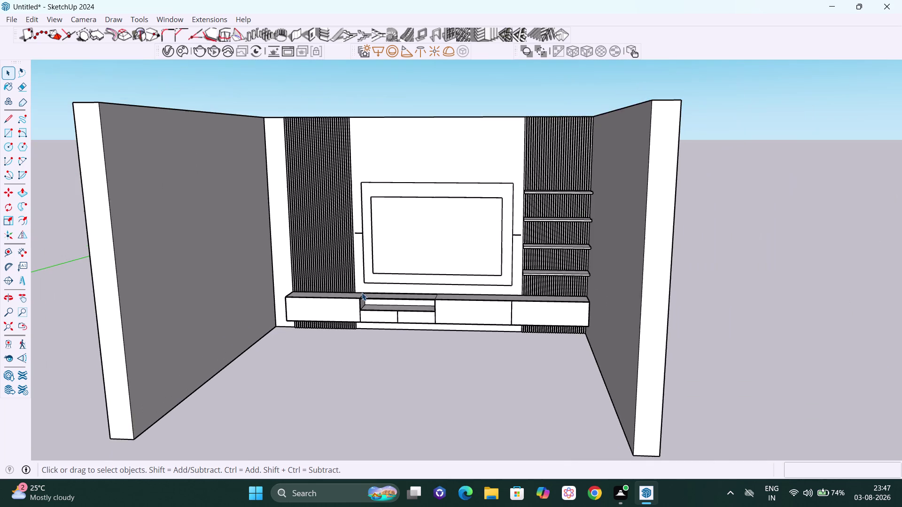
Orbit, pan and zoom in on the TV cabinet's left end beside the side wall.
middle_drag(361, 293, 413, 299)
scroll(up, 3)
scroll(up, 3)
middle_drag(288, 346, 290, 346)
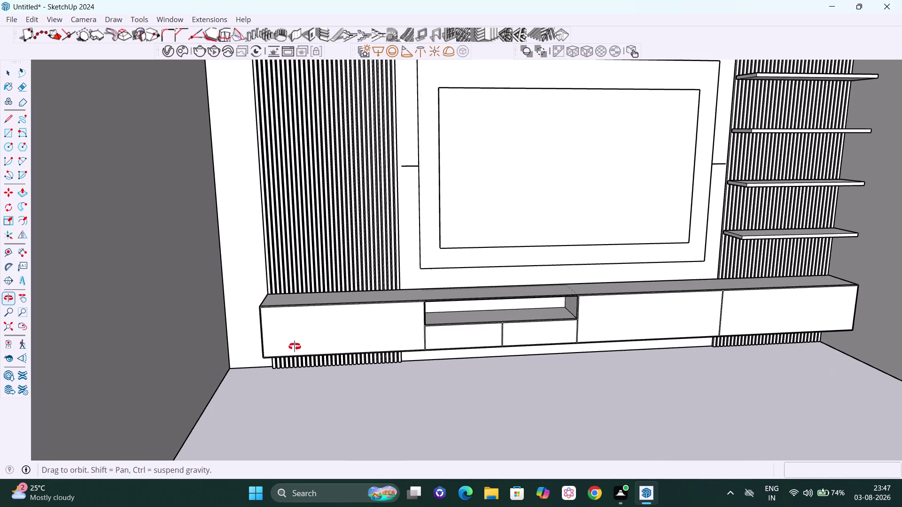
middle_drag(290, 347, 311, 347)
scroll(up, 3)
scroll(up, 3)
middle_drag(282, 350, 320, 346)
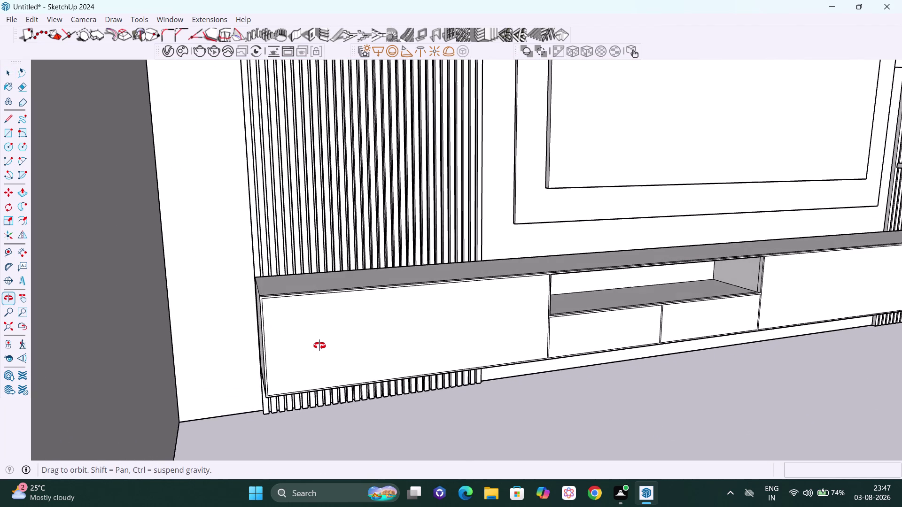
middle_drag(320, 346, 331, 334)
scroll(up, 3)
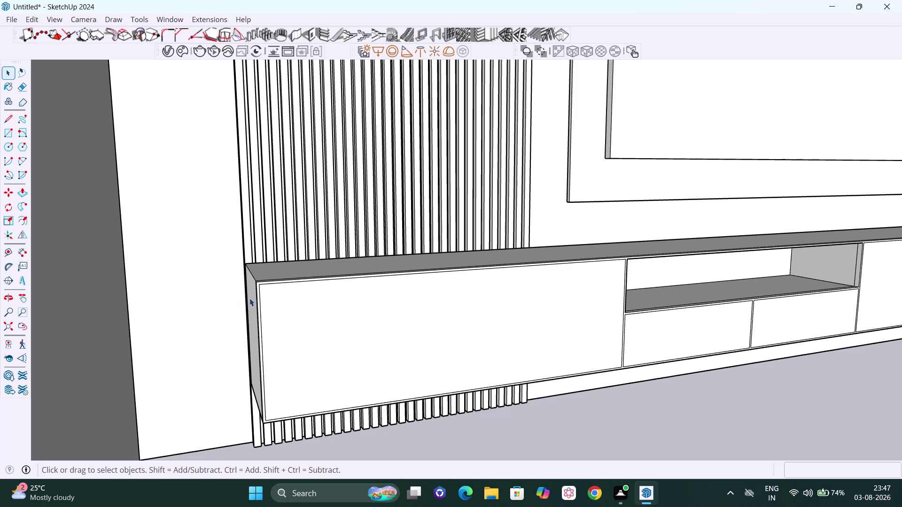
middle_drag(262, 311, 289, 311)
middle_drag(289, 311, 258, 307)
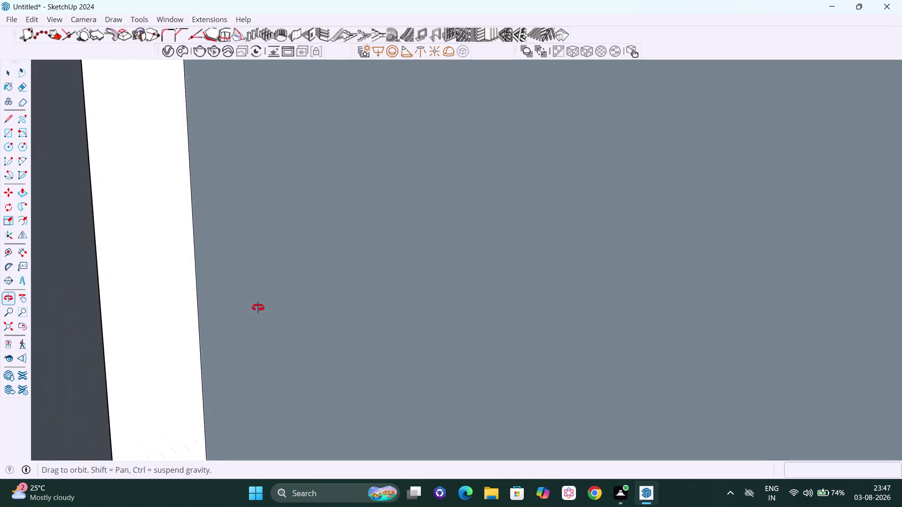
middle_drag(258, 307, 257, 308)
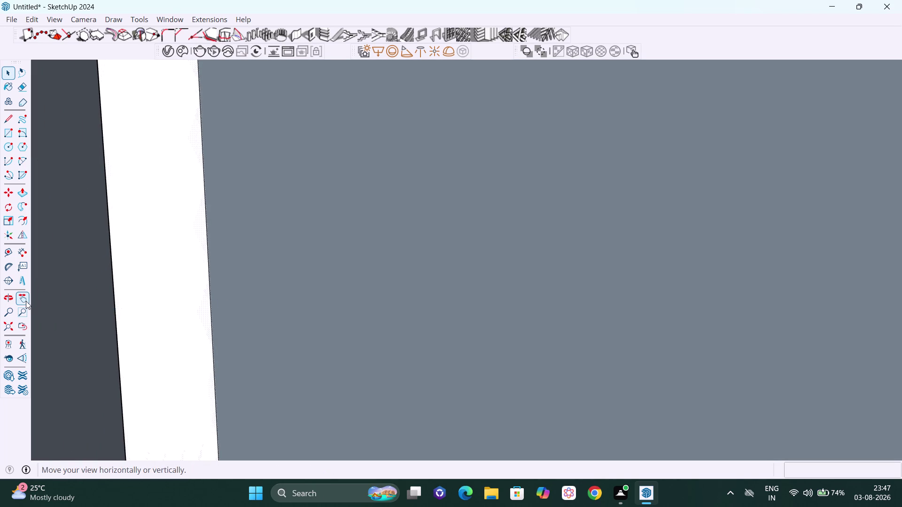
click(26, 301)
drag(243, 303, 31, 300)
scroll(up, 3)
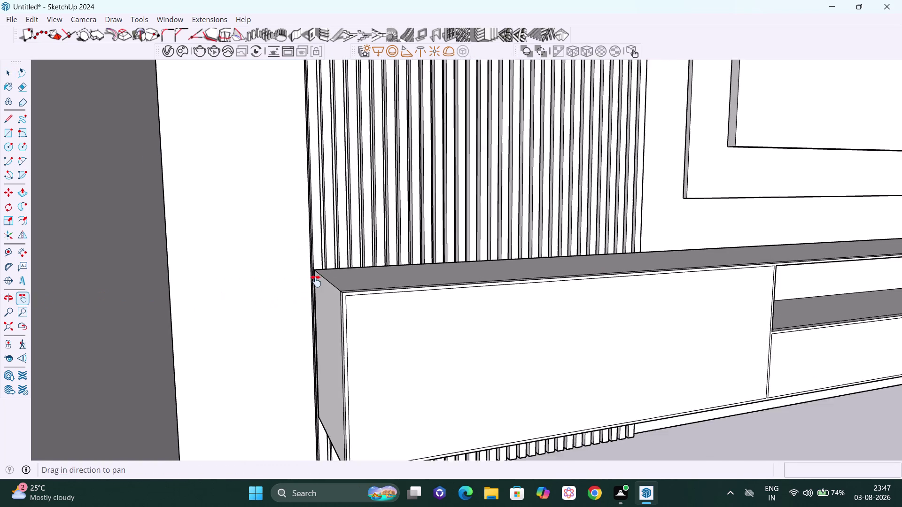
scroll(up, 3)
middle_drag(371, 327, 387, 319)
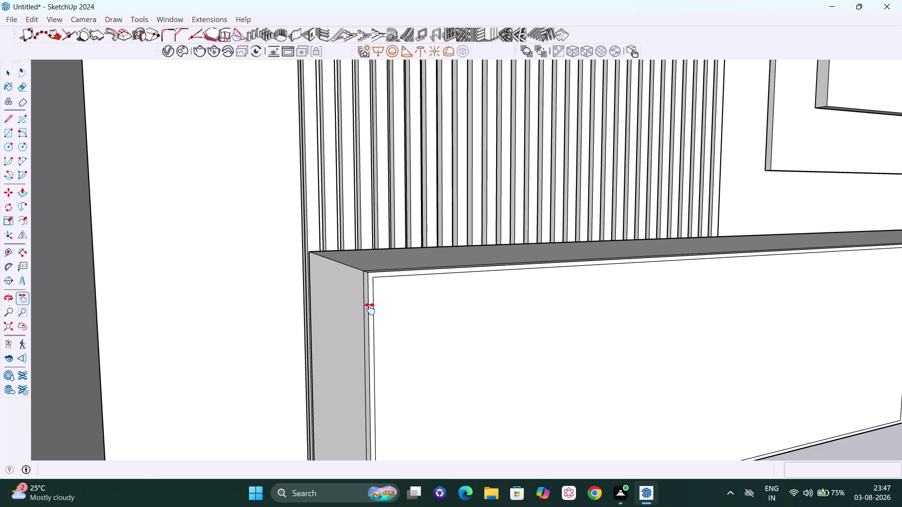
middle_drag(378, 320, 383, 319)
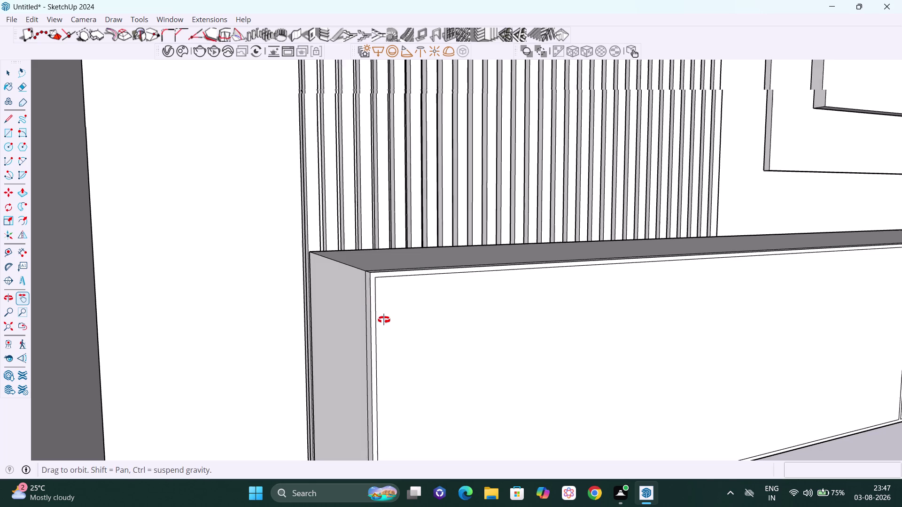
middle_drag(382, 320, 384, 319)
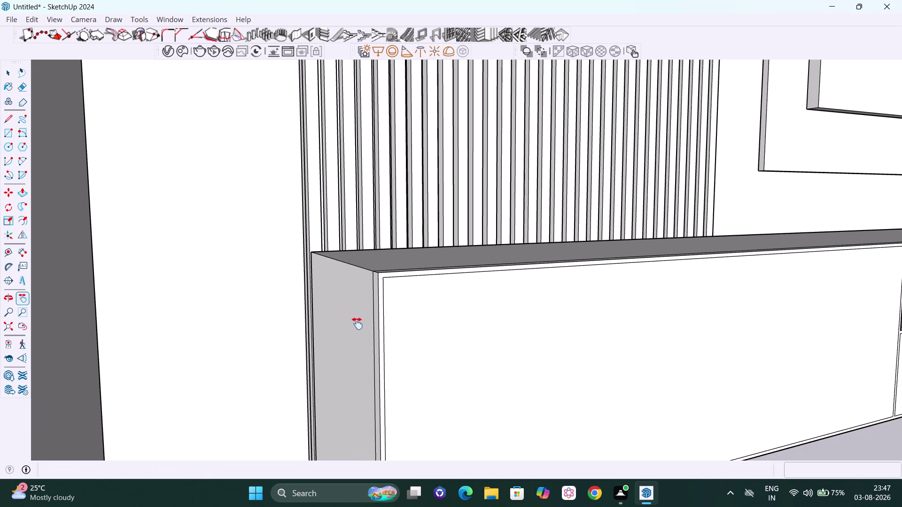
Open the cabinet group for editing and select its left side face.
key(space)
click(340, 315)
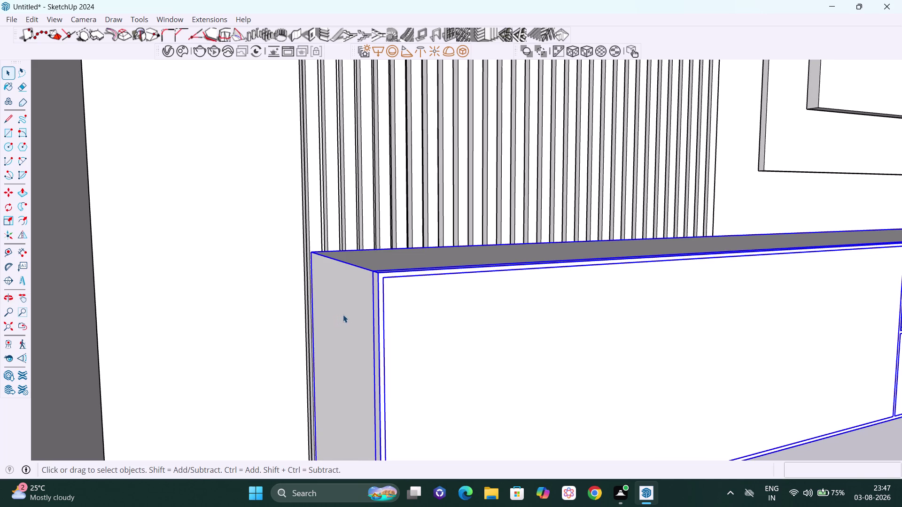
double_click(343, 314)
click(342, 314)
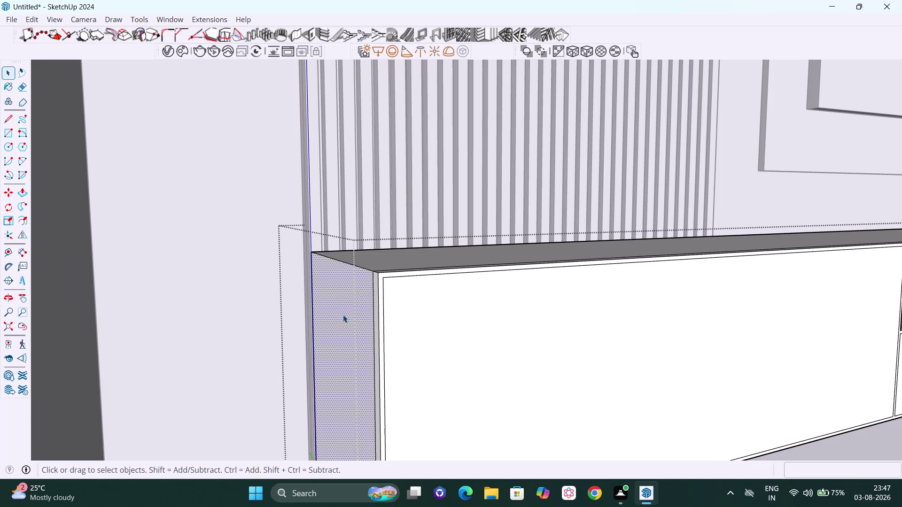
middle_drag(367, 316, 361, 306)
Push/pull the cabinet's left side face back to the wall edge.
key(p)
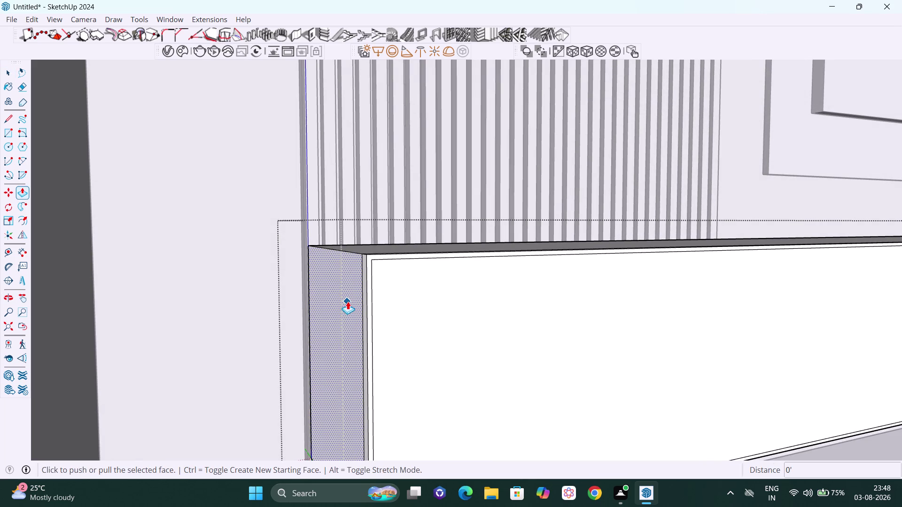
click(347, 301)
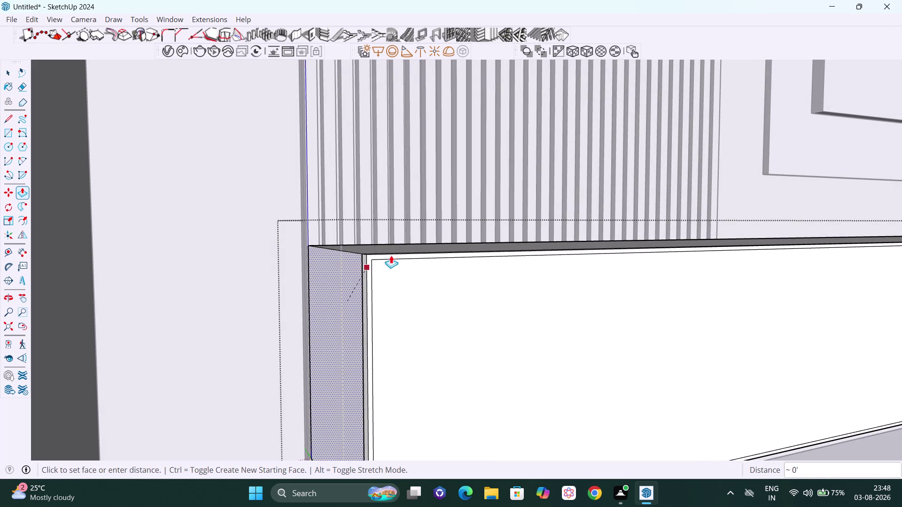
middle_drag(480, 245, 434, 337)
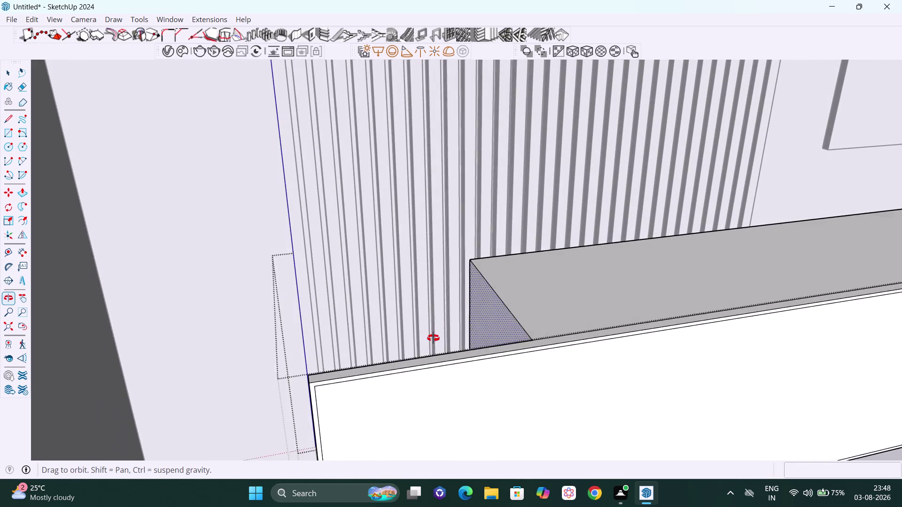
middle_drag(434, 337, 433, 338)
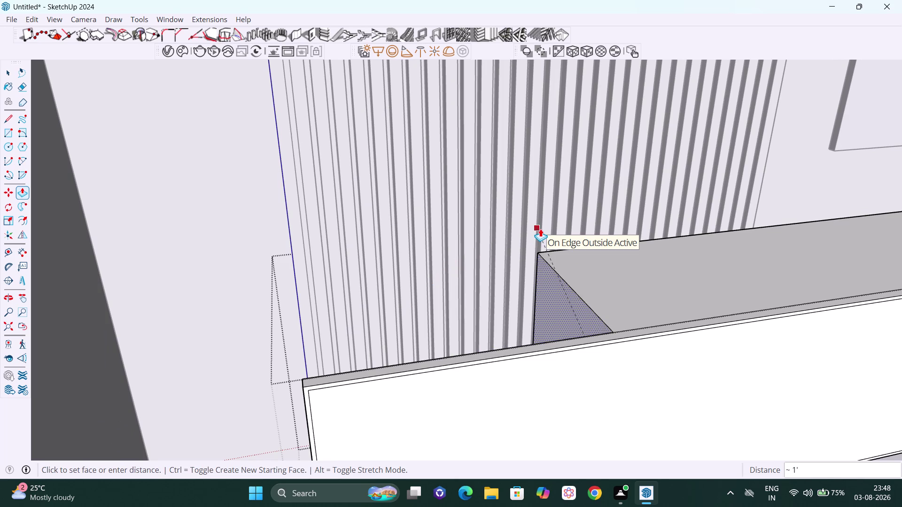
click(540, 228)
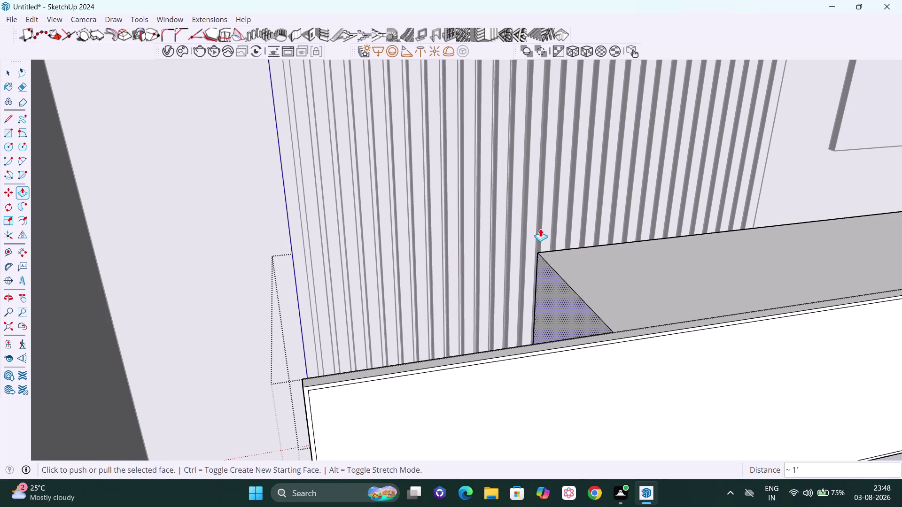
scroll(down, 3)
scroll(down, 3)
key(space)
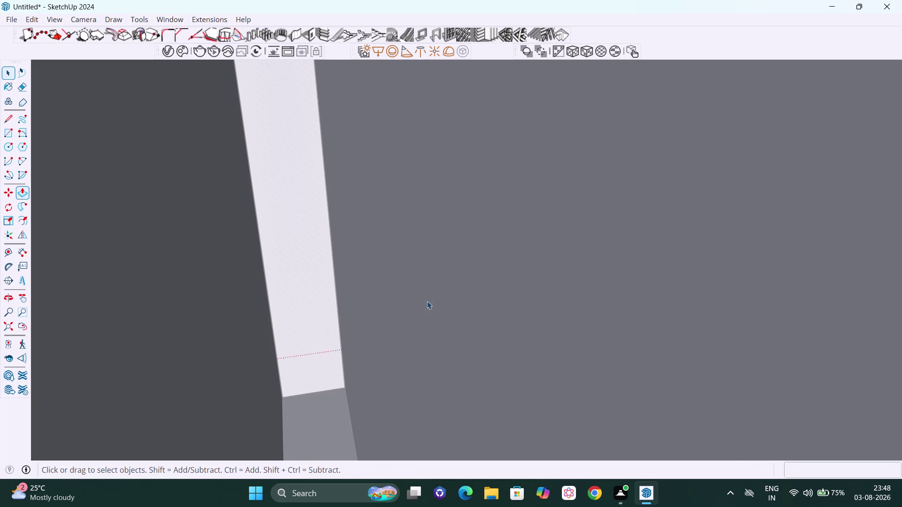
key(h)
drag(623, 320, 364, 336)
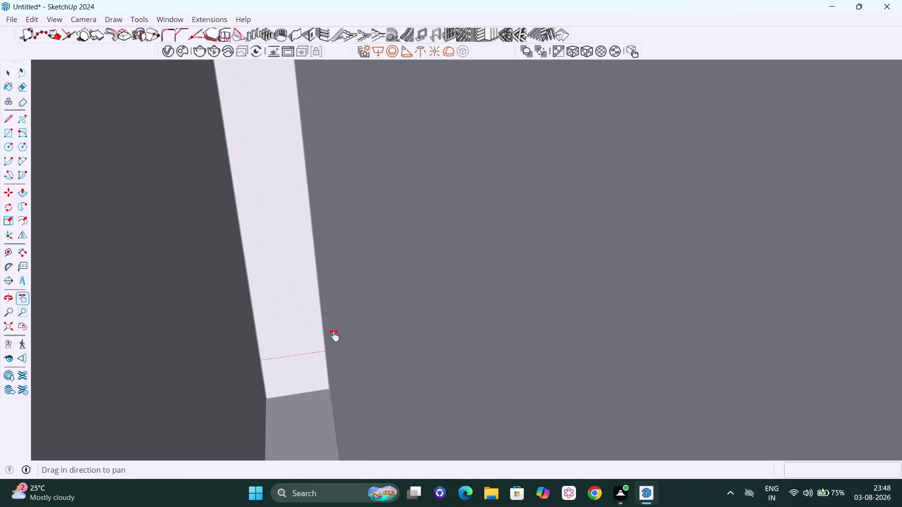
drag(363, 336, 318, 336)
drag(495, 300, 151, 302)
scroll(up, 3)
scroll(up, 3)
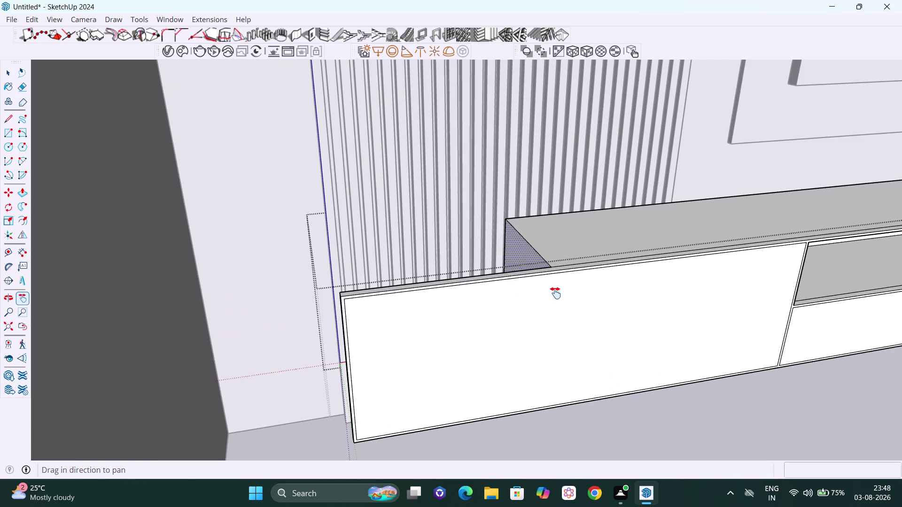
middle_drag(529, 328, 564, 309)
scroll(up, 3)
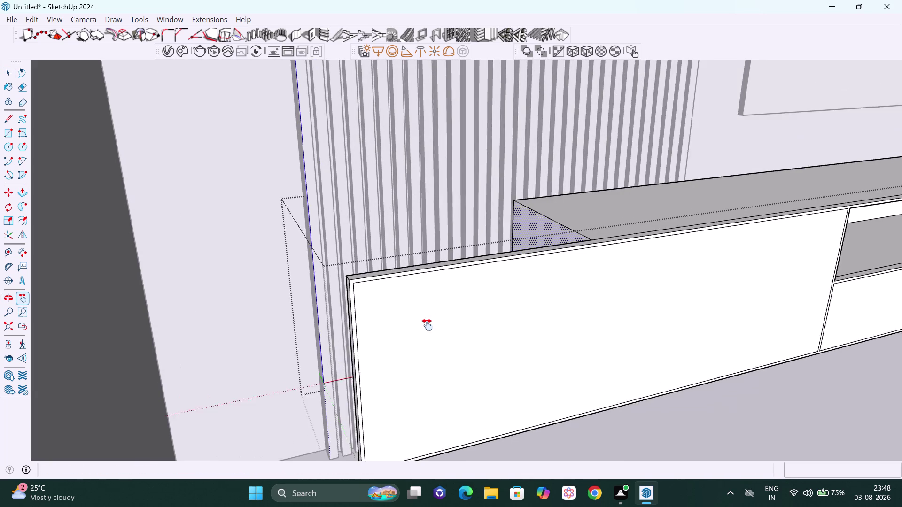
scroll(up, 3)
middle_drag(409, 342, 443, 320)
key(space)
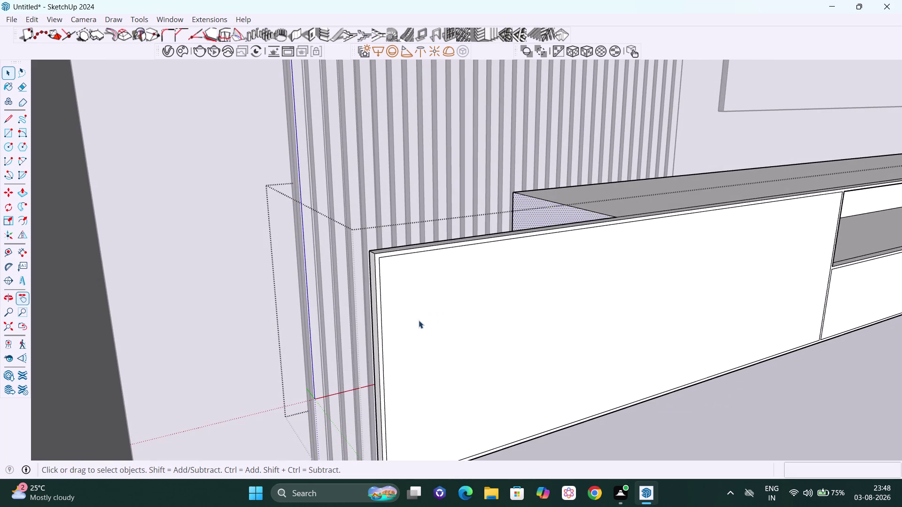
click(376, 309)
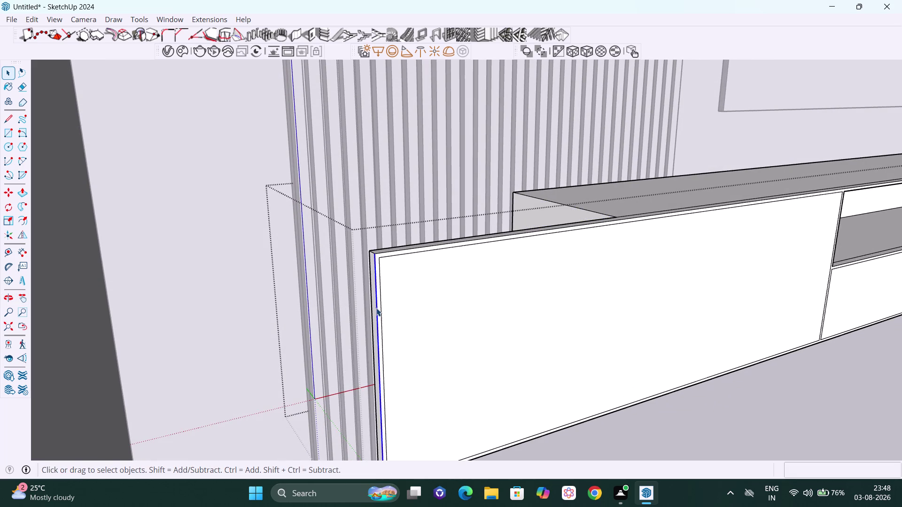
click(372, 302)
scroll(up, 3)
key(p)
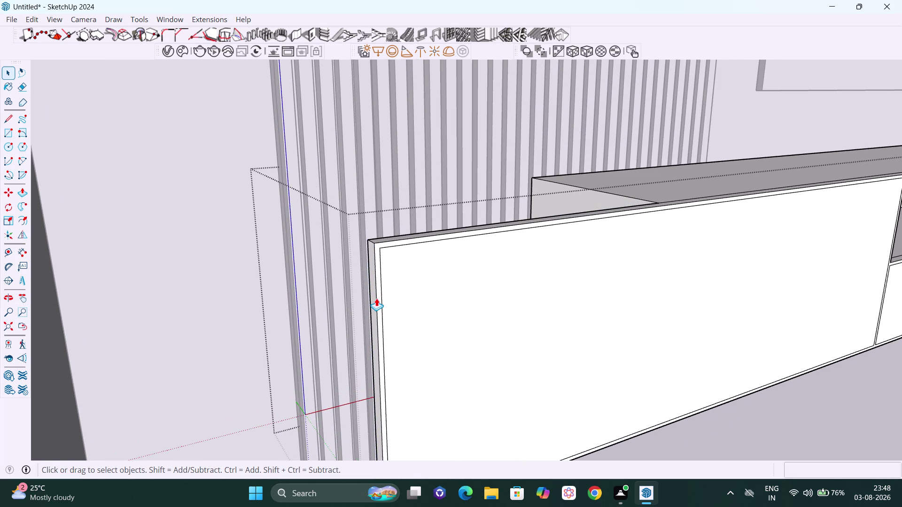
click(374, 294)
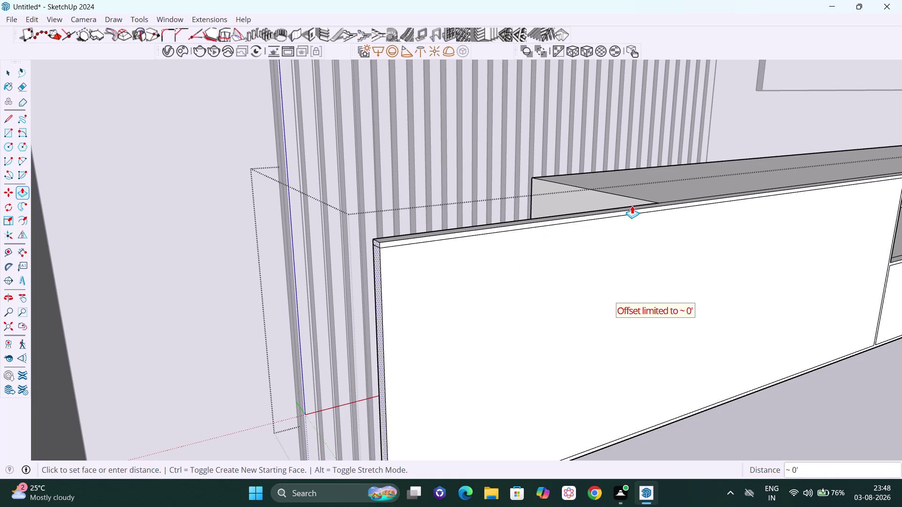
key(Escape)
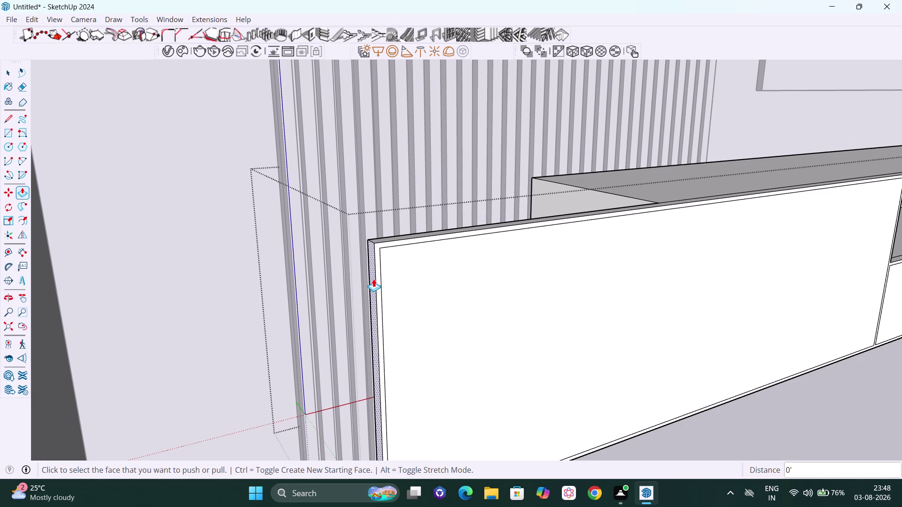
click(373, 278)
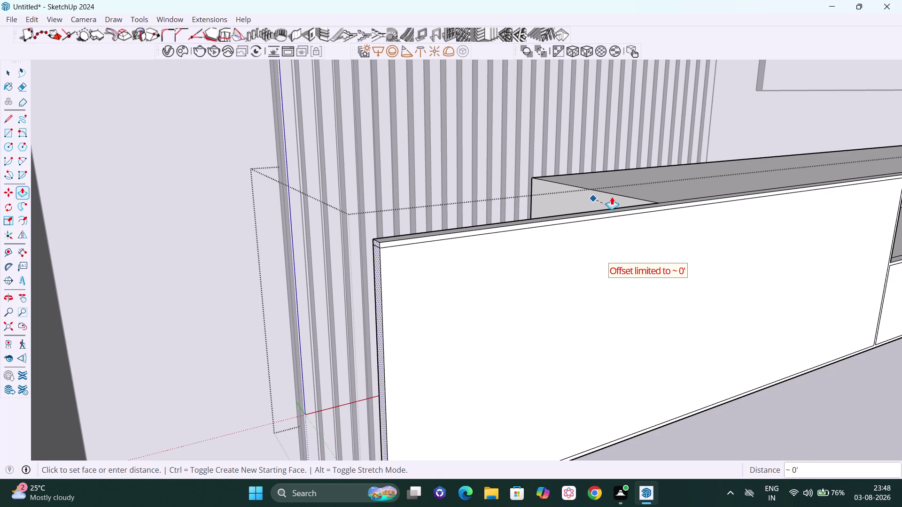
key(space)
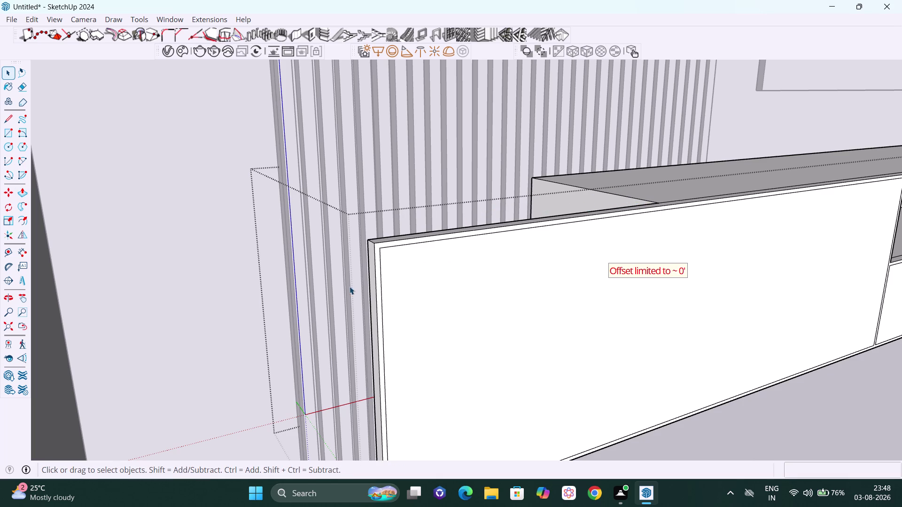
middle_drag(342, 303, 368, 296)
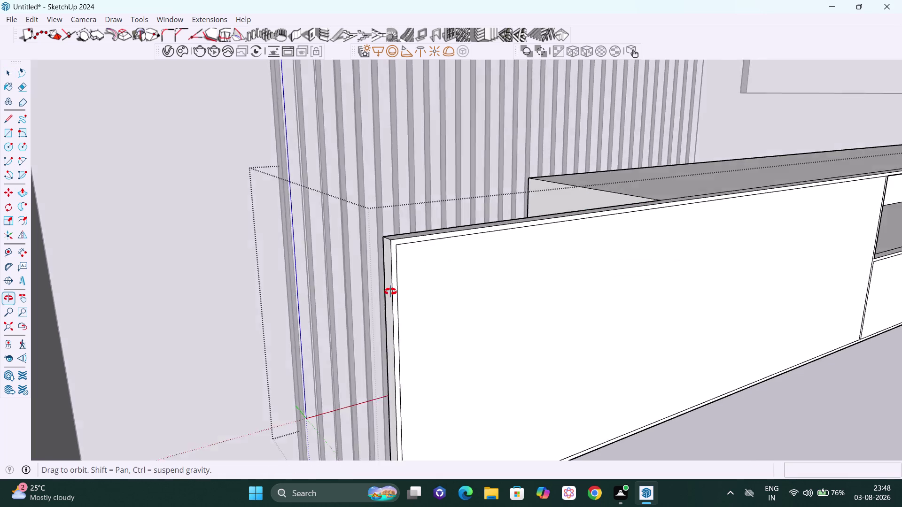
middle_drag(368, 296, 342, 294)
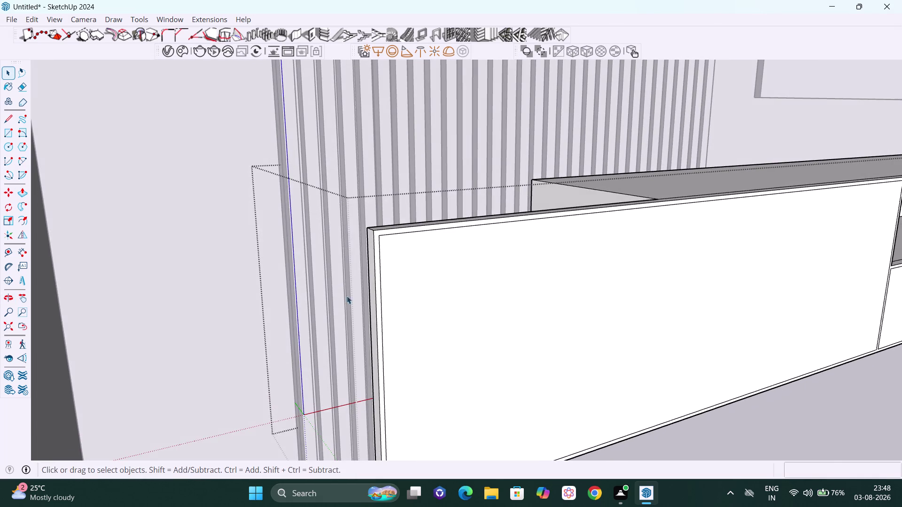
scroll(up, 3)
middle_drag(378, 308, 447, 301)
key(p)
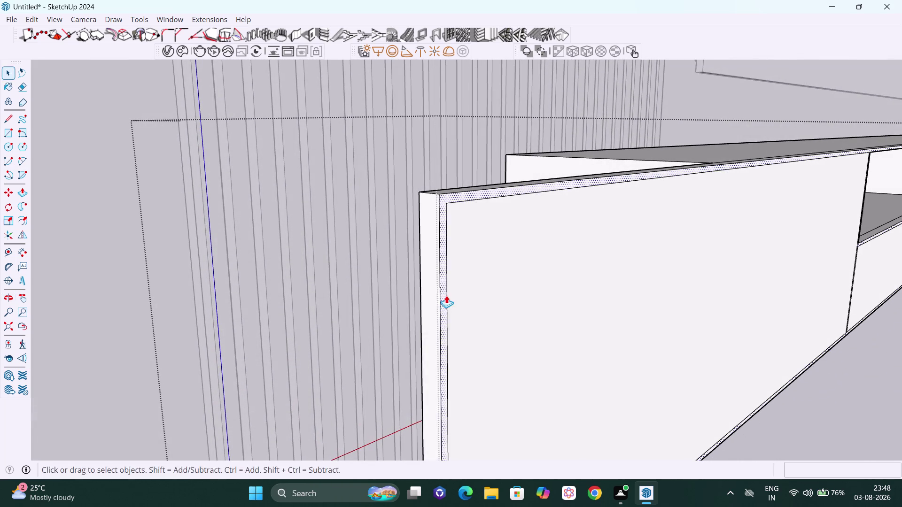
click(431, 280)
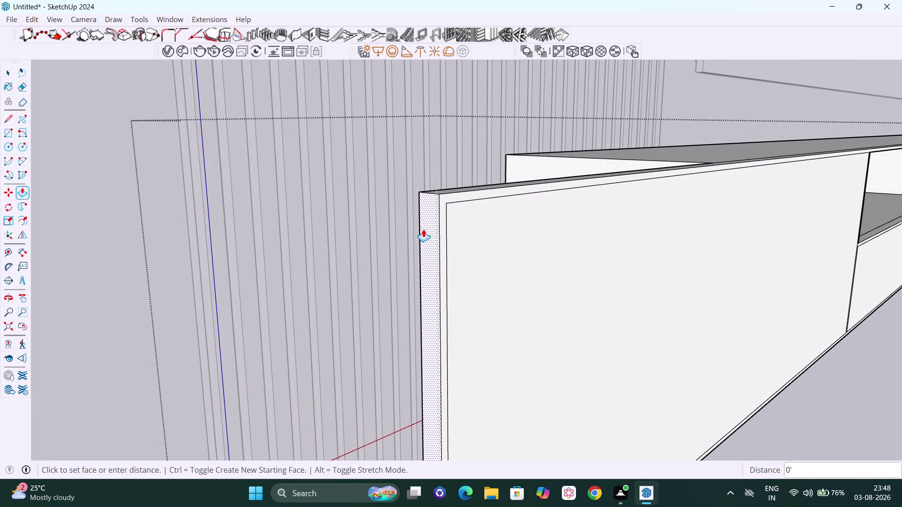
key(space)
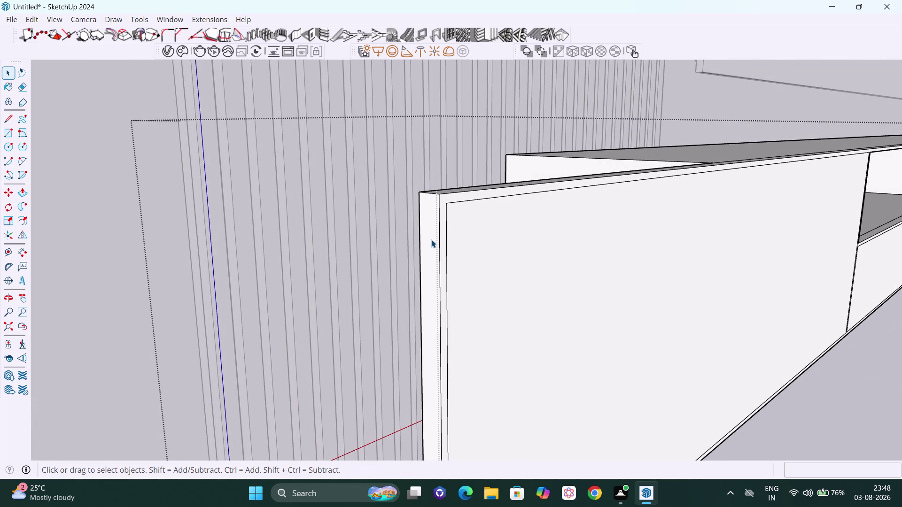
key(p)
drag(431, 244, 540, 168)
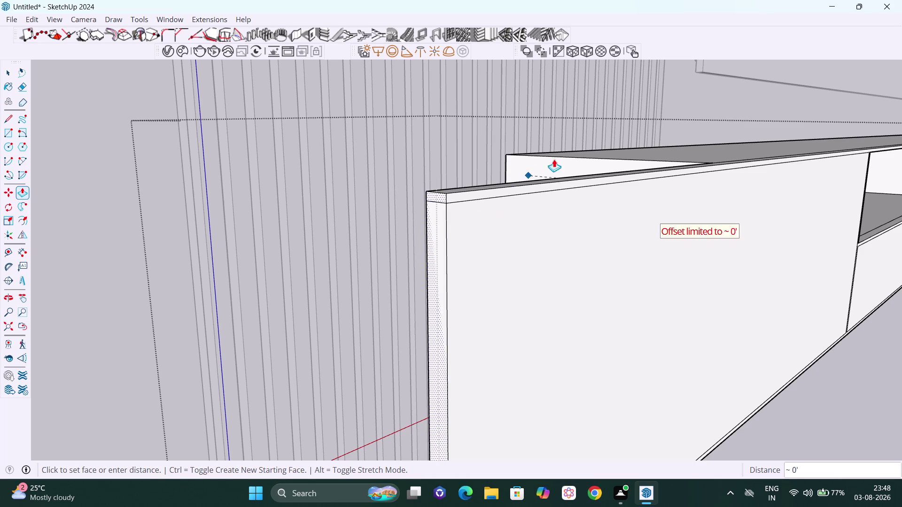
drag(539, 167, 582, 163)
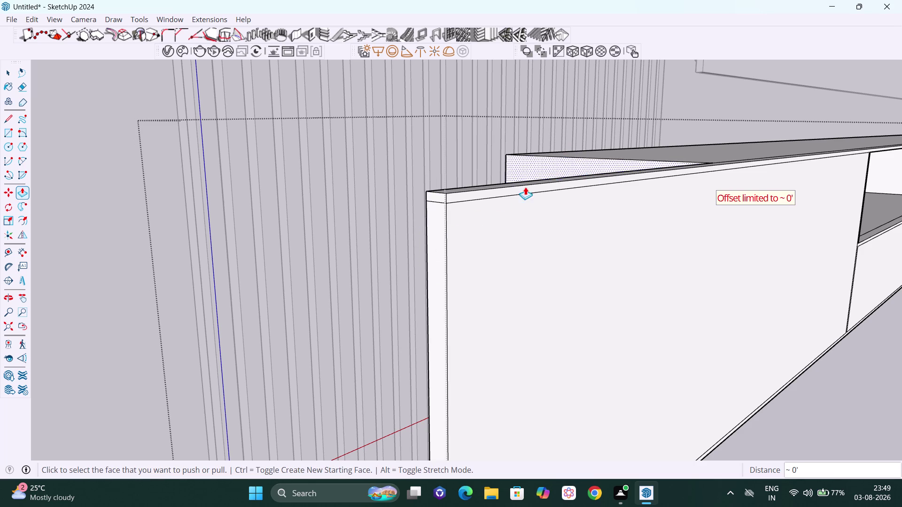
key(space)
Orbit out to view the whole room from the front.
scroll(down, 3)
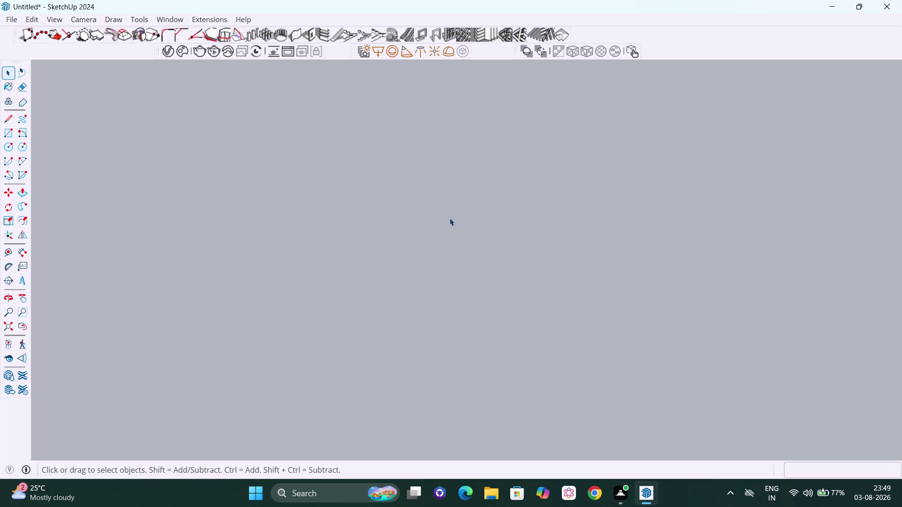
click(24, 298)
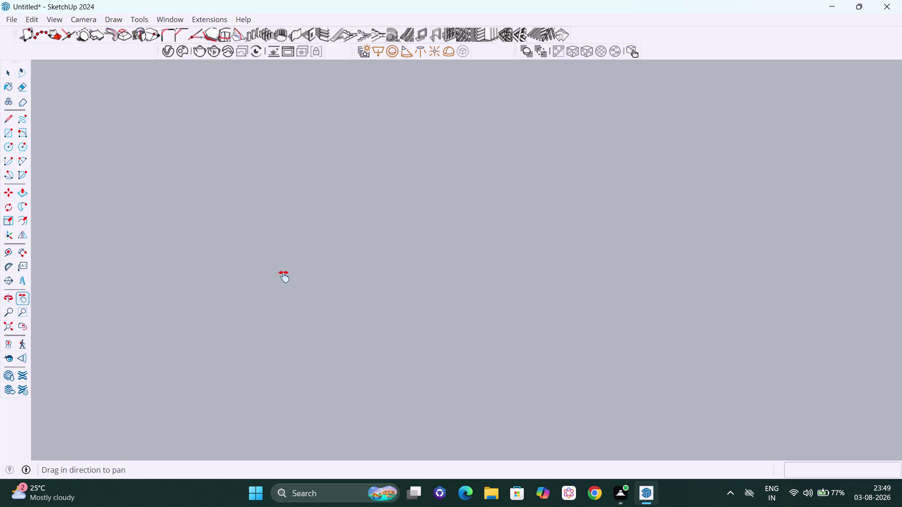
click(8, 332)
middle_drag(442, 204, 171, 281)
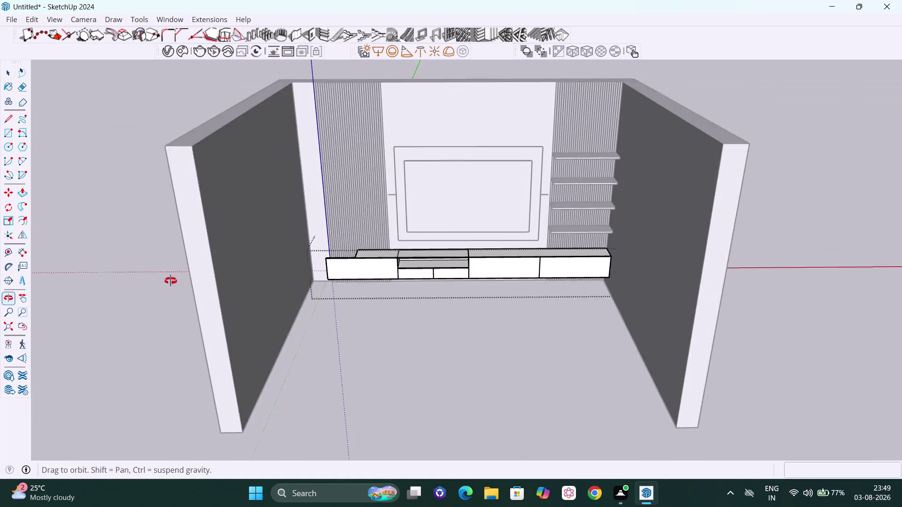
middle_drag(172, 281, 171, 281)
key(space)
Open the room group and remove its left side wall.
click(733, 157)
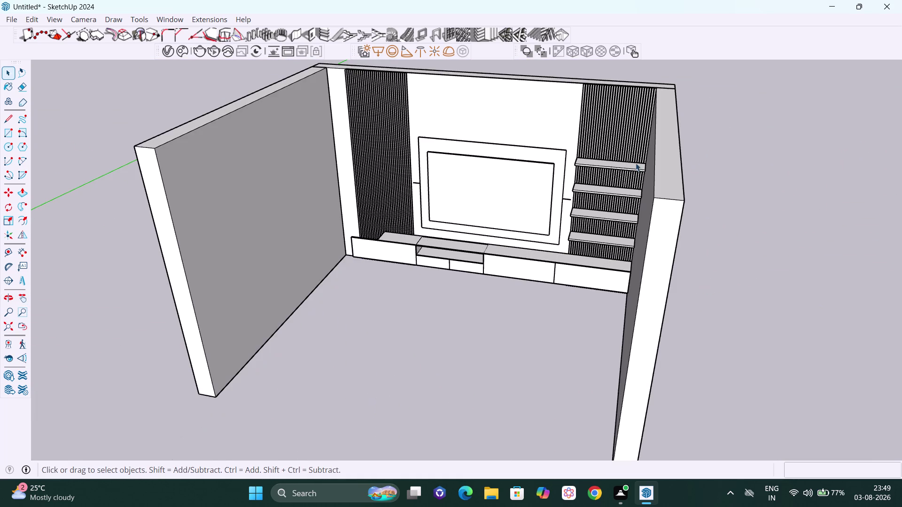
click(254, 189)
click(228, 190)
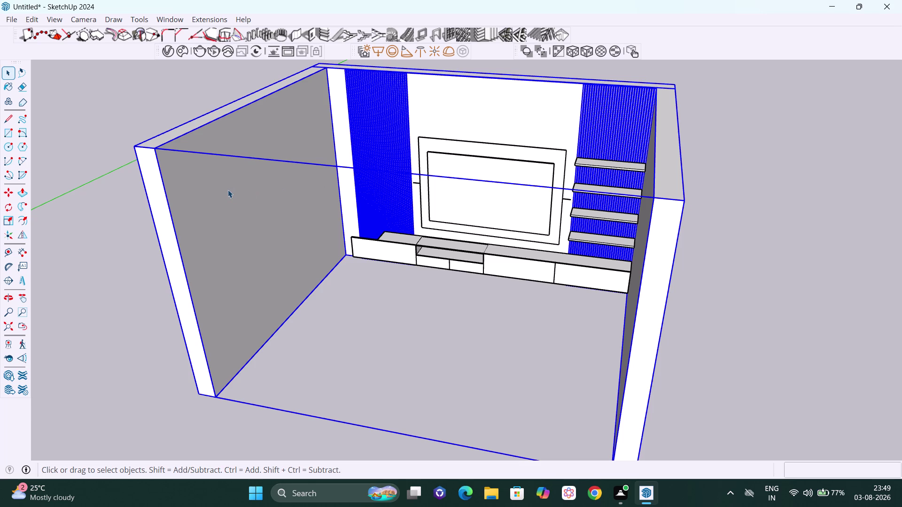
double_click(228, 190)
click(228, 190)
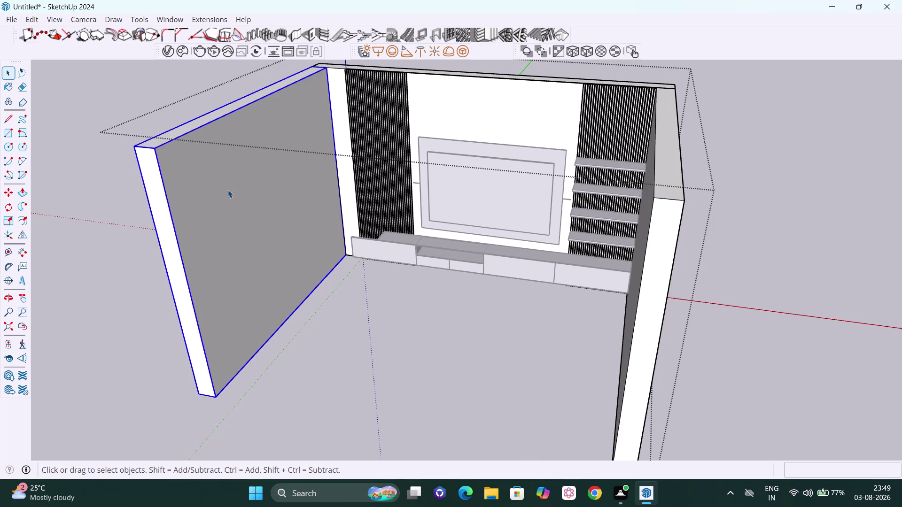
key(ctrl+h)
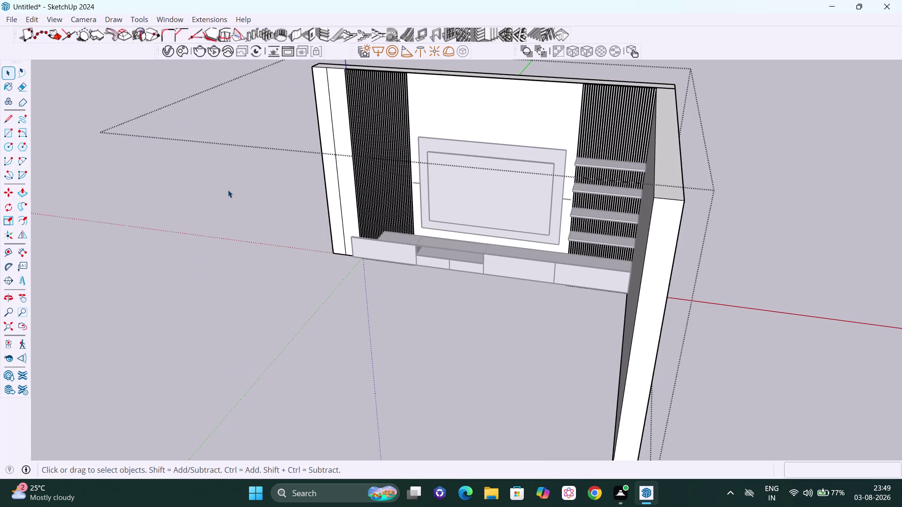
scroll(down, 3)
middle_drag(278, 176, 587, 165)
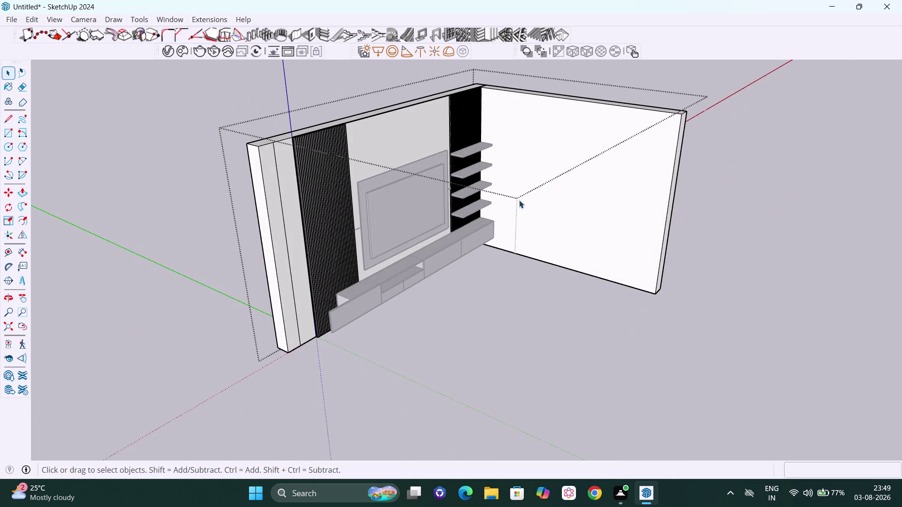
scroll(up, 3)
scroll(up, 3)
scroll(down, 3)
scroll(down, 3)
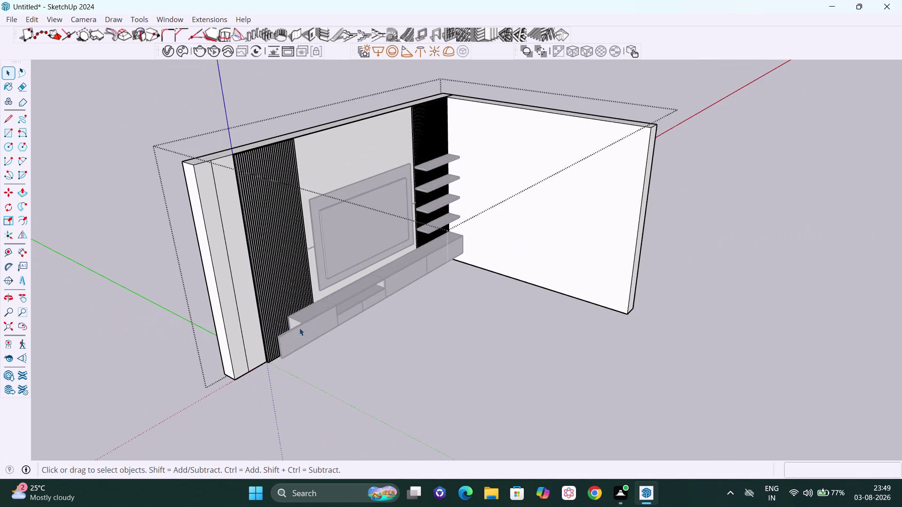
middle_drag(300, 328, 394, 317)
scroll(up, 3)
middle_drag(345, 395, 363, 391)
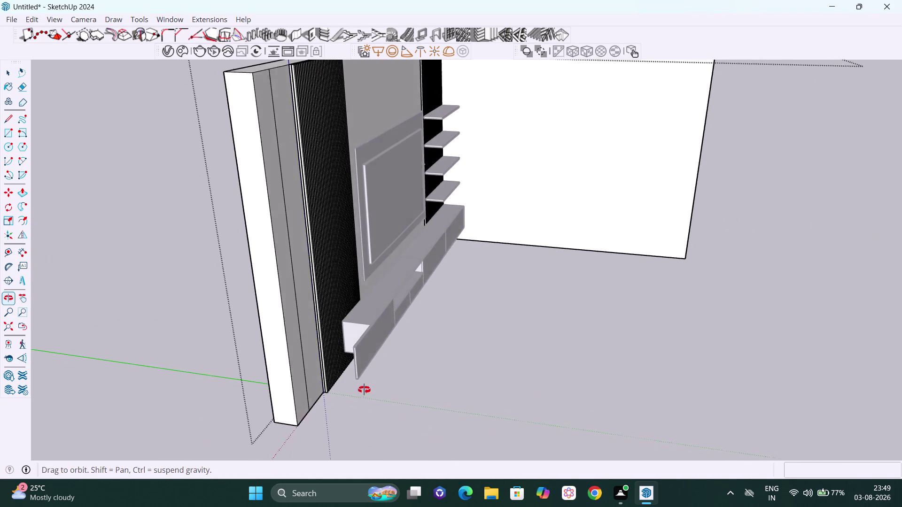
middle_drag(363, 391, 364, 389)
click(179, 302)
scroll(up, 3)
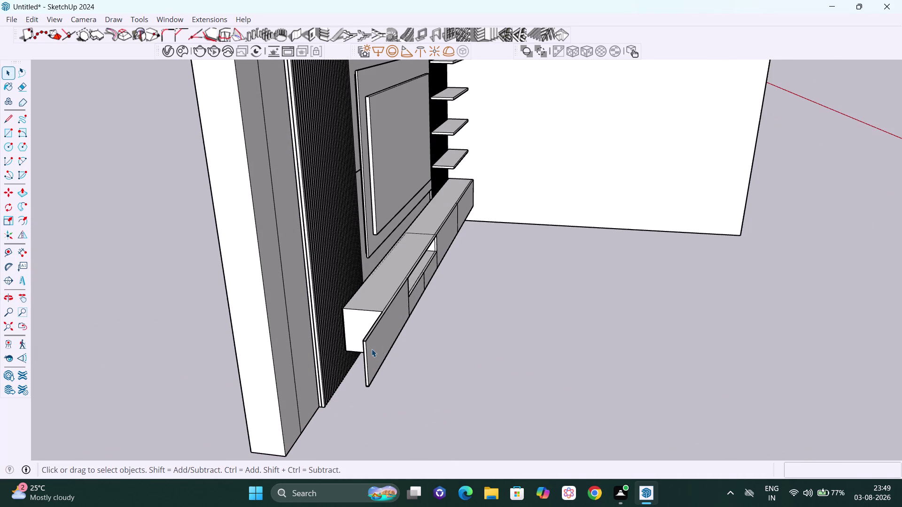
click(367, 354)
scroll(up, 3)
double_click(368, 355)
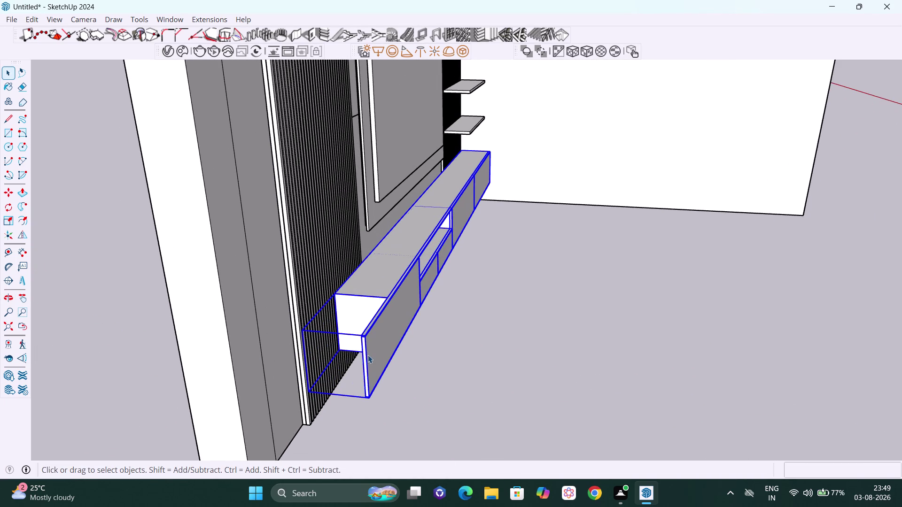
click(364, 353)
scroll(up, 3)
middle_drag(367, 352, 372, 353)
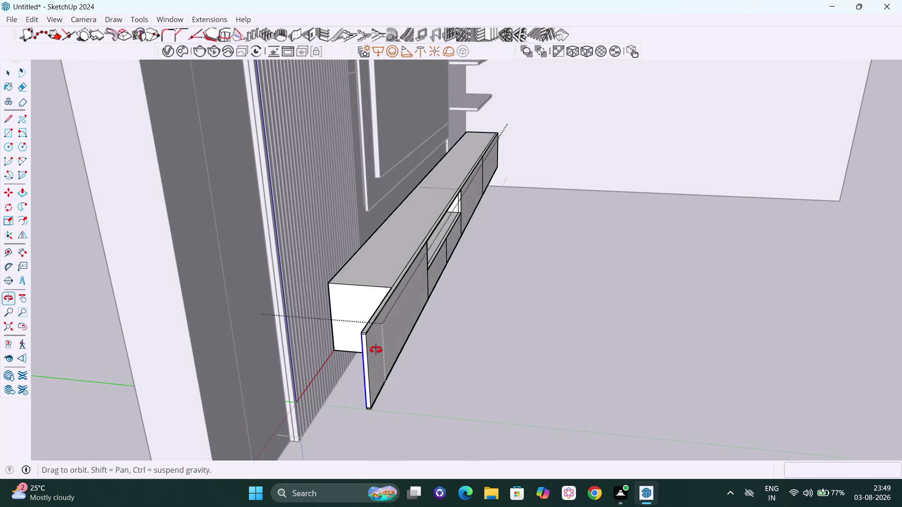
middle_drag(372, 352, 378, 349)
scroll(up, 3)
Orbit and zoom in on the cabinet's end panel from the side.
scroll(up, 3)
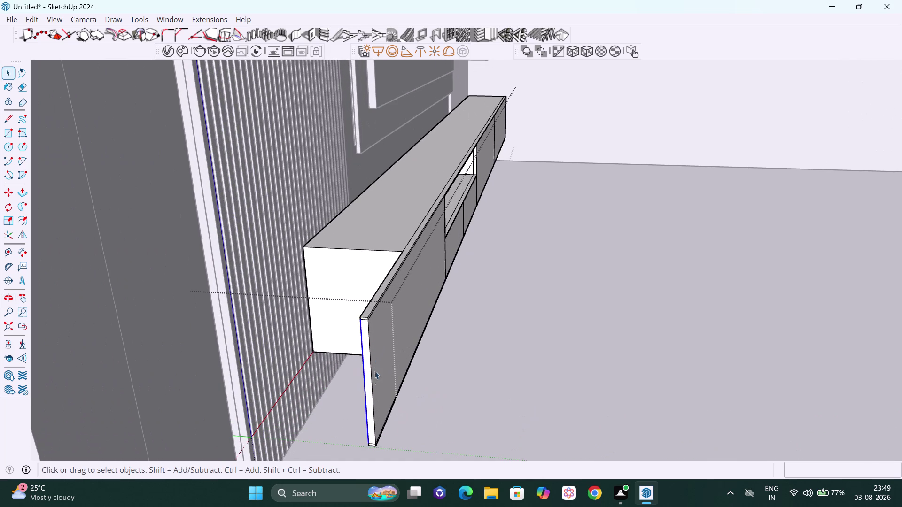
scroll(up, 3)
scroll(down, 3)
scroll(down, 3)
scroll(up, 3)
middle_drag(379, 399, 382, 388)
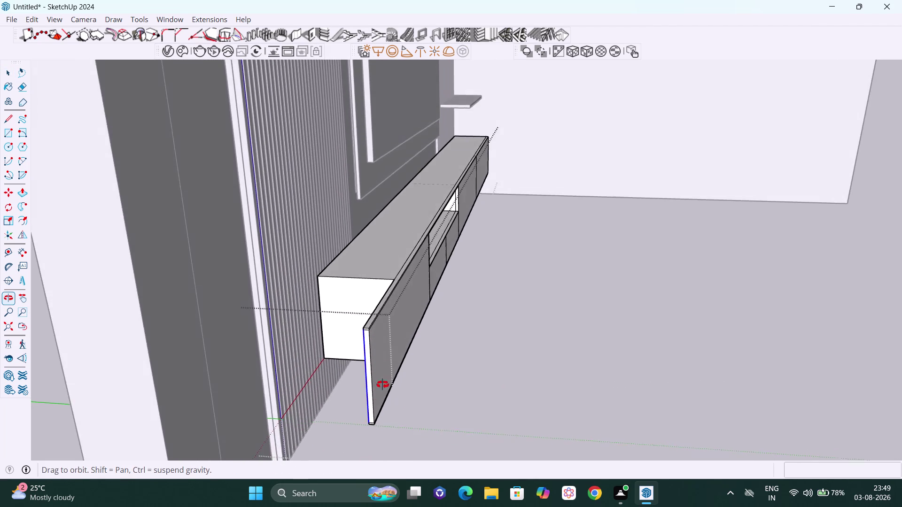
middle_drag(381, 388, 382, 353)
scroll(up, 3)
scroll(up, 3)
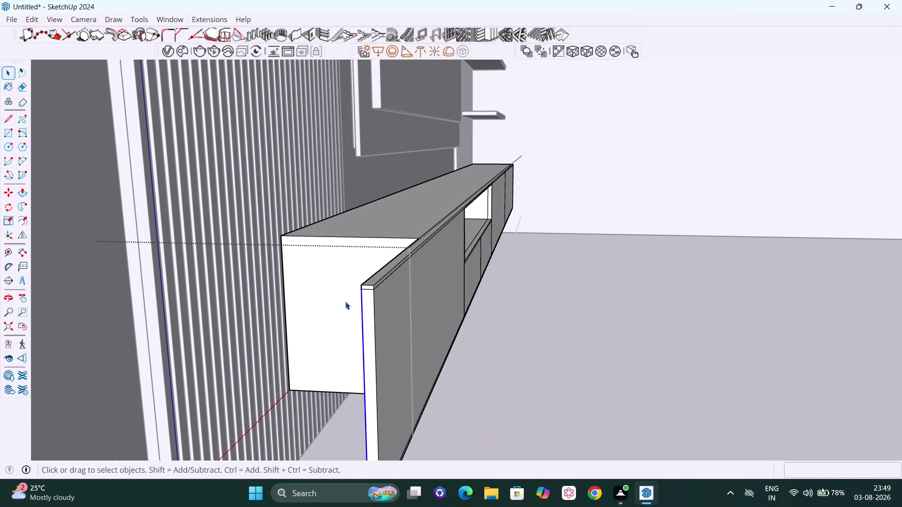
Push/pull the end panel's narrow front face out into an extended strip.
key(p)
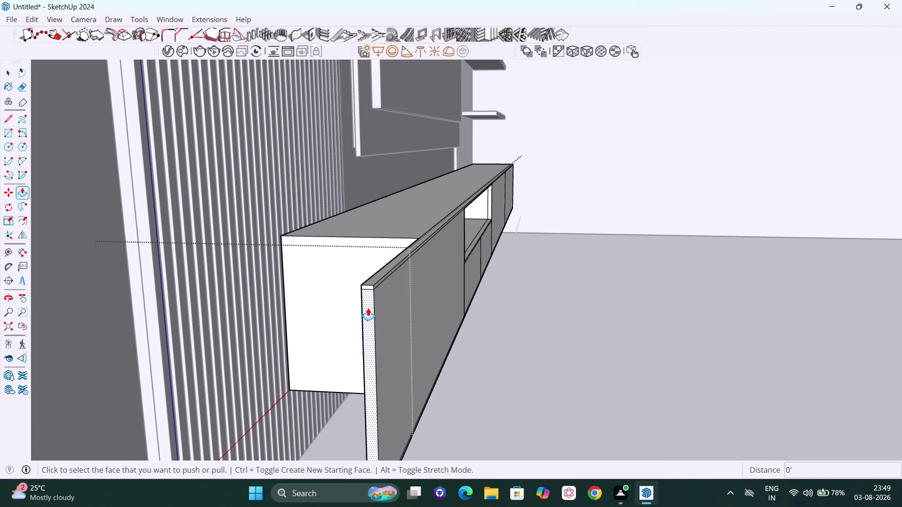
click(368, 316)
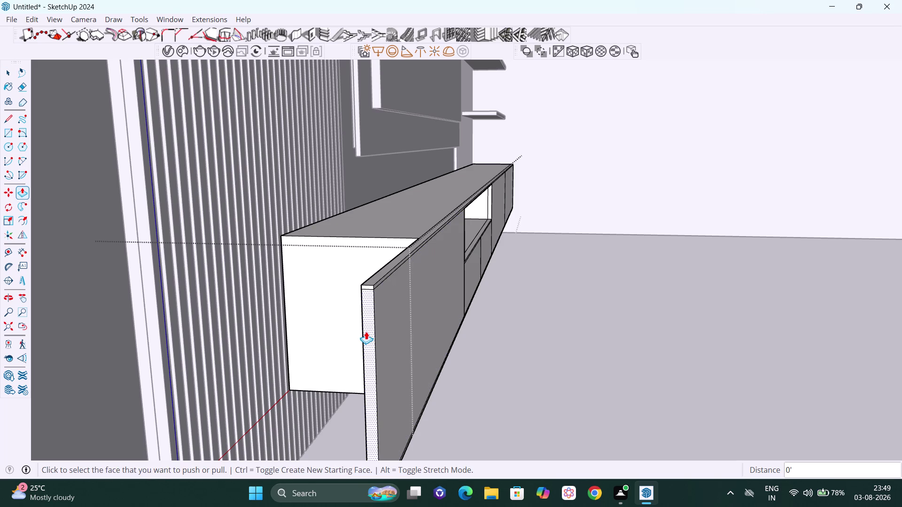
click(369, 330)
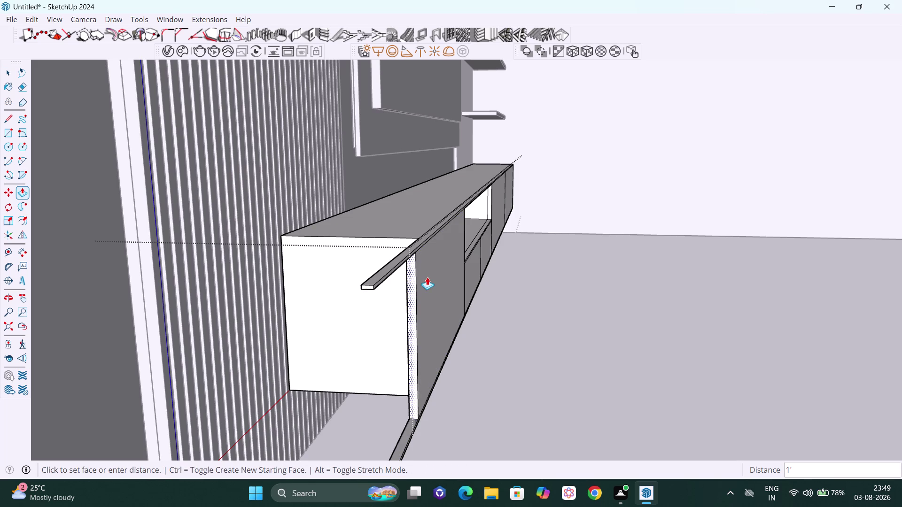
click(348, 237)
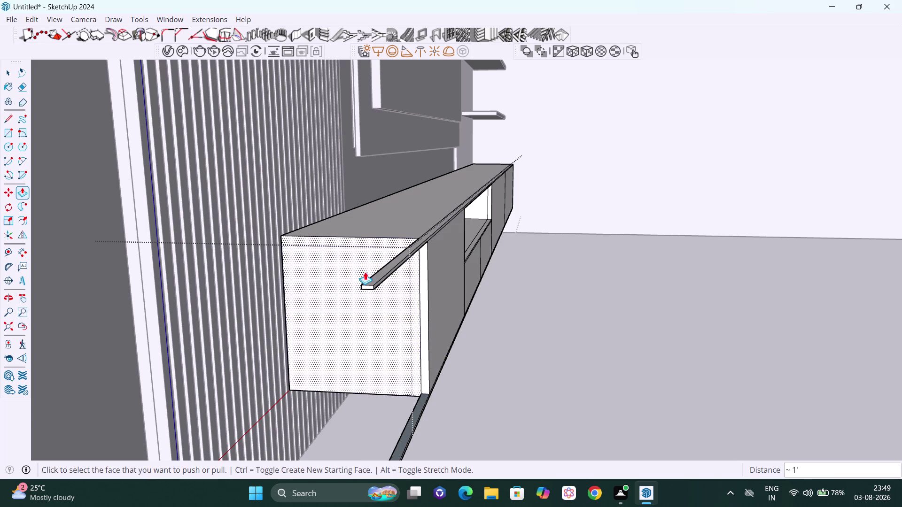
scroll(up, 3)
scroll(up, 3)
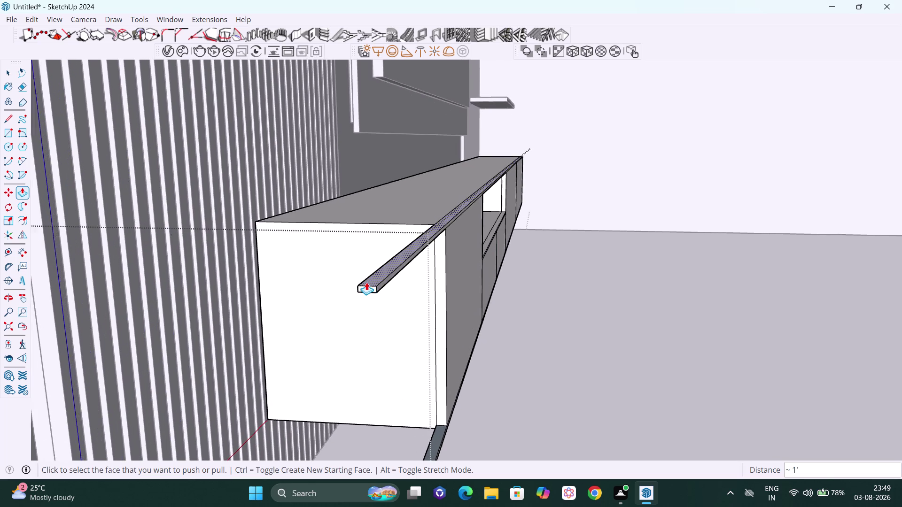
scroll(up, 3)
middle_drag(370, 280, 388, 255)
scroll(up, 3)
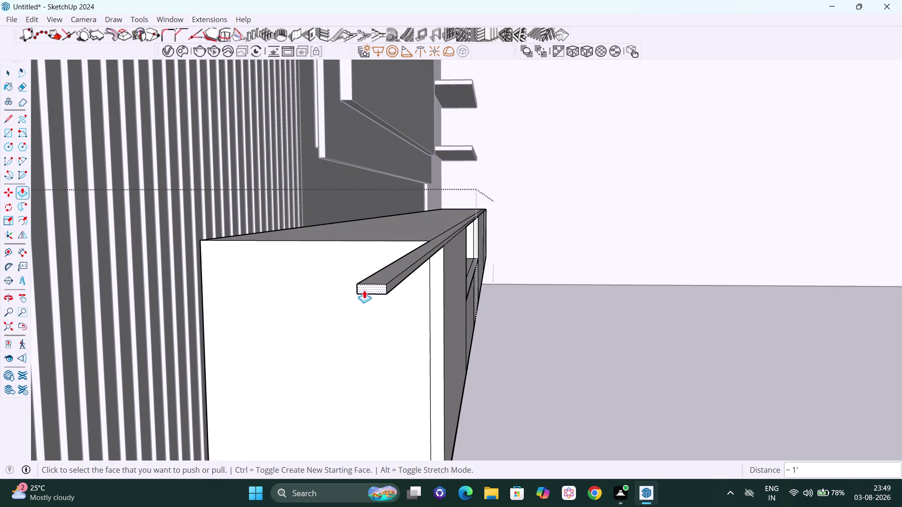
Adjust the strip's end face and set the lower strip's length.
click(366, 290)
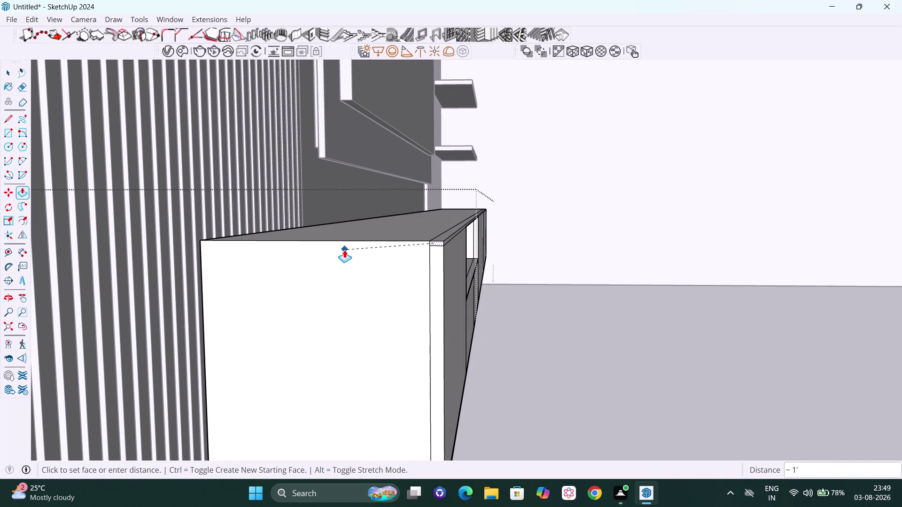
click(344, 250)
scroll(down, 3)
scroll(down, 3)
middle_drag(426, 359, 401, 358)
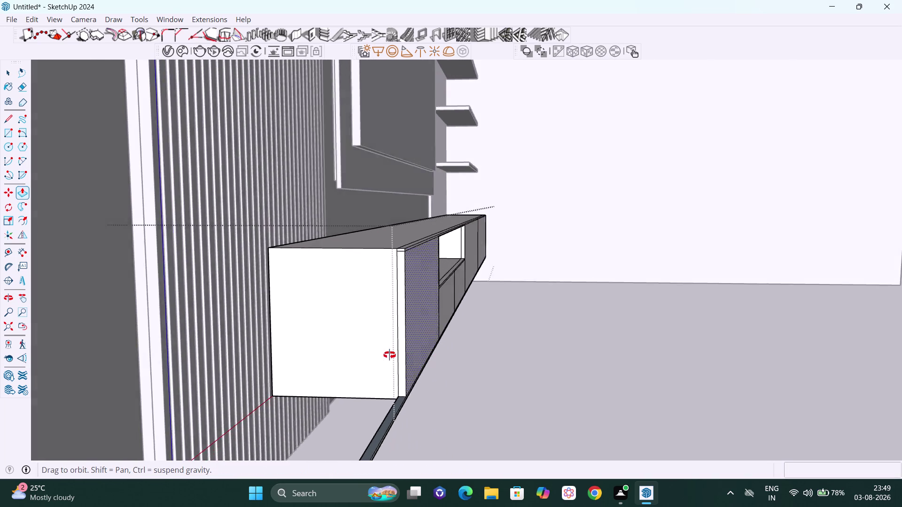
middle_drag(401, 358, 398, 309)
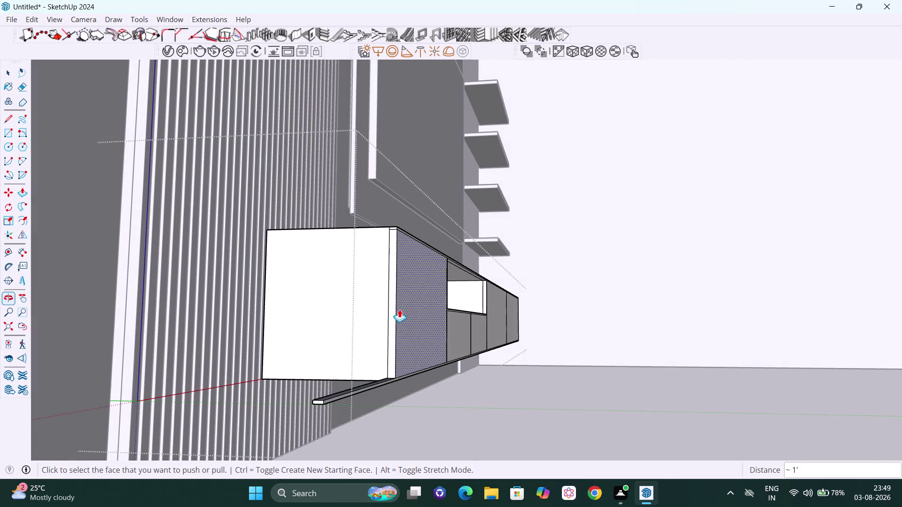
middle_drag(329, 397, 413, 404)
scroll(up, 3)
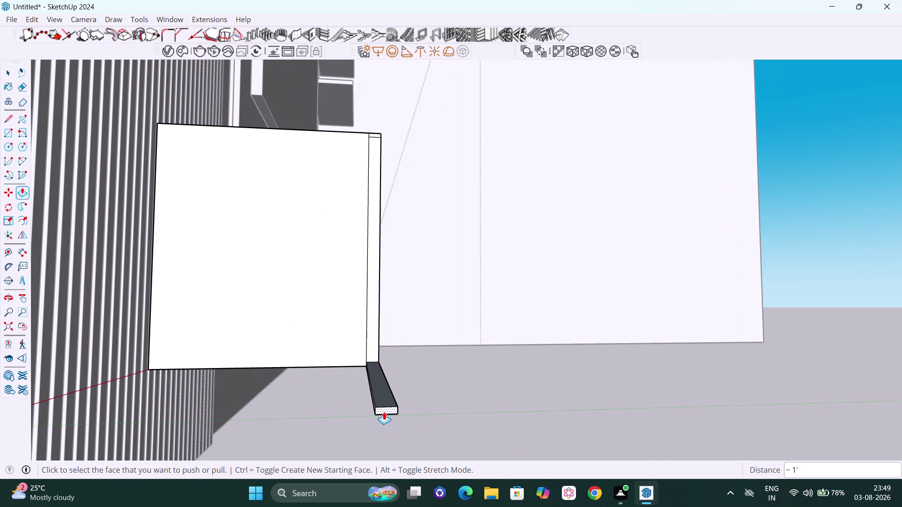
click(383, 409)
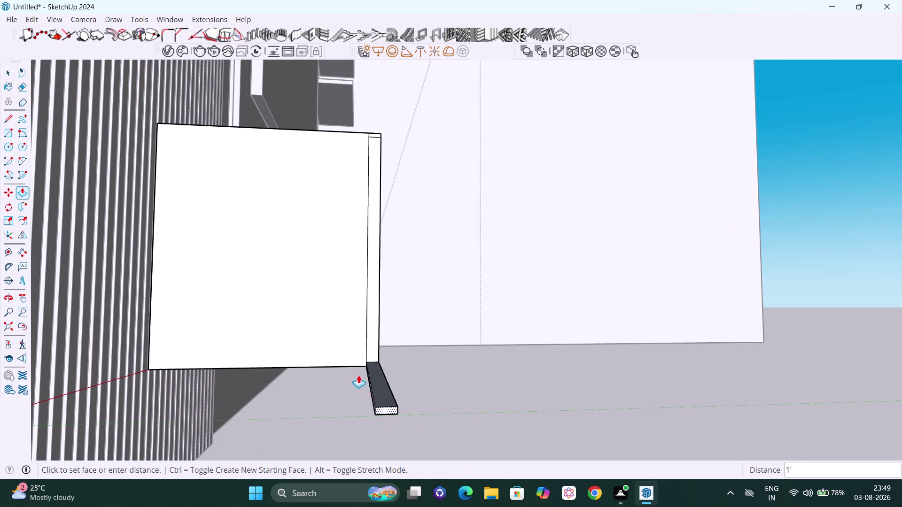
click(320, 347)
Orbit back out around the TV wall unit to see the cabinet side.
scroll(down, 3)
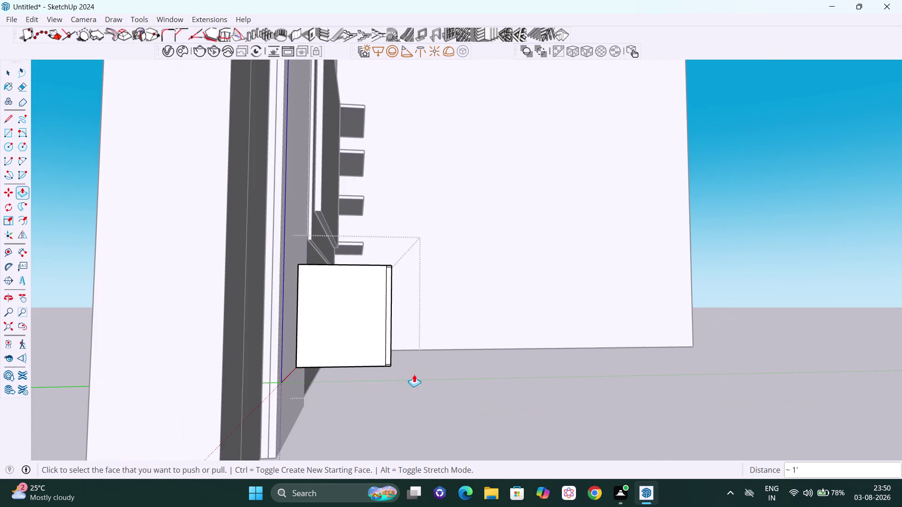
middle_drag(432, 388, 327, 375)
scroll(down, 3)
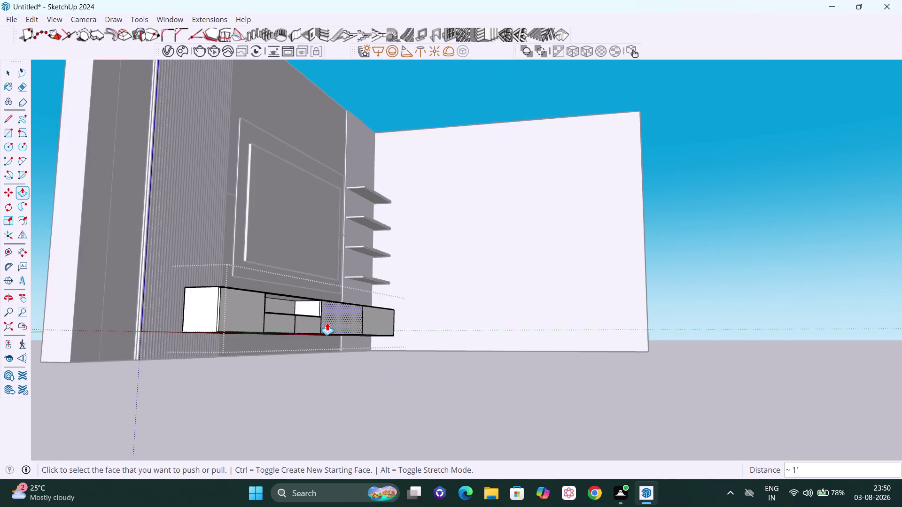
scroll(down, 3)
middle_drag(332, 337, 169, 362)
scroll(down, 3)
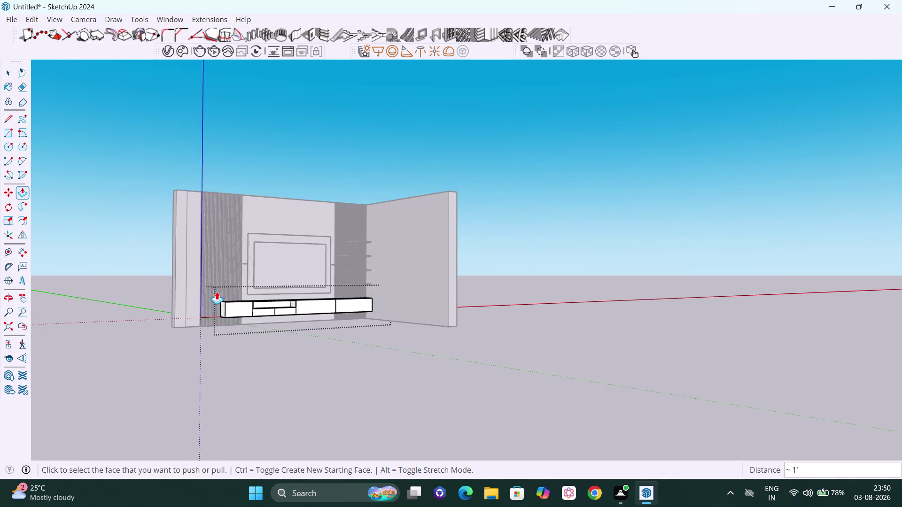
middle_drag(216, 289, 416, 305)
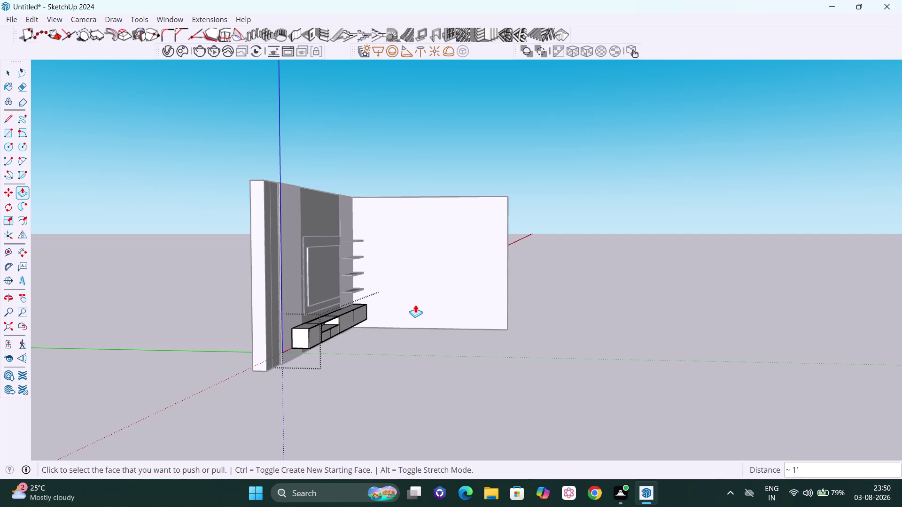
Orbit above the walls, exit the cabinet's editing context and clear the selection.
middle_drag(220, 241, 220, 242)
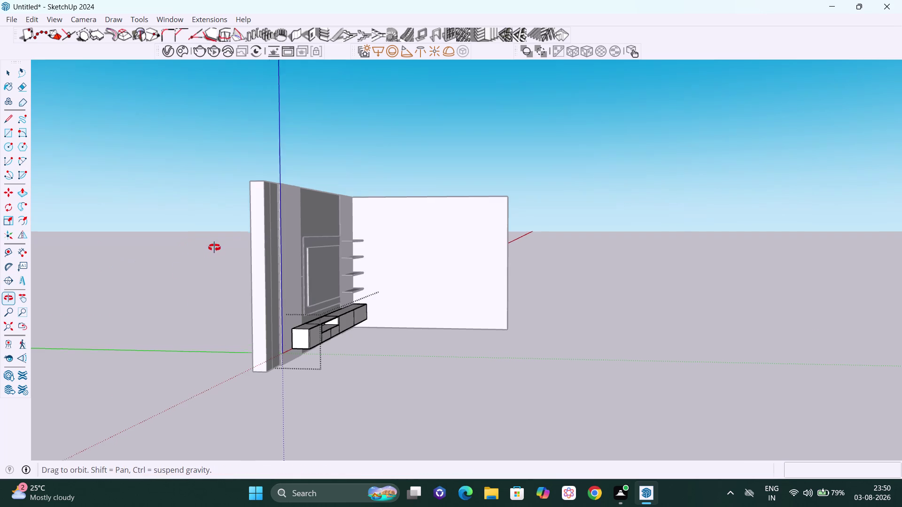
middle_drag(220, 242, 171, 334)
scroll(up, 3)
middle_drag(243, 280, 215, 271)
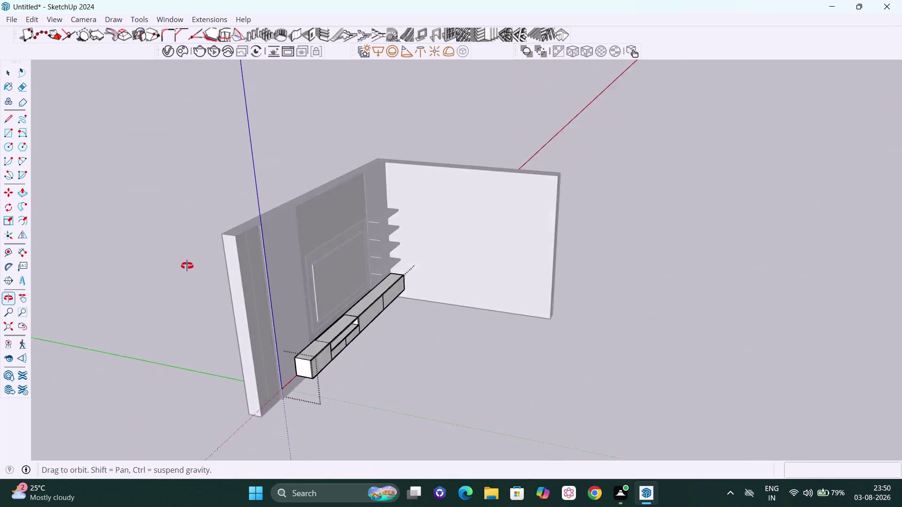
middle_drag(215, 271, 339, 335)
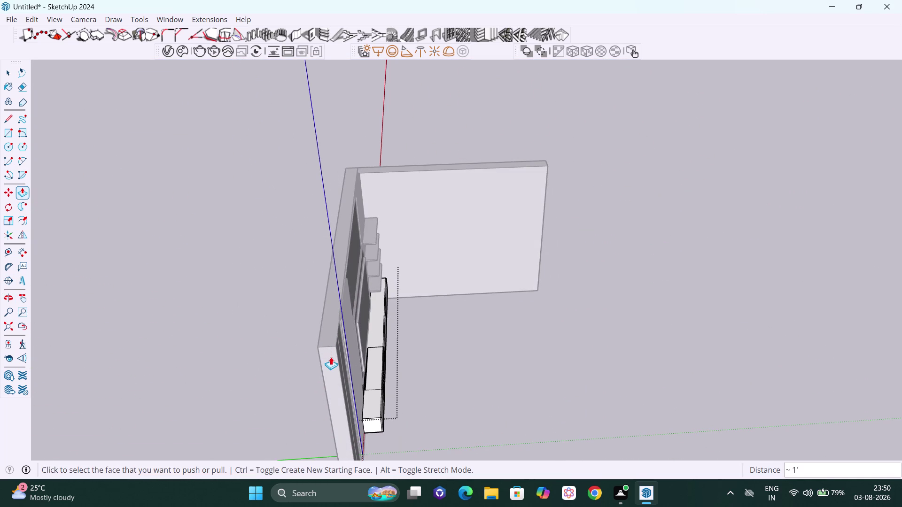
middle_drag(330, 368, 322, 347)
key(space)
click(274, 274)
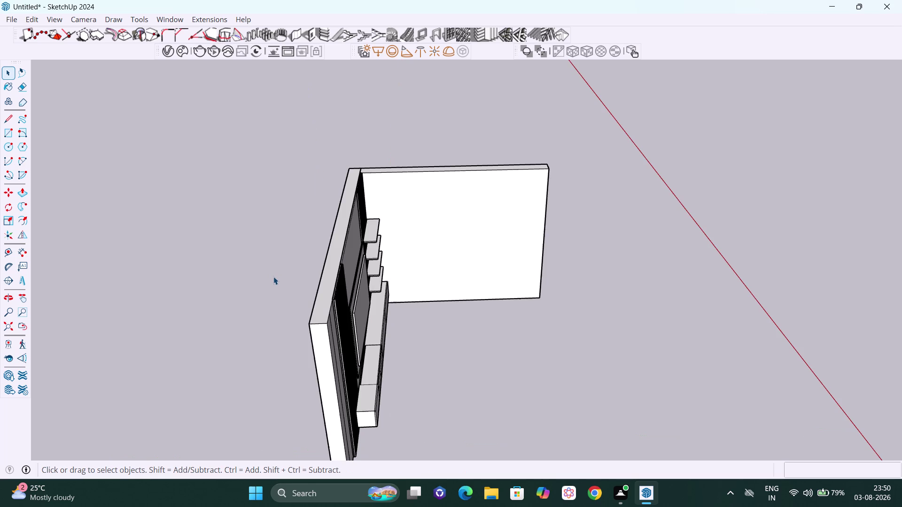
drag(325, 365, 308, 315)
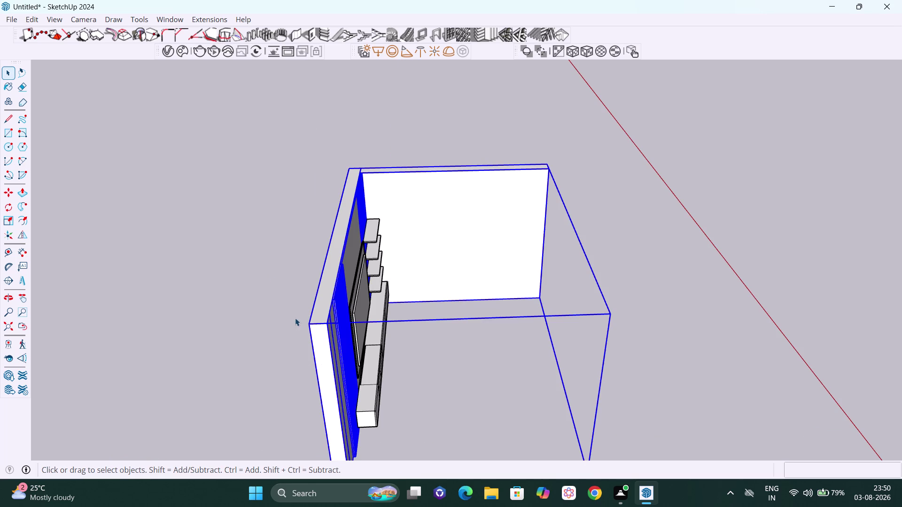
click(245, 292)
Orbit and zoom to the whole TV wall, slatted panel and shelves, from the front.
middle_drag(348, 368, 310, 330)
scroll(up, 3)
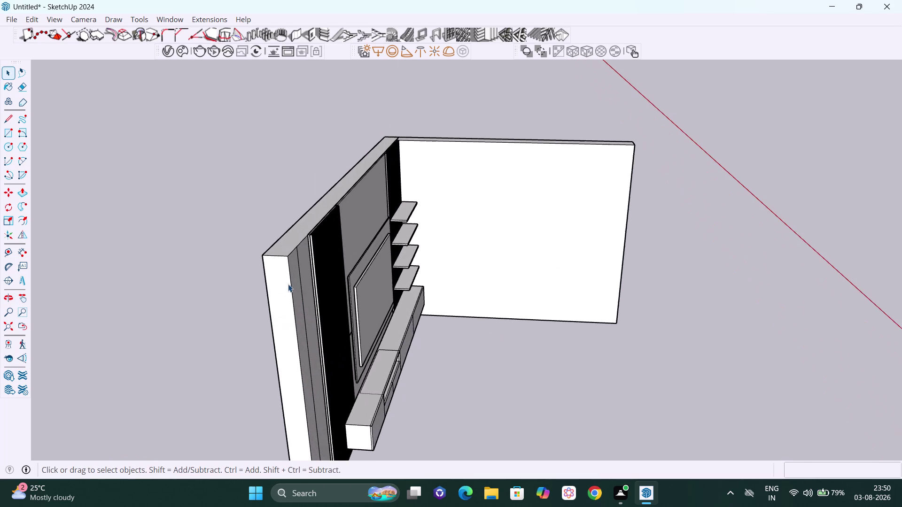
scroll(up, 3)
middle_drag(275, 287, 222, 277)
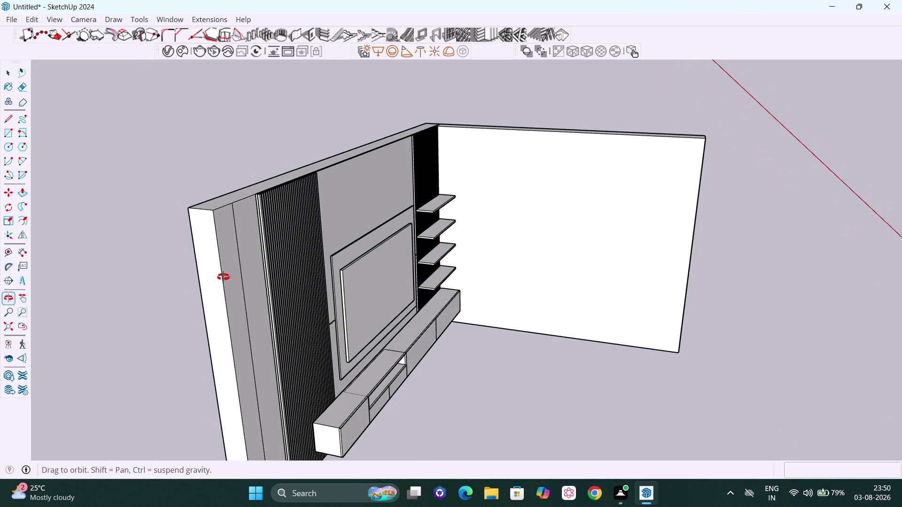
middle_drag(223, 277, 223, 277)
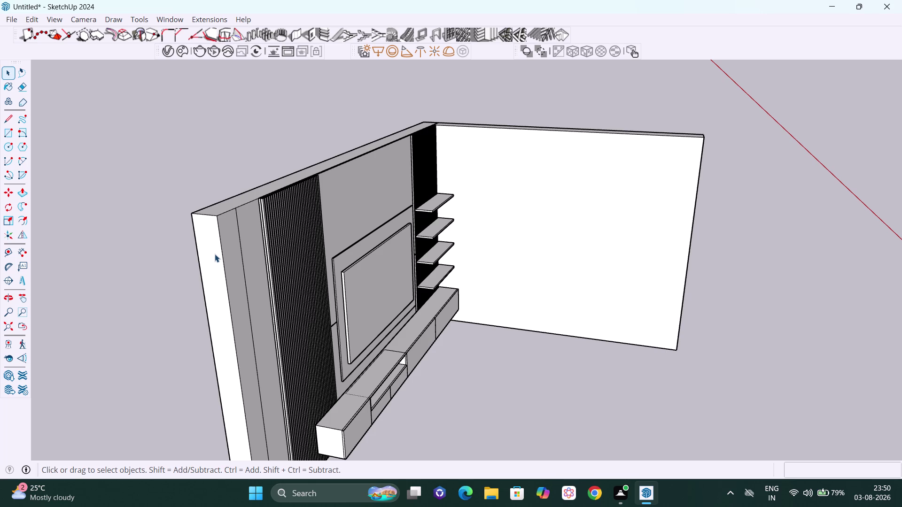
scroll(down, 3)
middle_drag(231, 286, 178, 280)
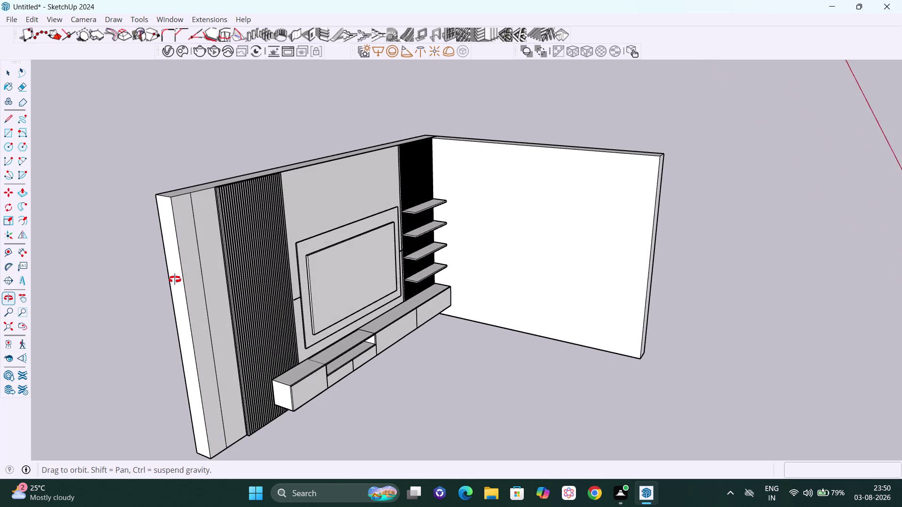
middle_drag(177, 279, 164, 279)
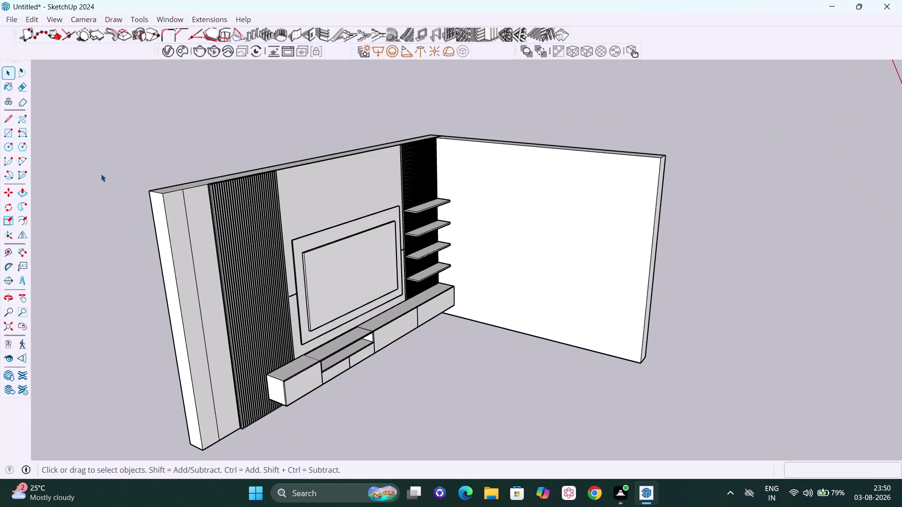
click(28, 20)
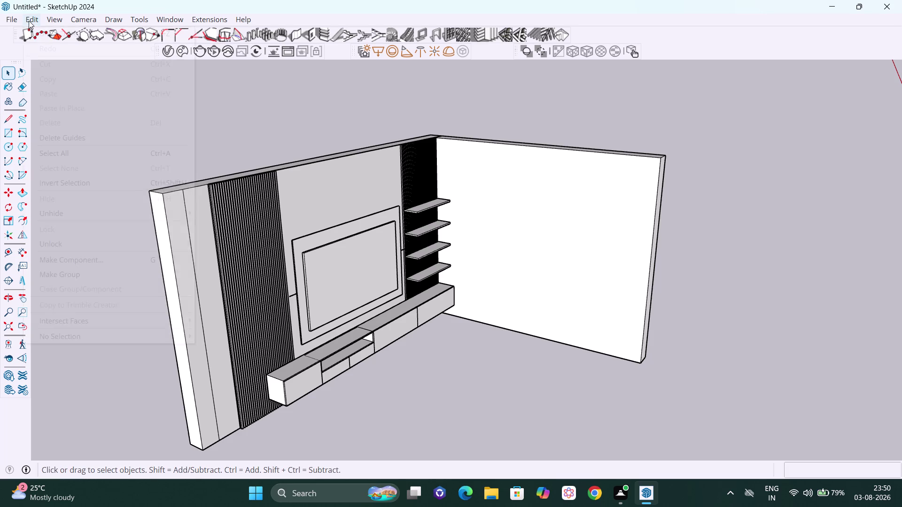
Unhide all hidden objects, bringing back the left side wall.
click(78, 215)
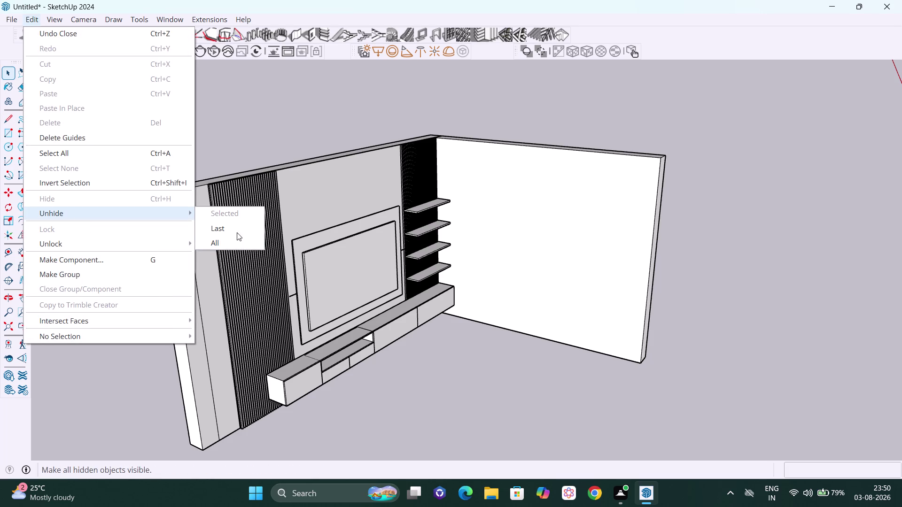
click(236, 231)
scroll(down, 3)
middle_drag(236, 248, 106, 281)
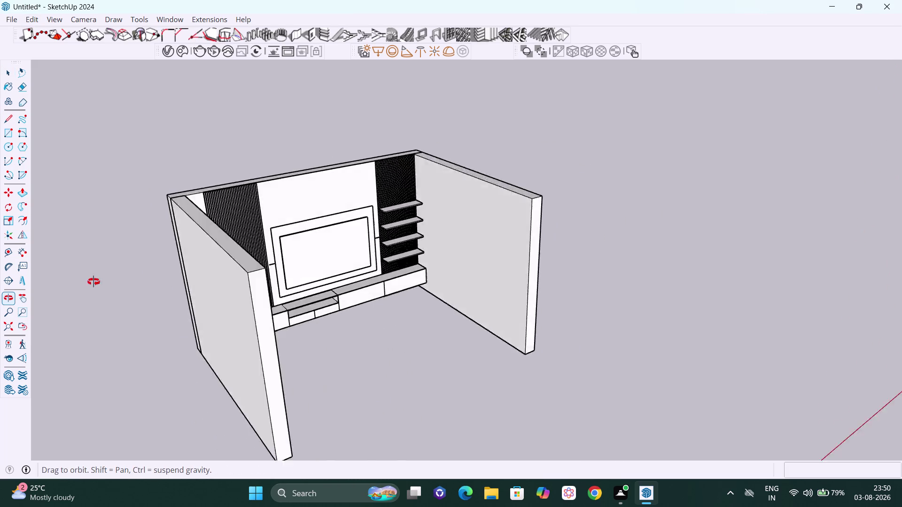
middle_drag(107, 280, 33, 283)
Open the walls group and select the front wall's end face.
click(194, 226)
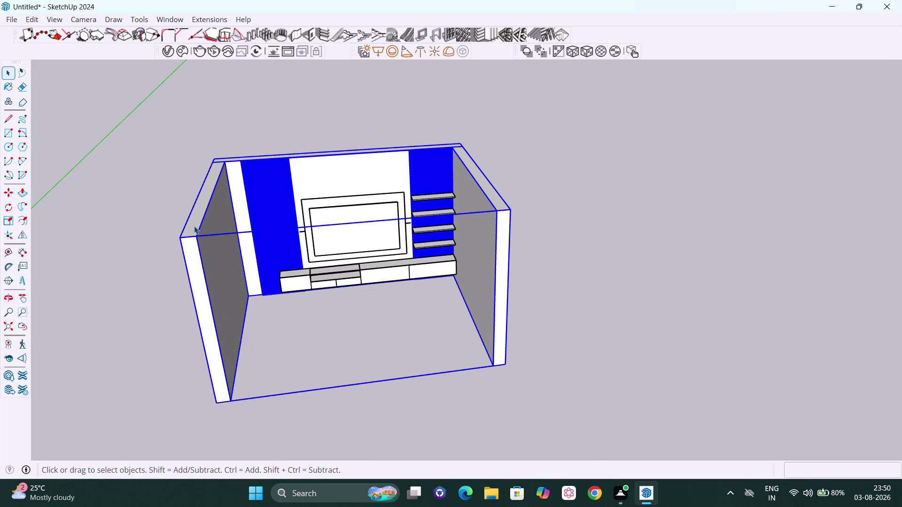
double_click(194, 226)
click(195, 214)
middle_drag(194, 186, 535, 192)
scroll(down, 3)
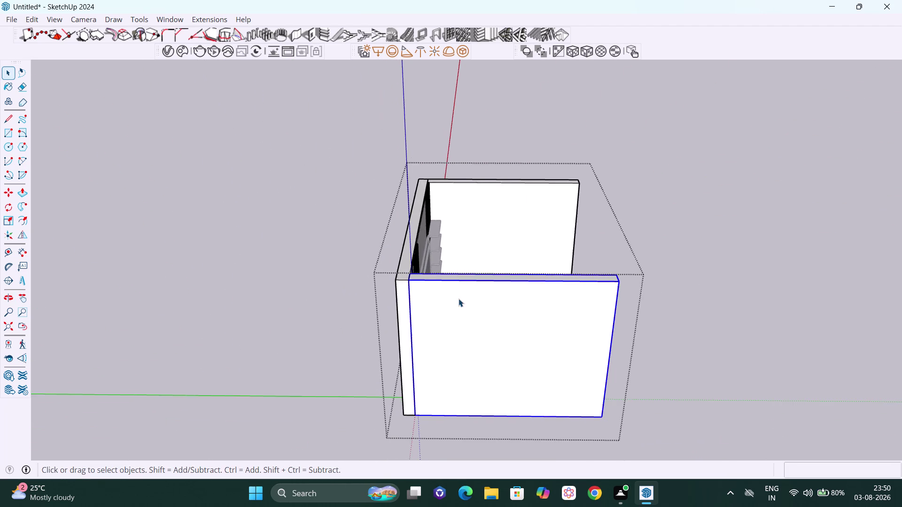
middle_drag(468, 312, 492, 359)
scroll(up, 3)
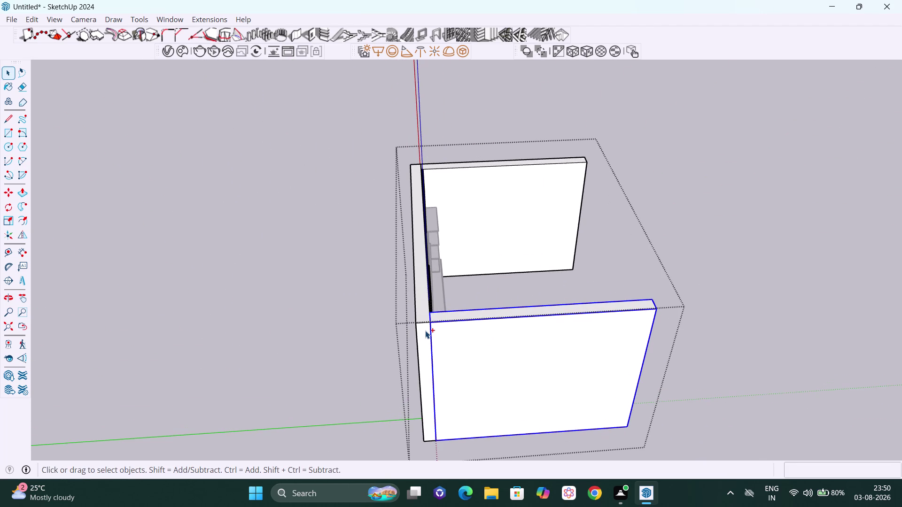
double_click(425, 331)
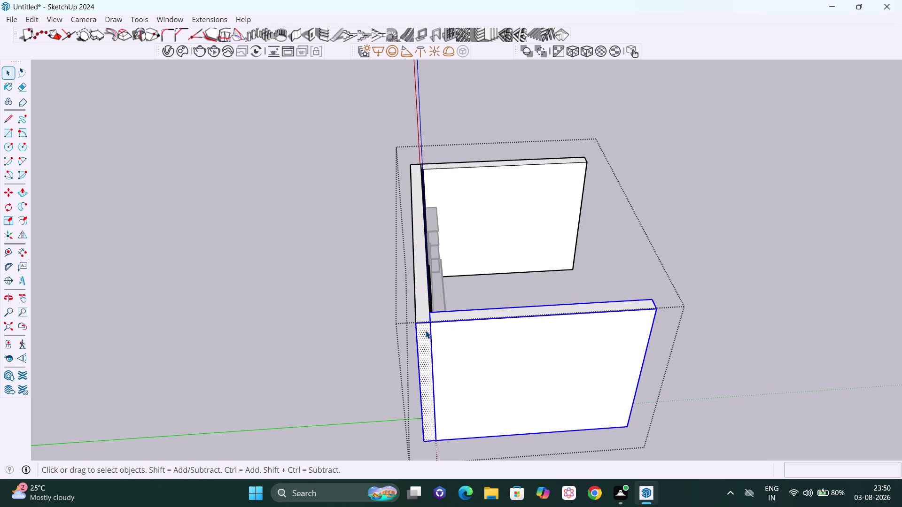
Push/Pull the wall's end face out to the wall endpoint and inspect the corner joint.
key(p)
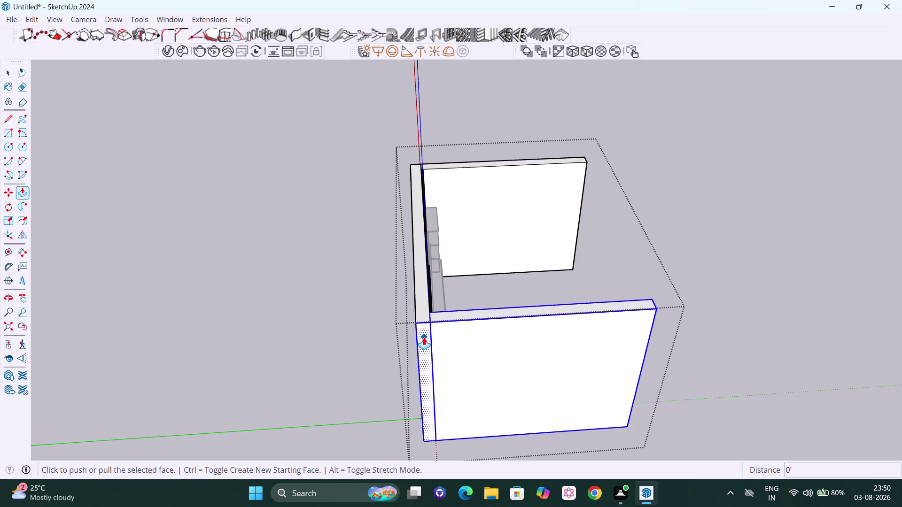
click(424, 338)
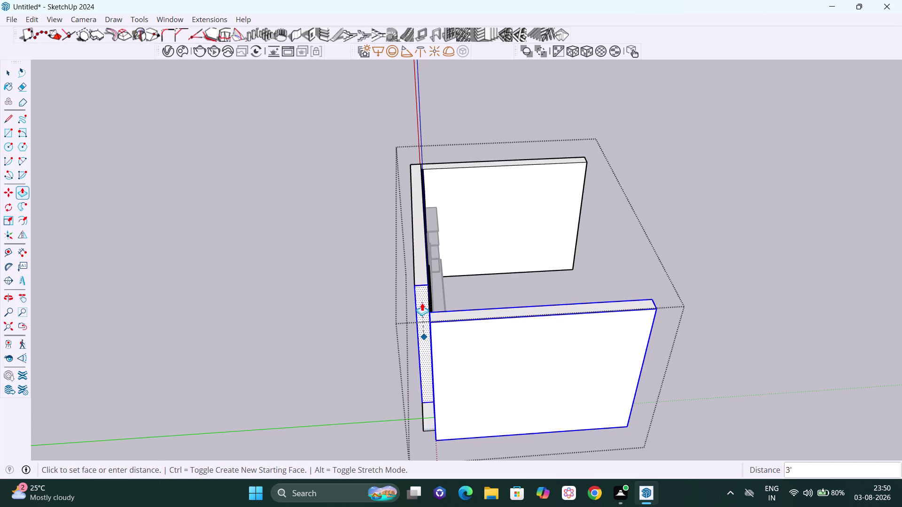
scroll(down, 3)
middle_drag(422, 303, 536, 293)
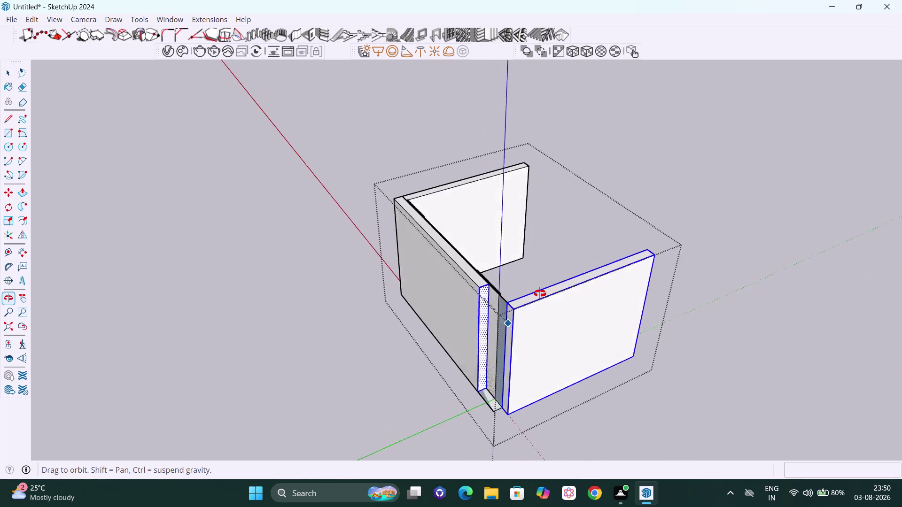
middle_drag(536, 293, 605, 296)
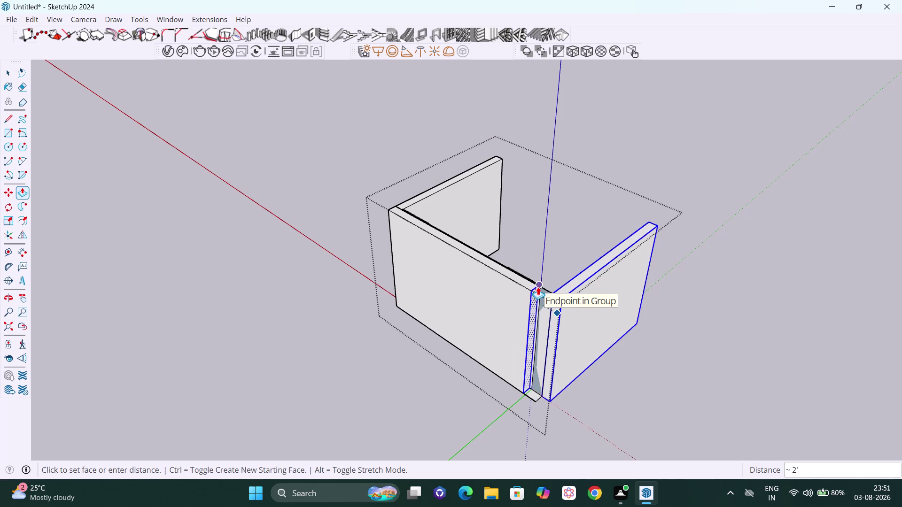
click(538, 287)
middle_drag(569, 312, 501, 326)
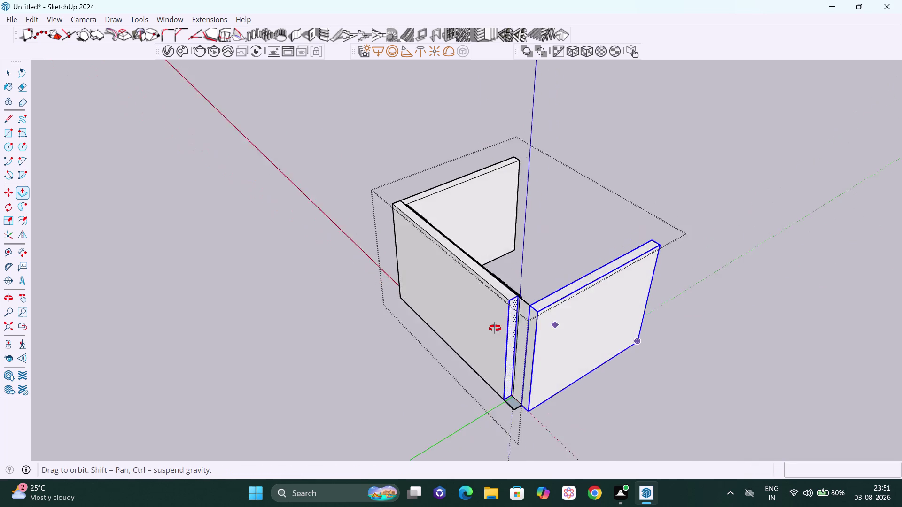
middle_drag(501, 326, 445, 347)
scroll(up, 3)
middle_drag(506, 347, 522, 352)
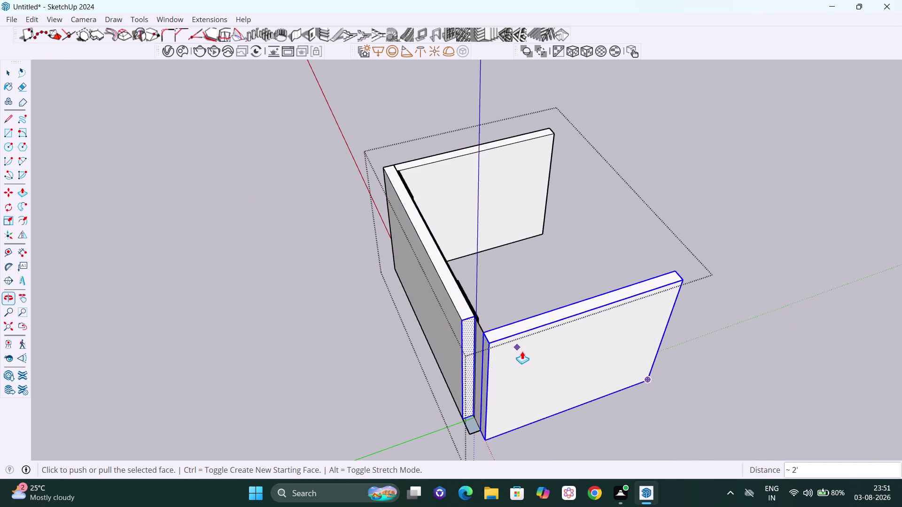
Try an axis-constrained move of the wall from its corner, then undo the changes.
key(m)
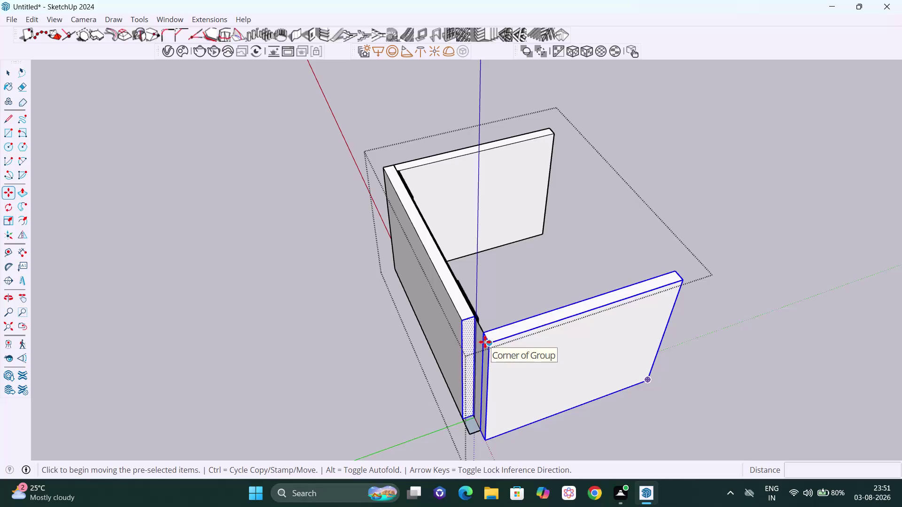
click(491, 346)
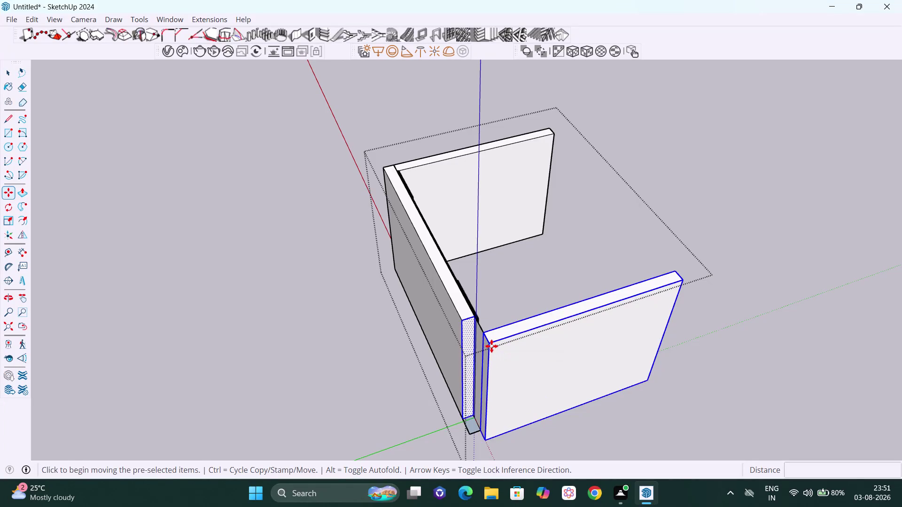
key(Left)
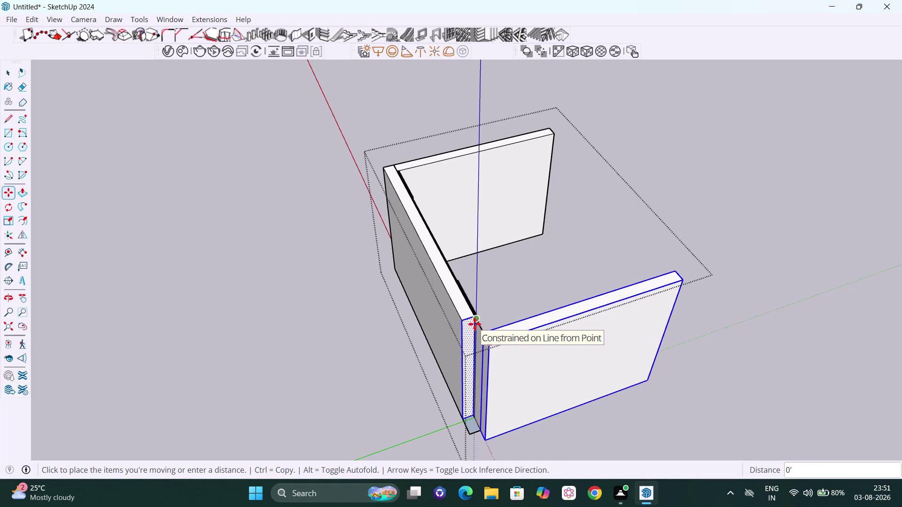
key(Right)
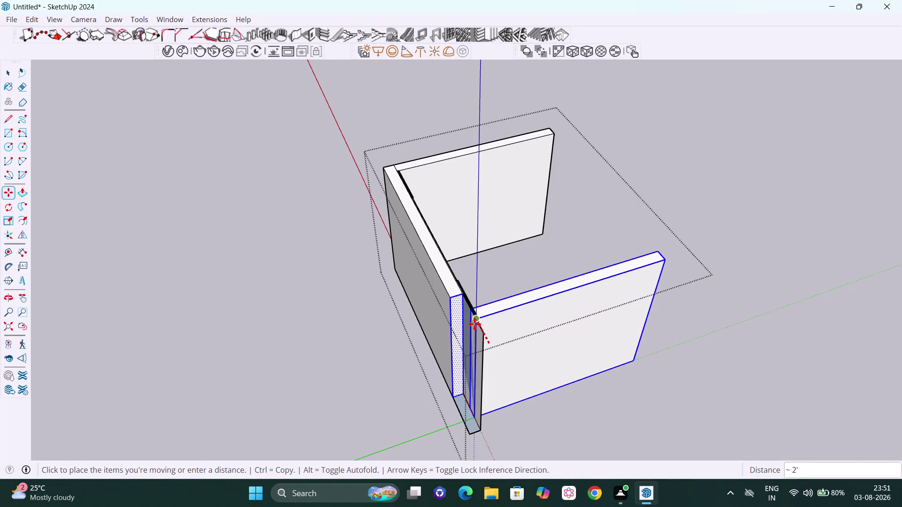
key(Left)
key(space)
key(ctrl+z)
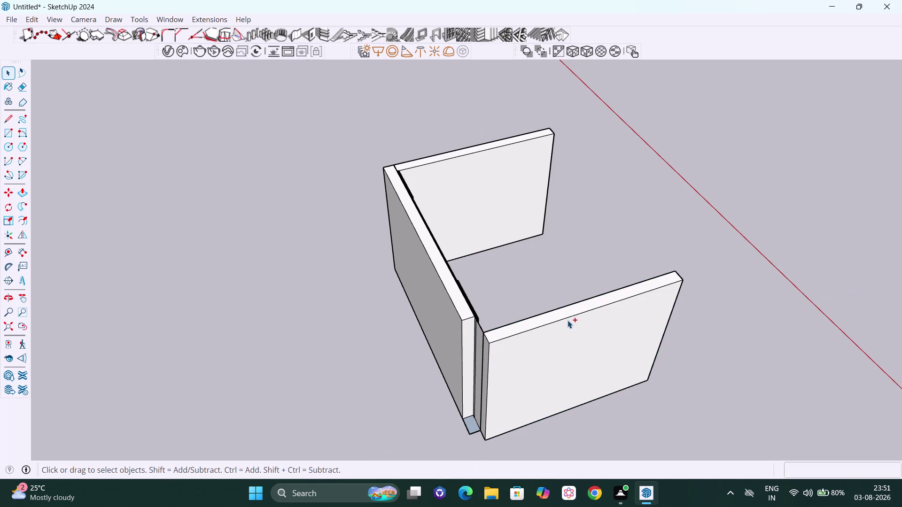
key(ctrl+z)
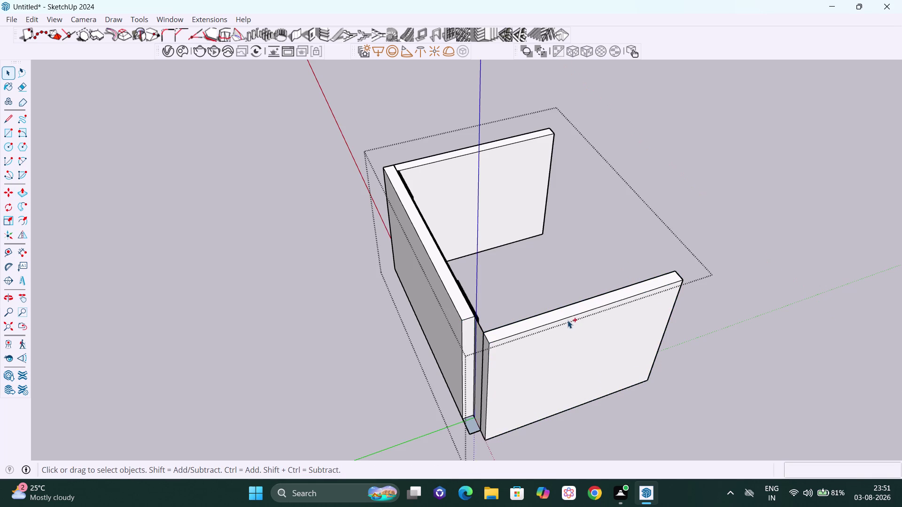
key(ctrl+z)
key(space)
Leave the walls group, orbit to the front-left corner, and select the left wall inside the room group.
click(796, 221)
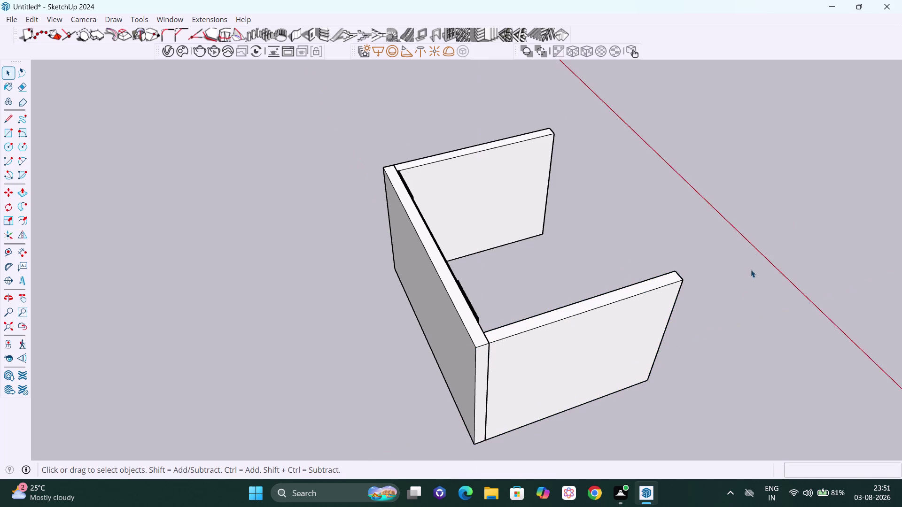
middle_drag(742, 303, 380, 293)
scroll(up, 3)
scroll(up, 3)
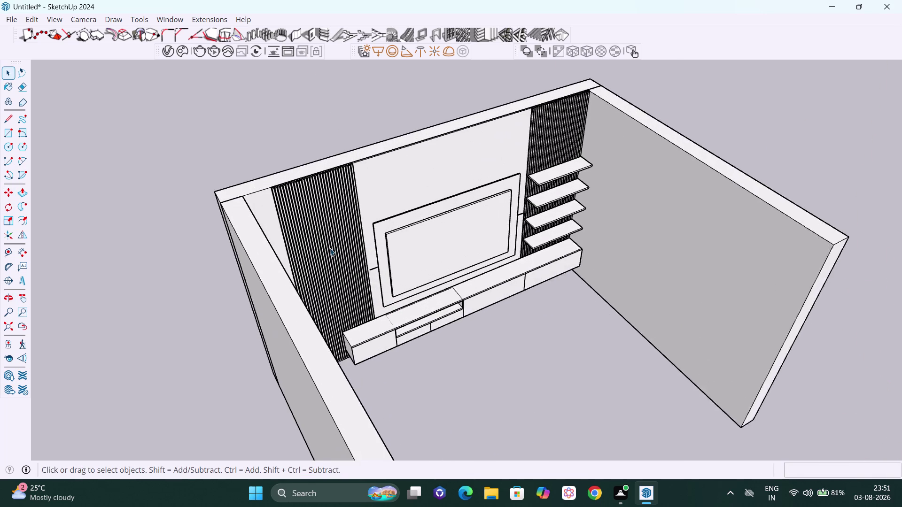
middle_drag(269, 254, 466, 266)
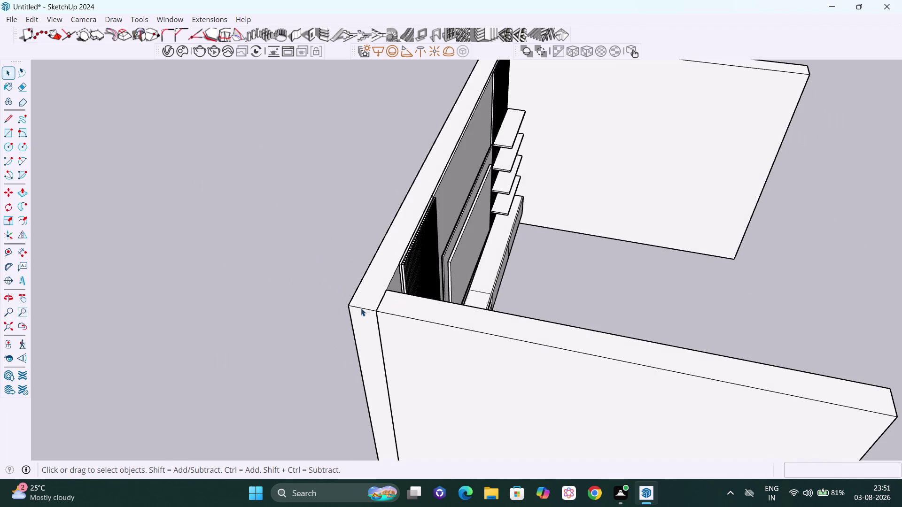
click(391, 320)
middle_drag(392, 321, 407, 347)
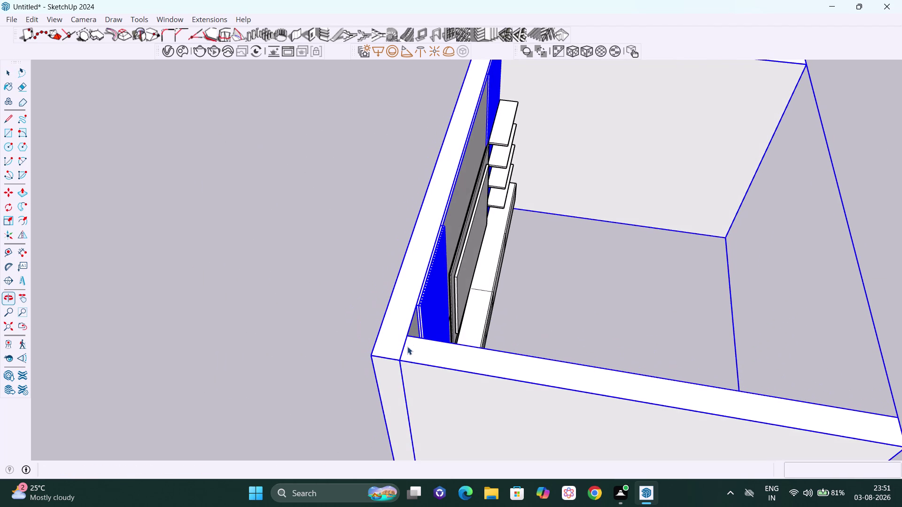
key(space)
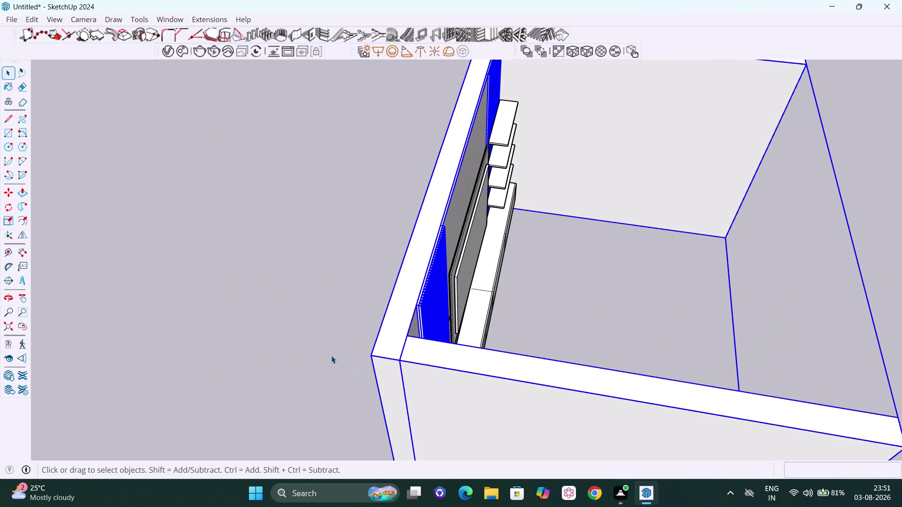
double_click(385, 380)
click(388, 379)
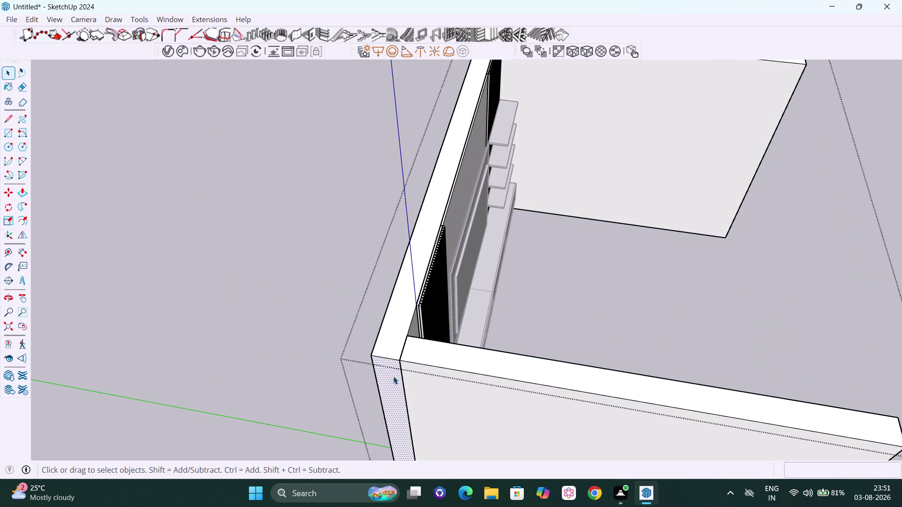
middle_drag(393, 376, 402, 380)
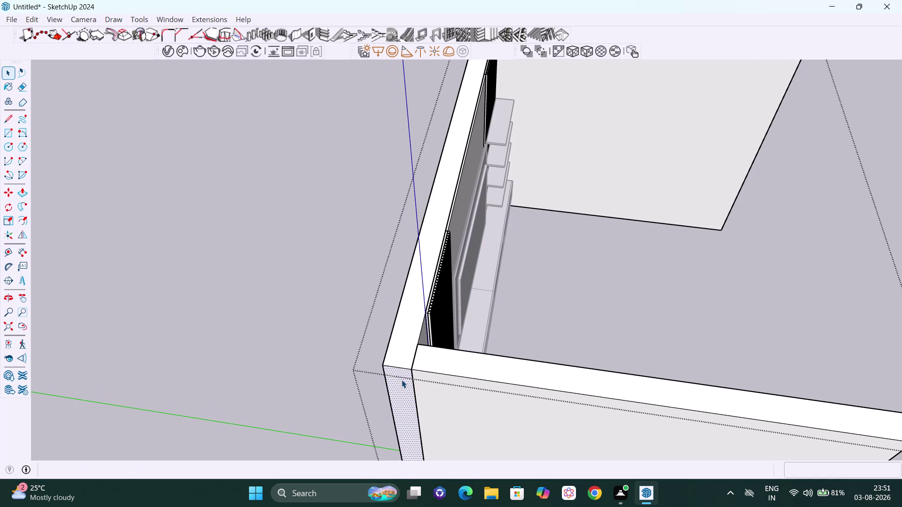
Extend the left wall's front end face with Push/Pull to line up with the front wall.
key(m)
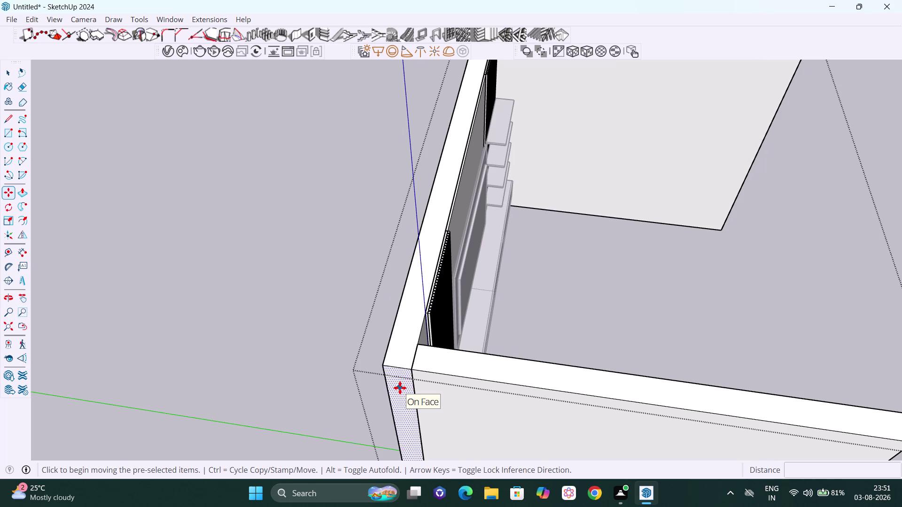
key(space)
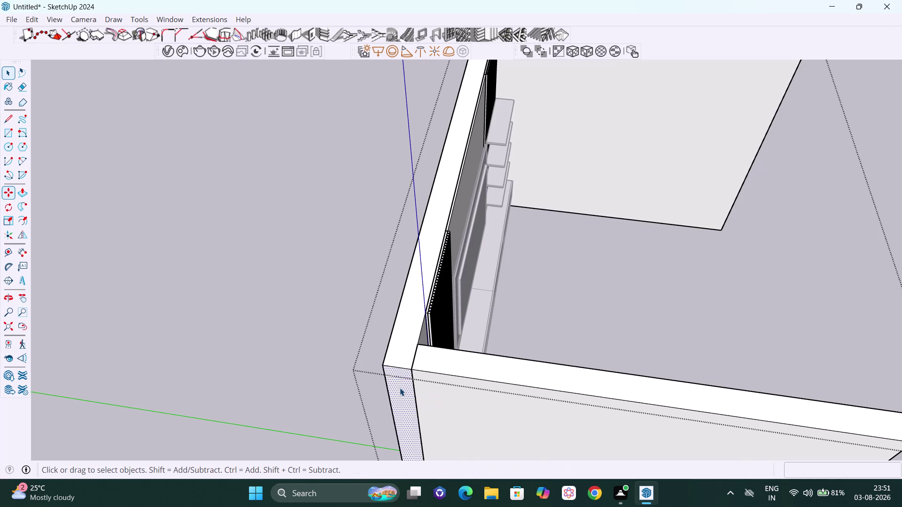
key(p)
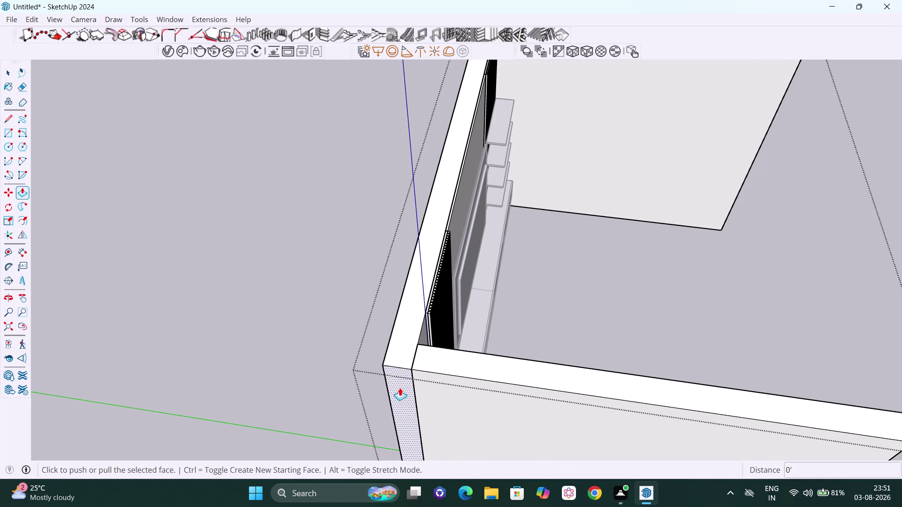
click(400, 388)
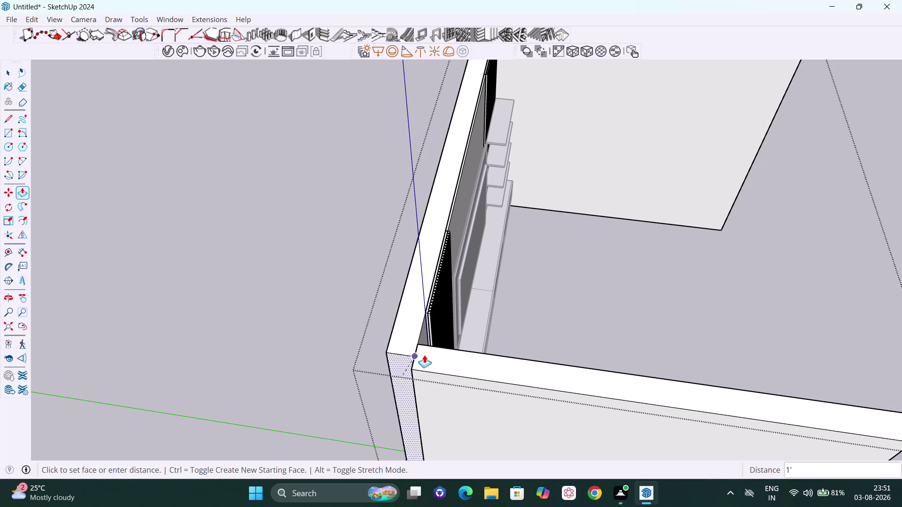
middle_drag(433, 349, 531, 307)
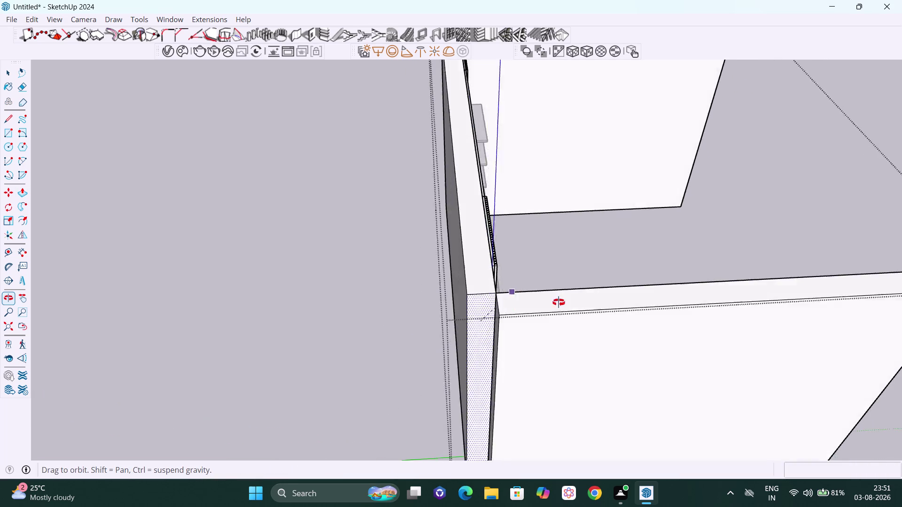
middle_drag(531, 307, 314, 377)
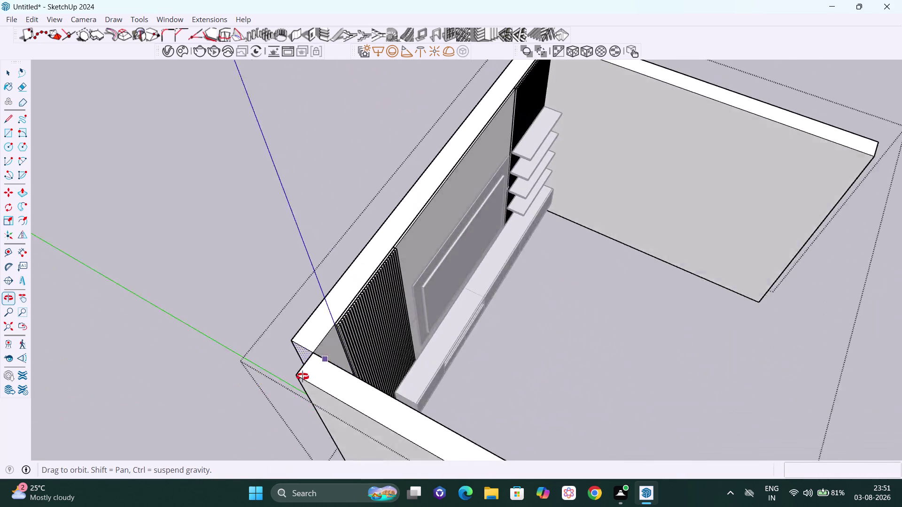
middle_drag(314, 377, 302, 377)
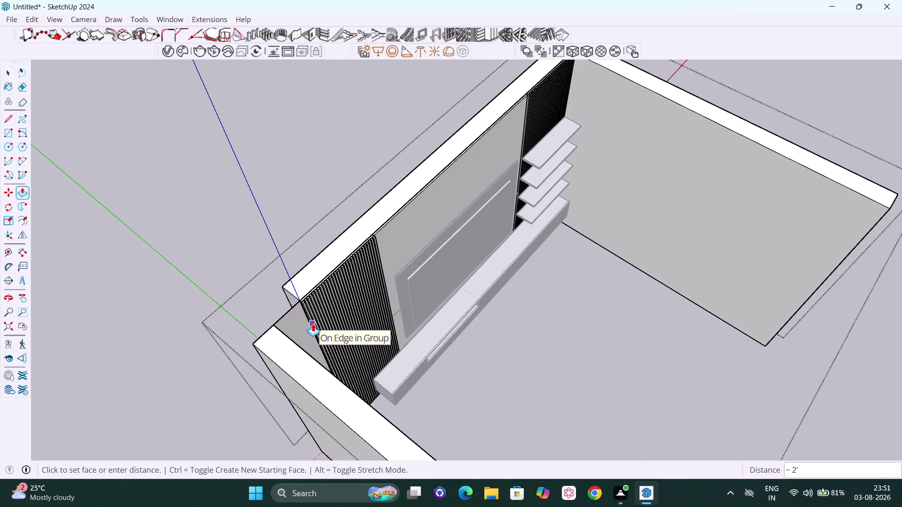
click(313, 323)
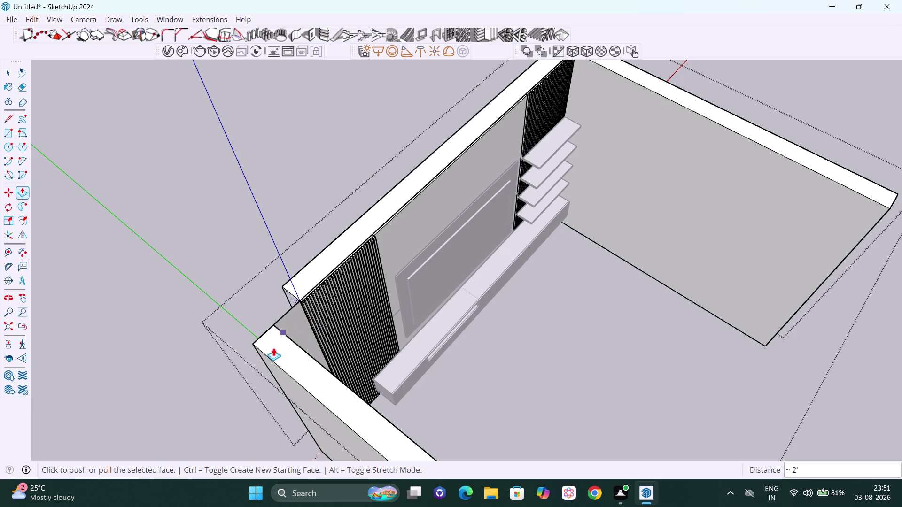
middle_drag(256, 373, 519, 302)
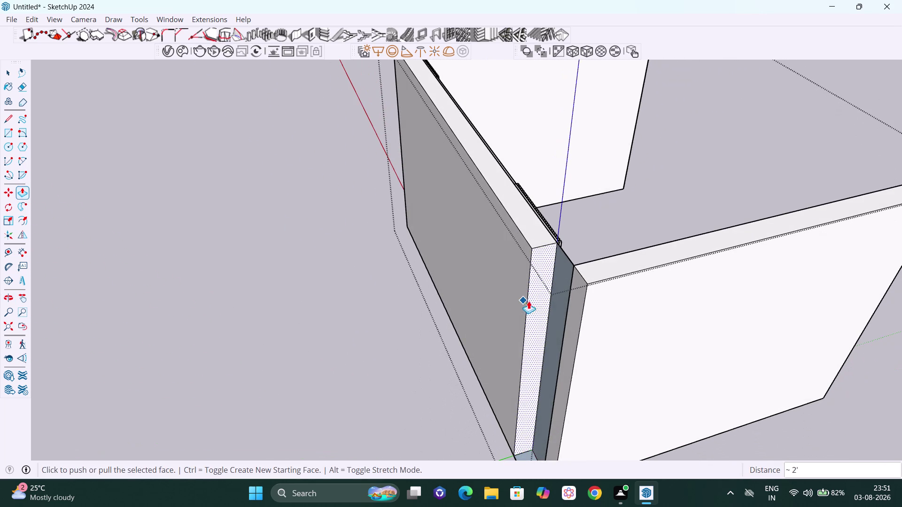
Select the front wall and orbit to view its end at the corner.
key(space)
click(618, 308)
middle_drag(619, 299, 591, 313)
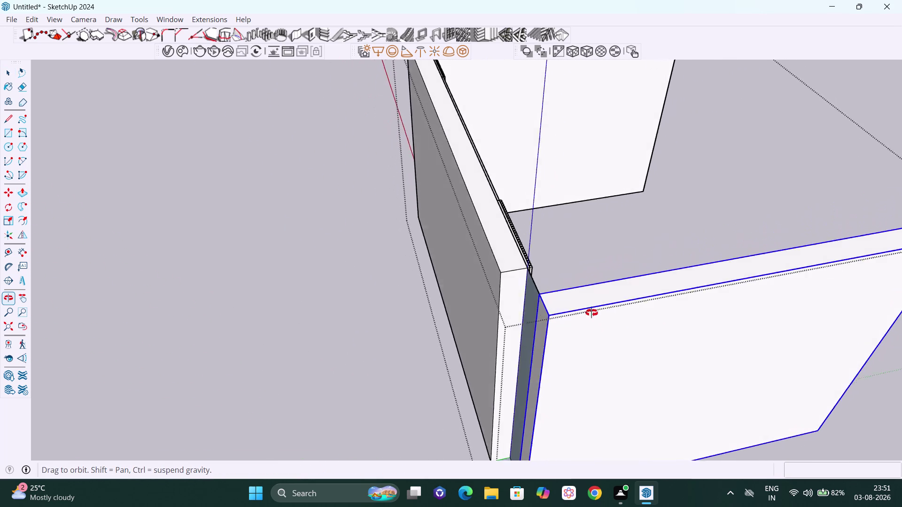
middle_drag(591, 313, 592, 351)
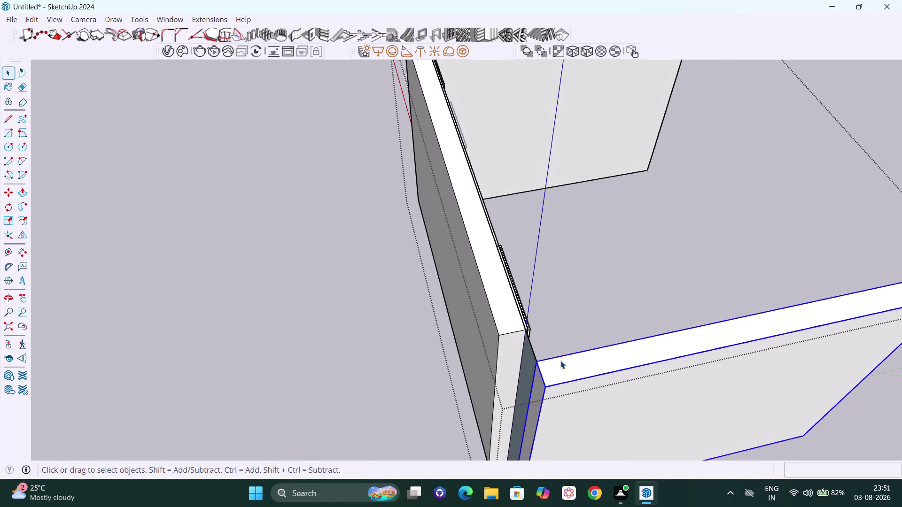
key(m)
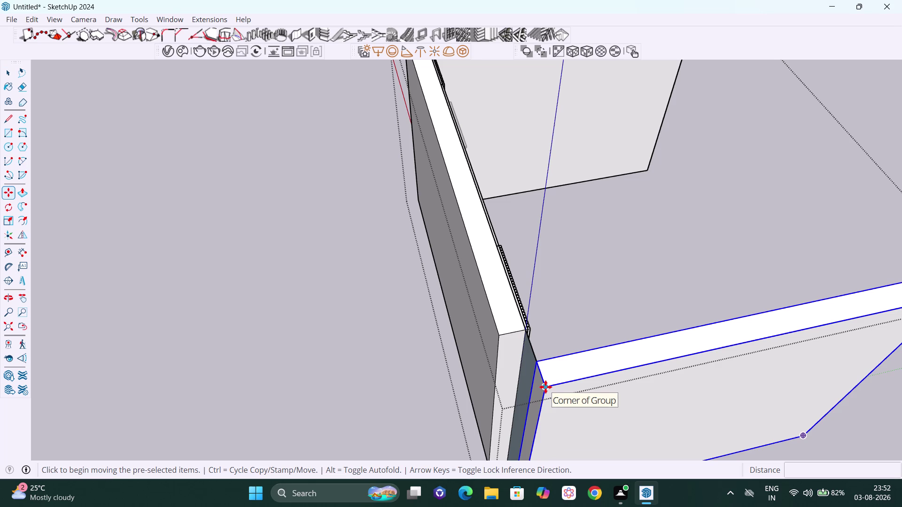
Grab the front wall by its end corner as the move start, restarting the move twice.
click(546, 387)
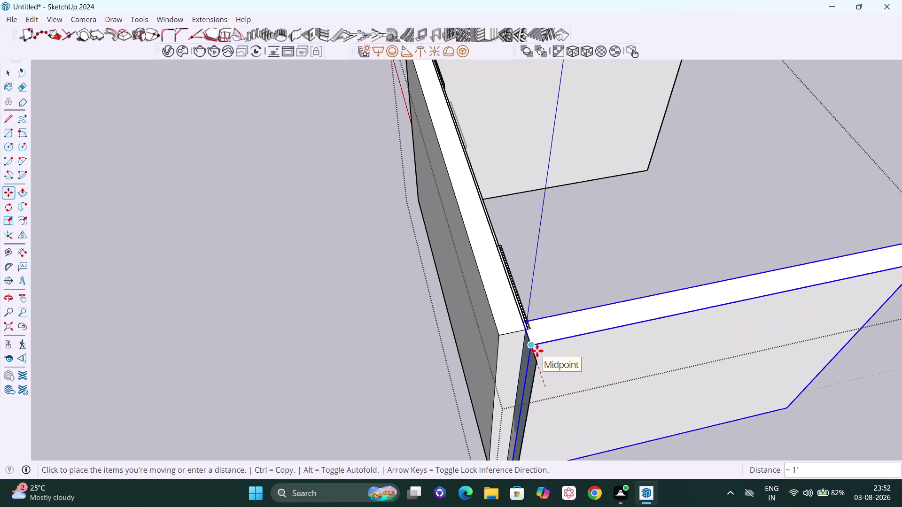
key(Escape)
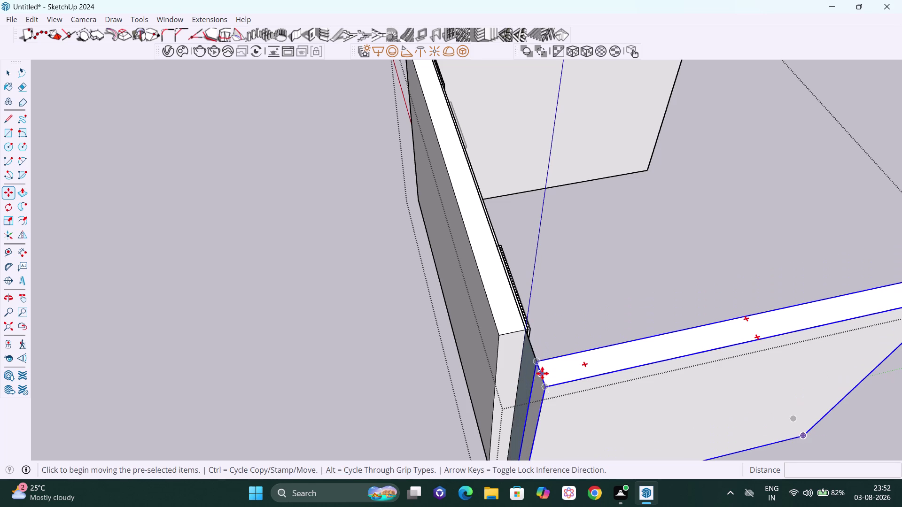
middle_drag(552, 380, 582, 392)
scroll(up, 3)
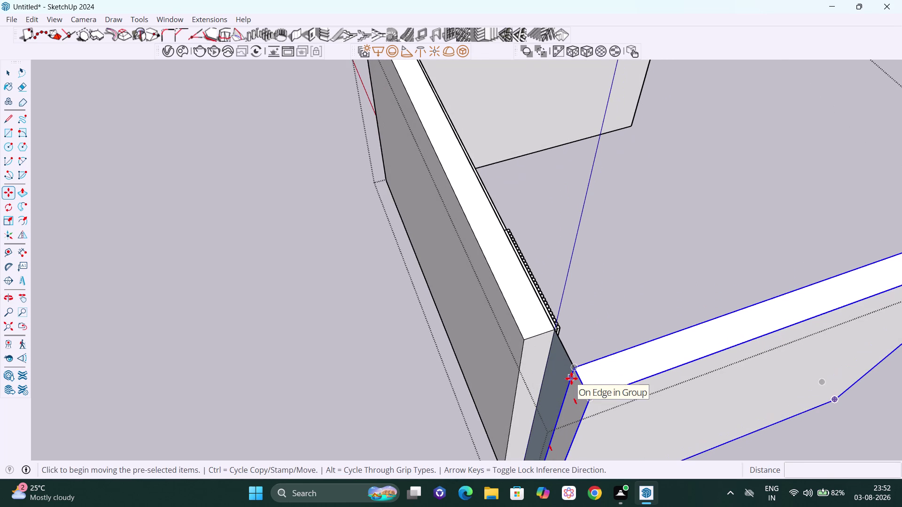
click(565, 367)
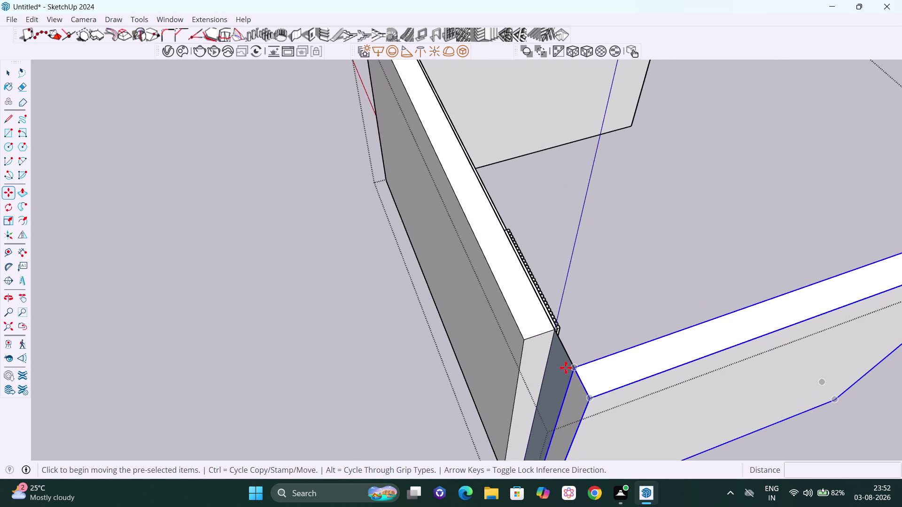
key(Escape)
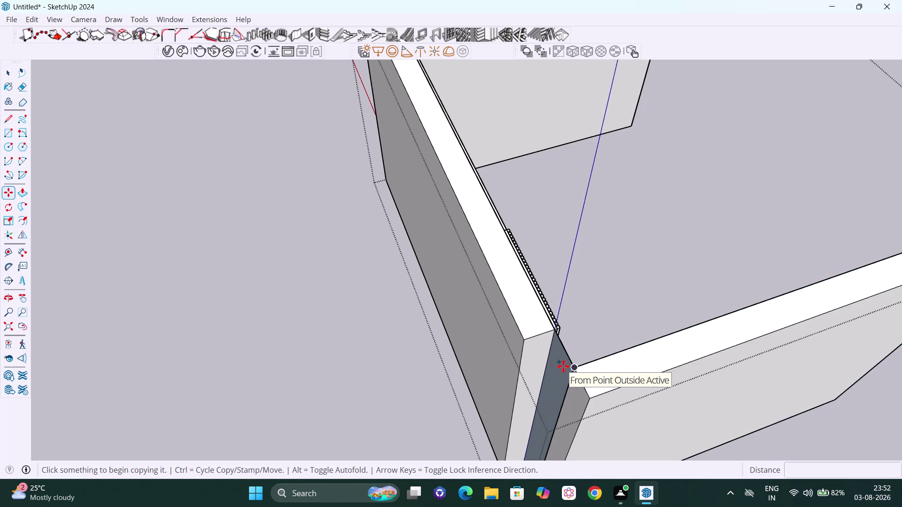
key(space)
Drop the front wall flush against the left wall and clear the selection.
click(584, 380)
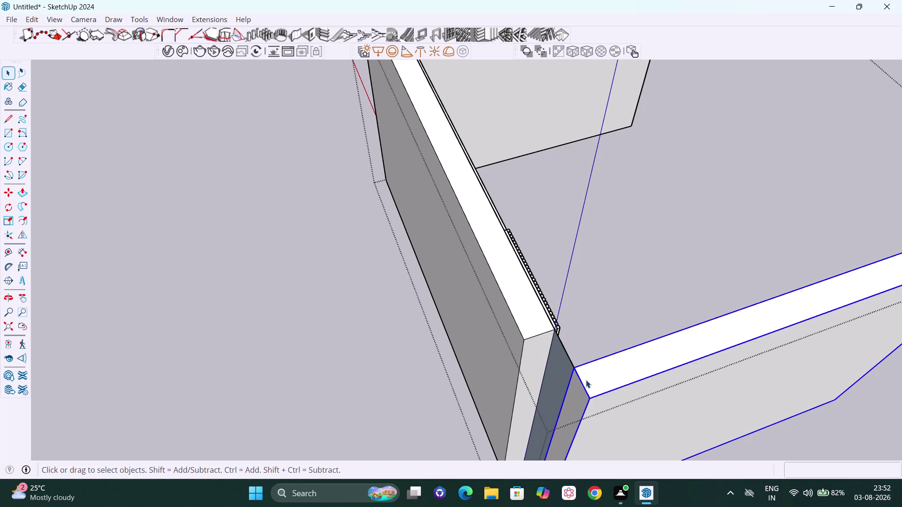
click(560, 369)
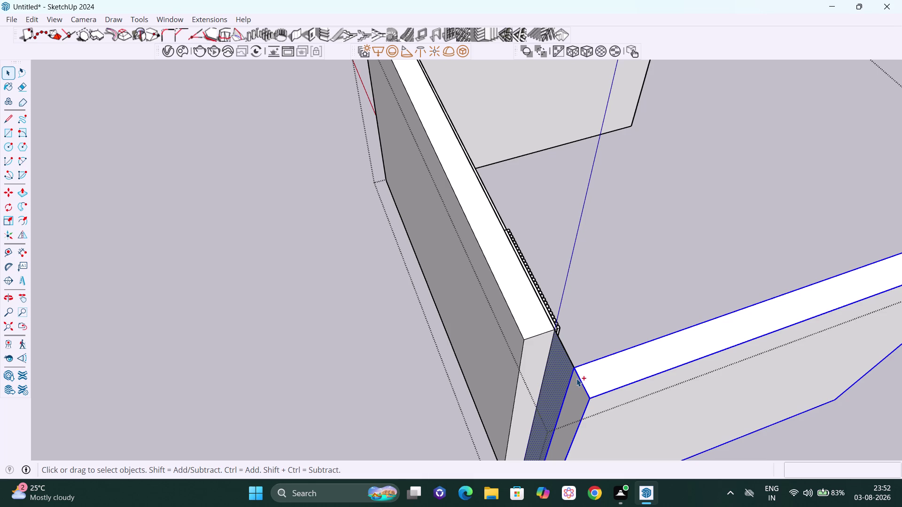
key(ctrl+z)
key(space)
scroll(down, 3)
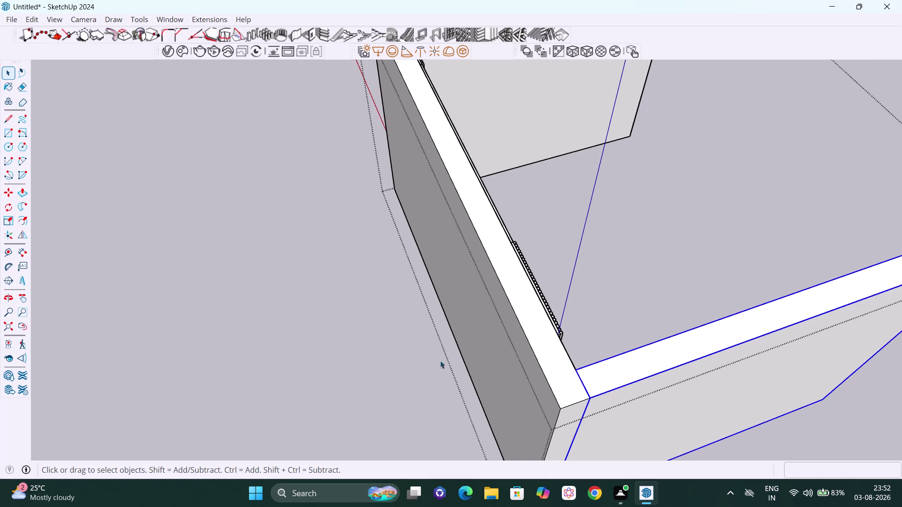
click(307, 326)
Inside the room group, try moving the front wall from its inner corner, then return to Select.
middle_drag(657, 400, 492, 365)
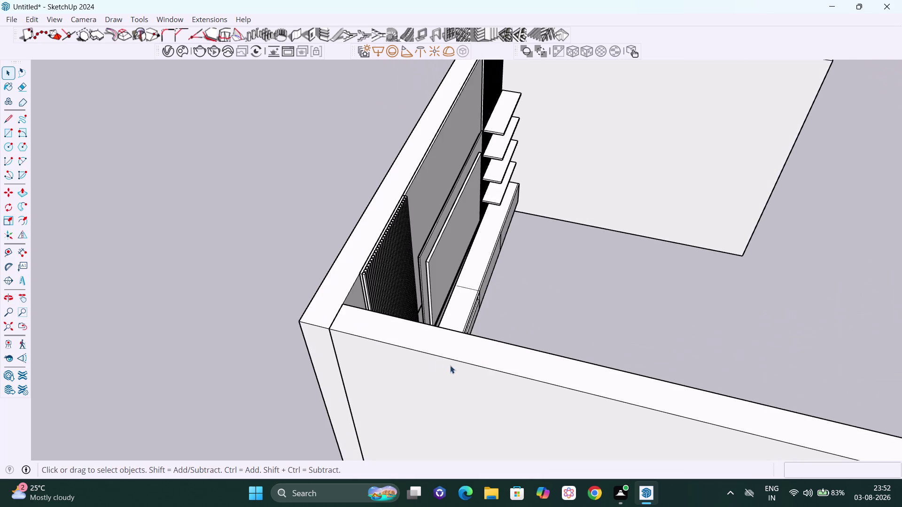
click(411, 360)
double_click(343, 349)
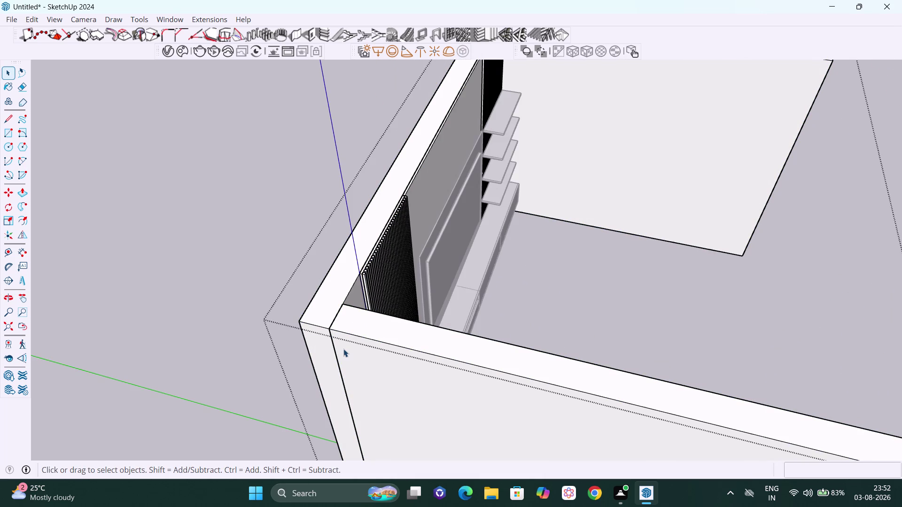
click(343, 349)
middle_drag(358, 350, 405, 374)
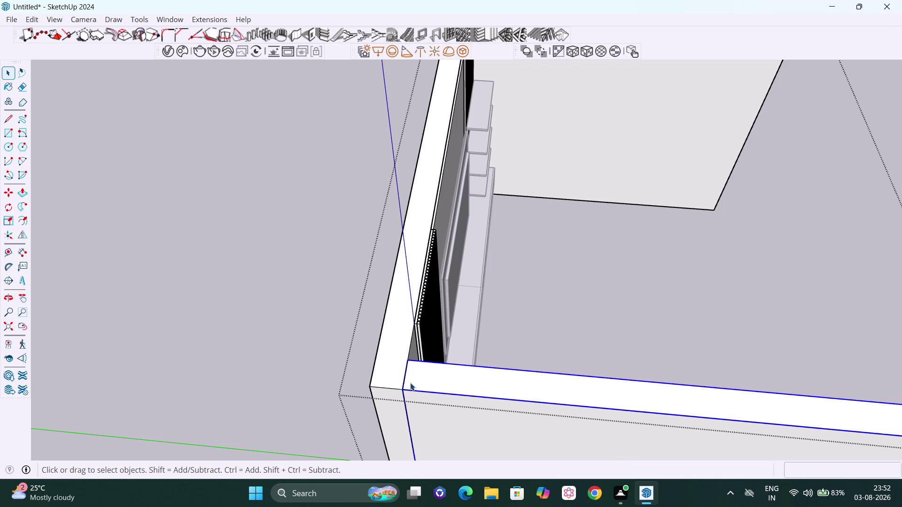
key(m)
scroll(up, 3)
middle_drag(406, 382, 411, 384)
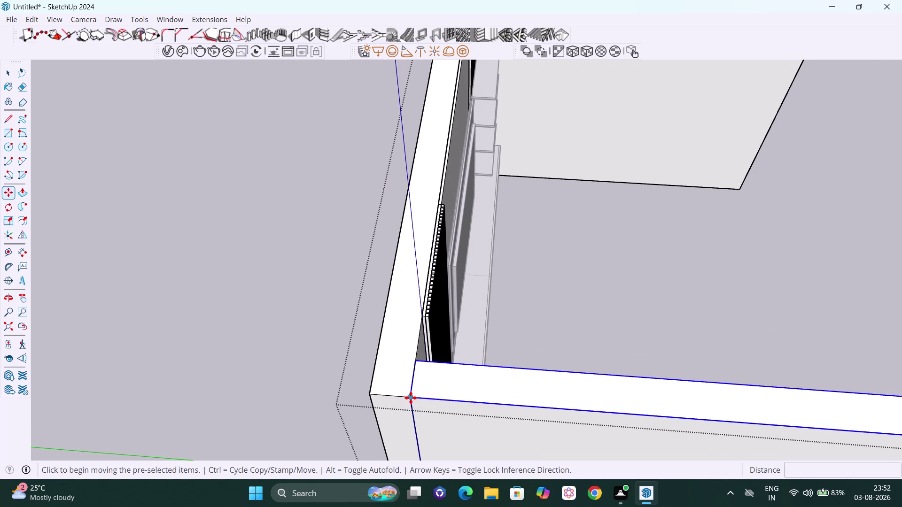
click(410, 398)
key(Left)
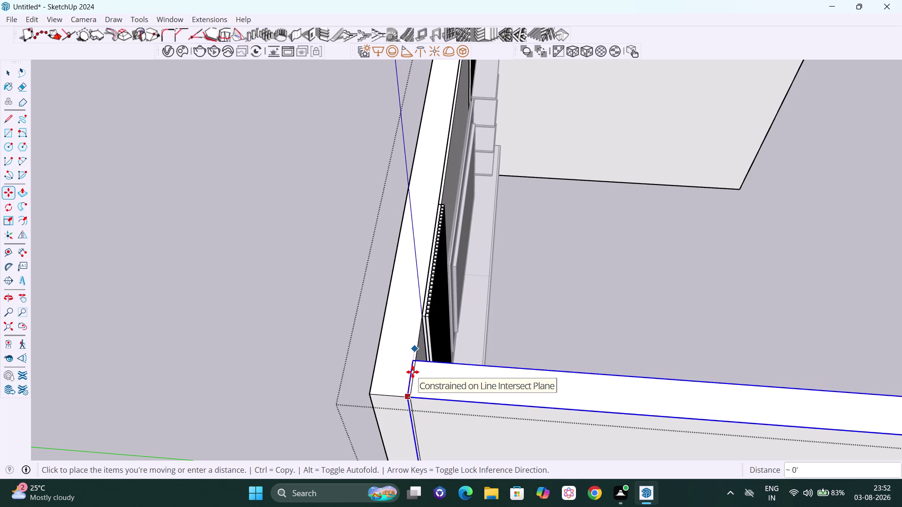
key(Right)
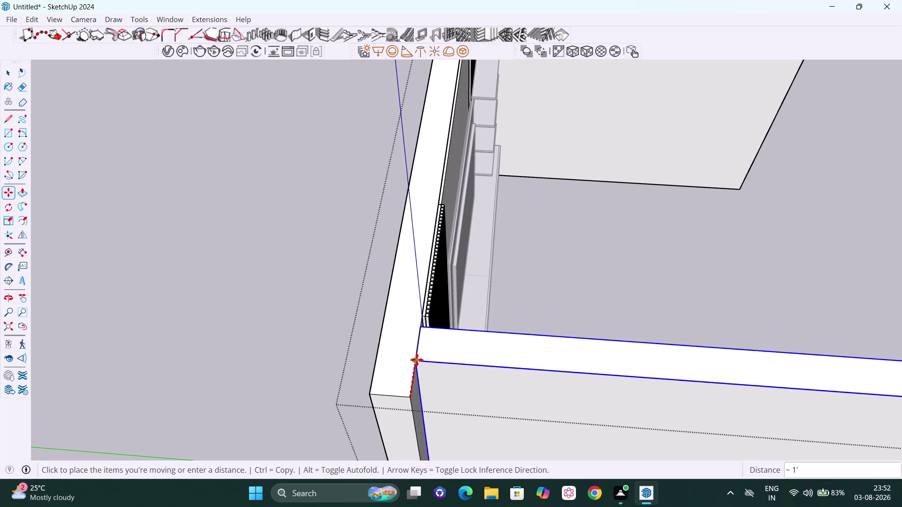
click(417, 359)
key(space)
Orbit closer to the corner and select the side wall's end face inside its group.
click(255, 338)
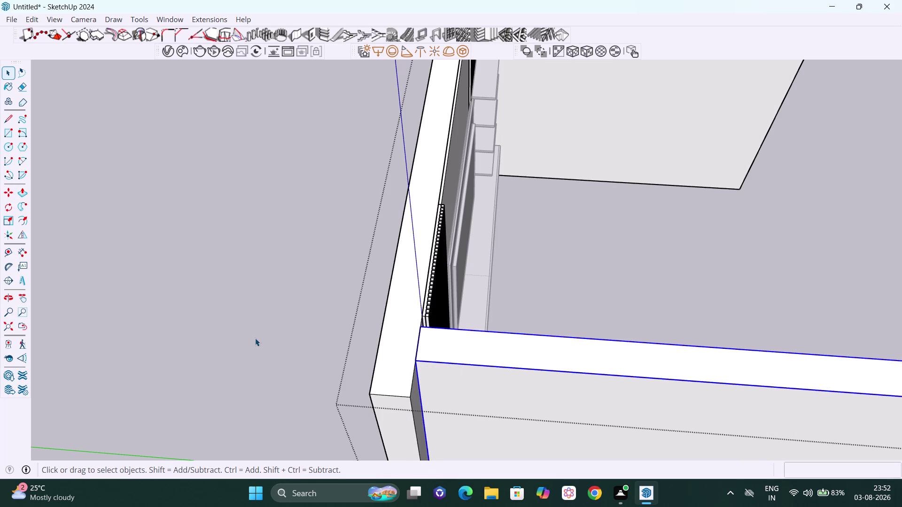
scroll(down, 3)
middle_drag(401, 402, 417, 366)
scroll(up, 3)
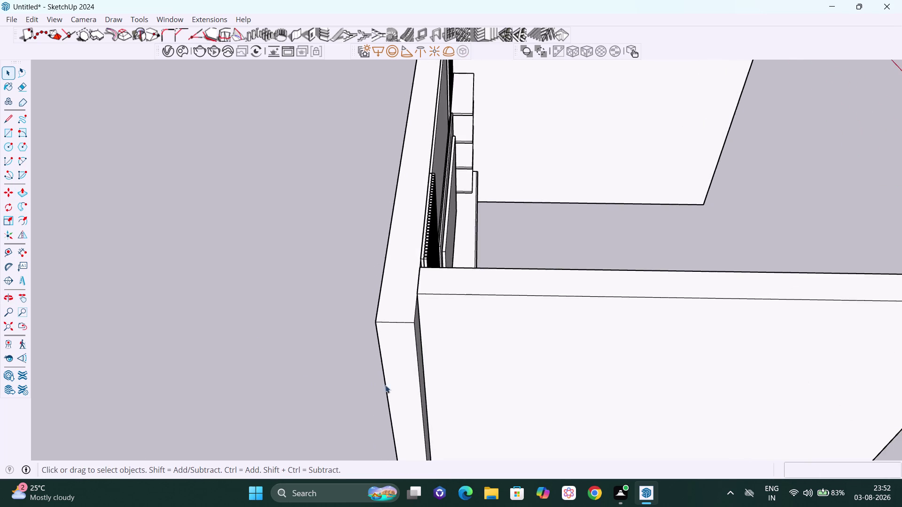
middle_drag(385, 384, 357, 366)
click(362, 346)
double_click(358, 338)
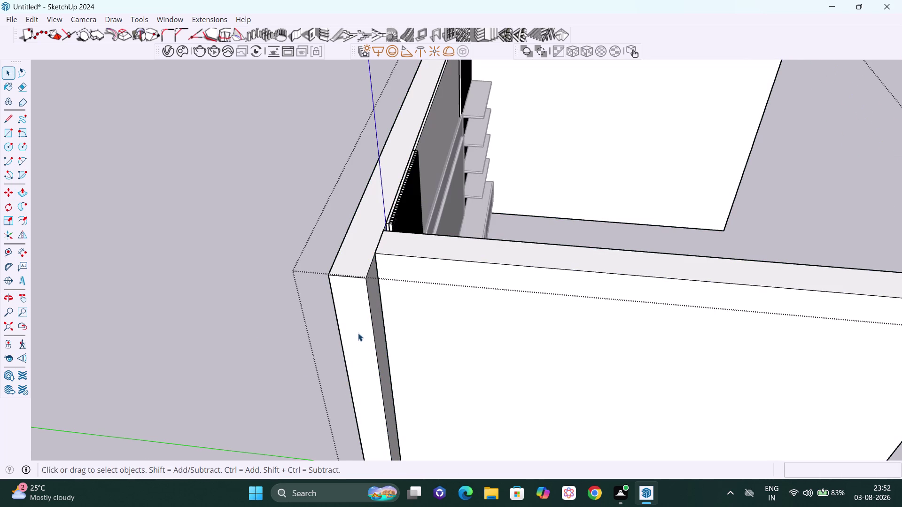
click(358, 331)
Push/Pull the side wall's end face onto the front wall's face, then leave the group.
key(p)
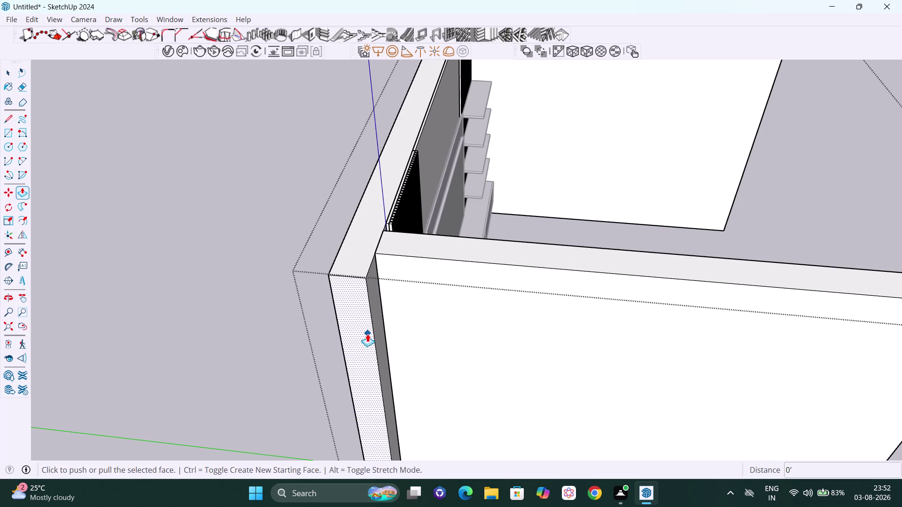
click(367, 337)
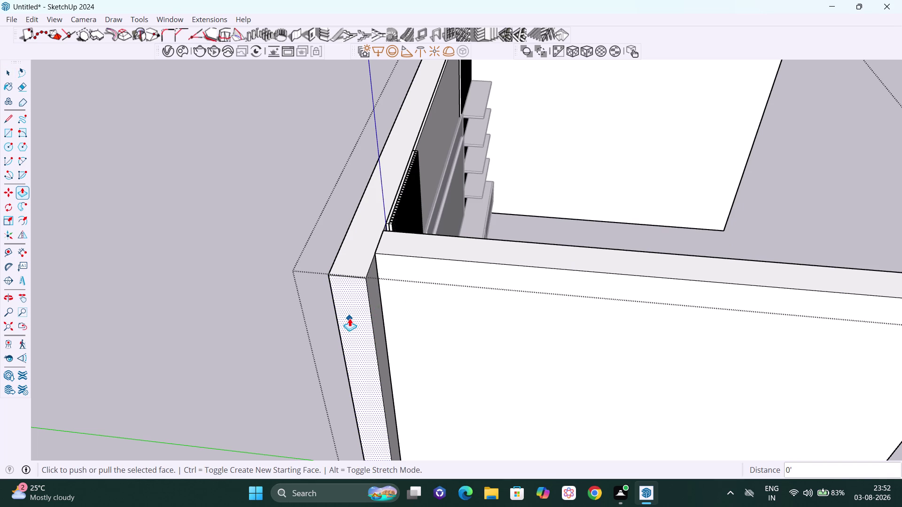
click(350, 319)
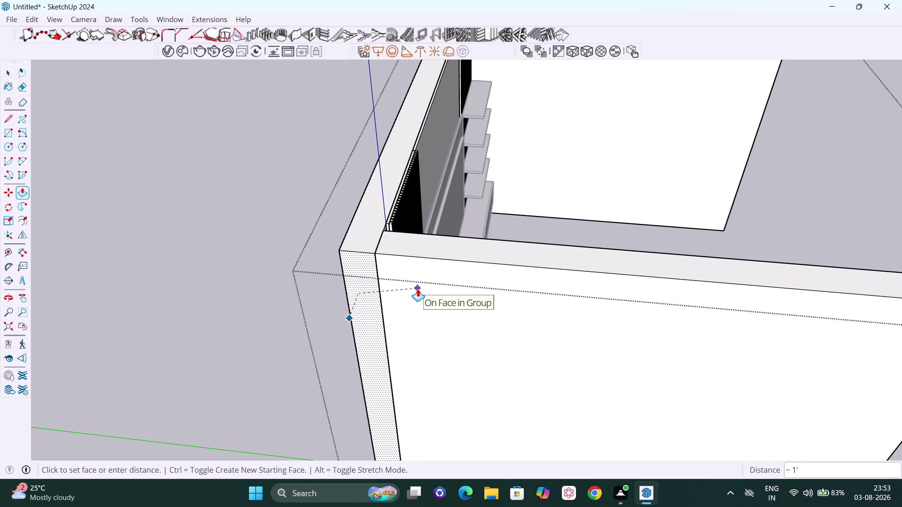
click(418, 289)
key(space)
click(186, 254)
scroll(down, 3)
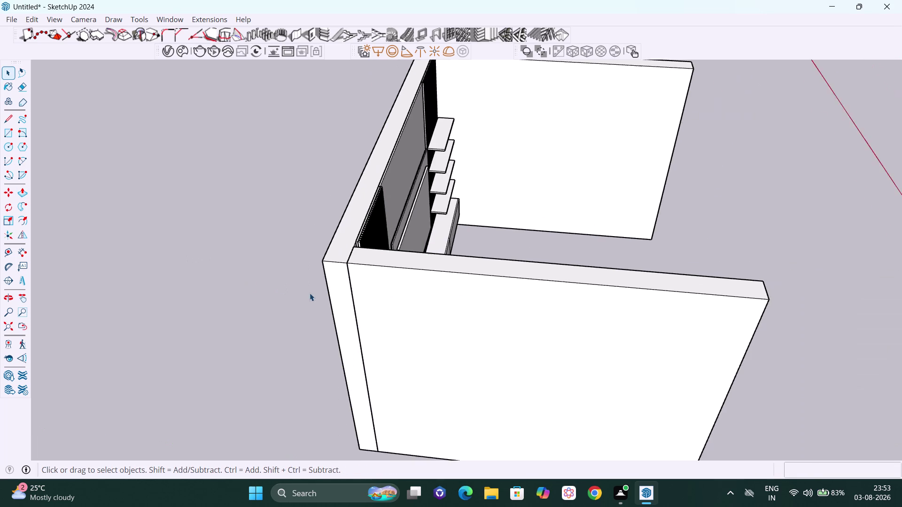
Orbit and zoom around the room to look down on the corner by the slatted panel.
scroll(down, 3)
middle_drag(519, 347, 203, 285)
scroll(up, 3)
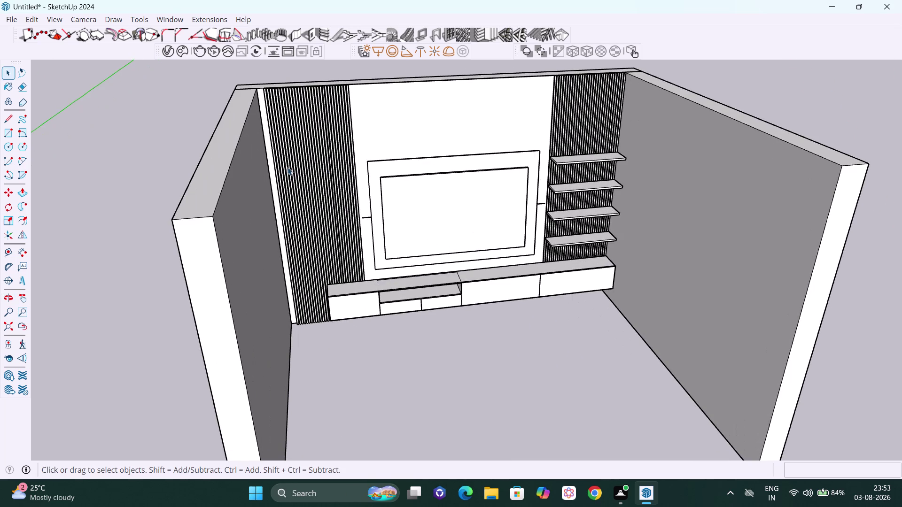
middle_drag(278, 164, 318, 189)
scroll(up, 3)
scroll(up, 3)
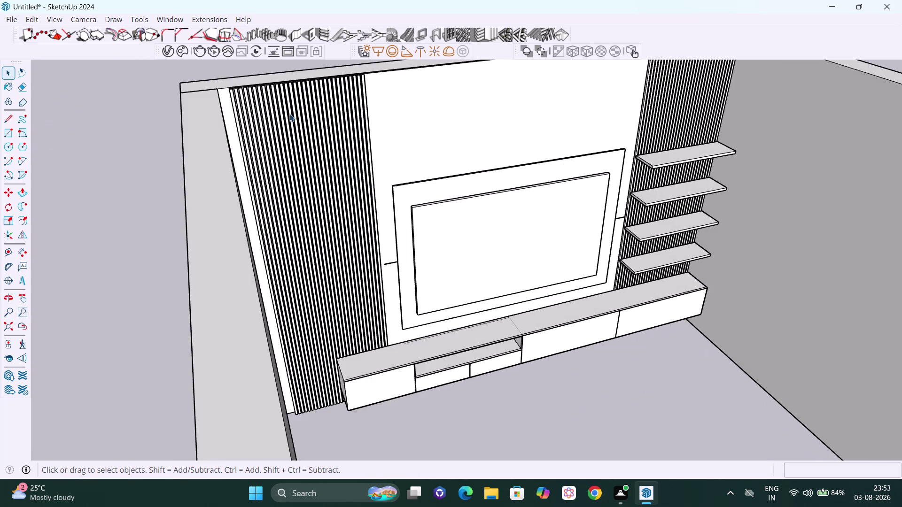
scroll(up, 3)
middle_drag(236, 128, 206, 152)
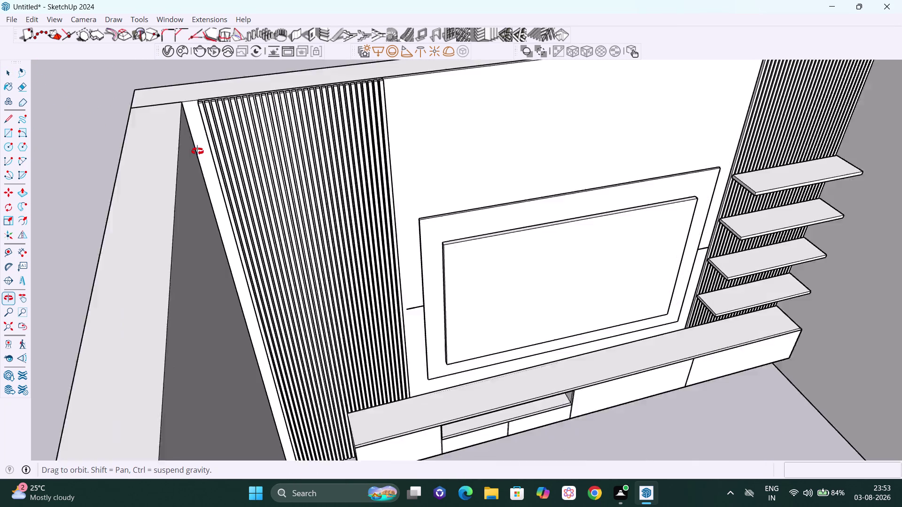
middle_drag(206, 151, 380, 164)
scroll(up, 3)
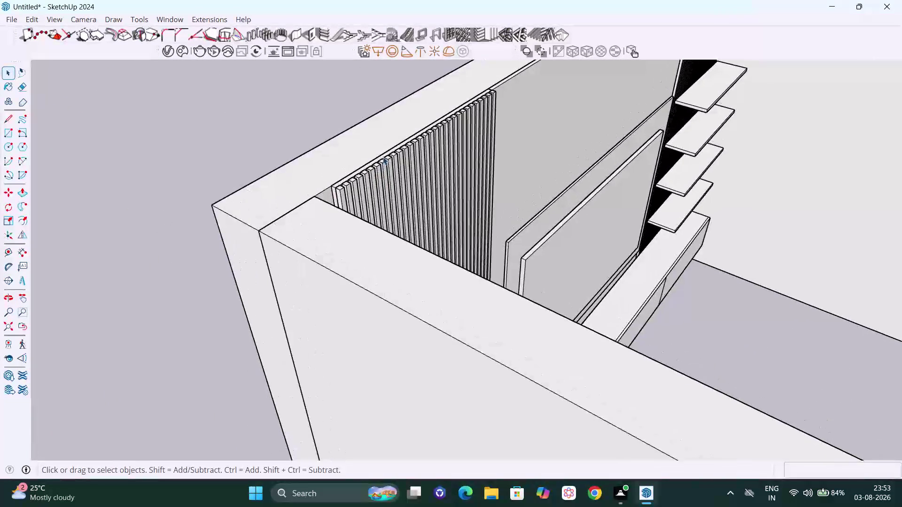
scroll(up, 3)
scroll(up, 3)
middle_drag(310, 206, 381, 212)
scroll(up, 3)
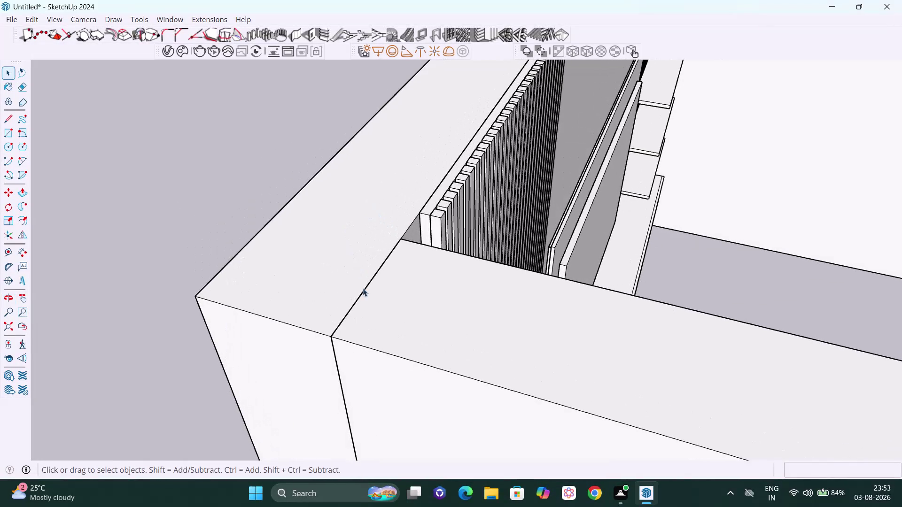
scroll(down, 3)
scroll(down, 3)
middle_drag(403, 304, 352, 328)
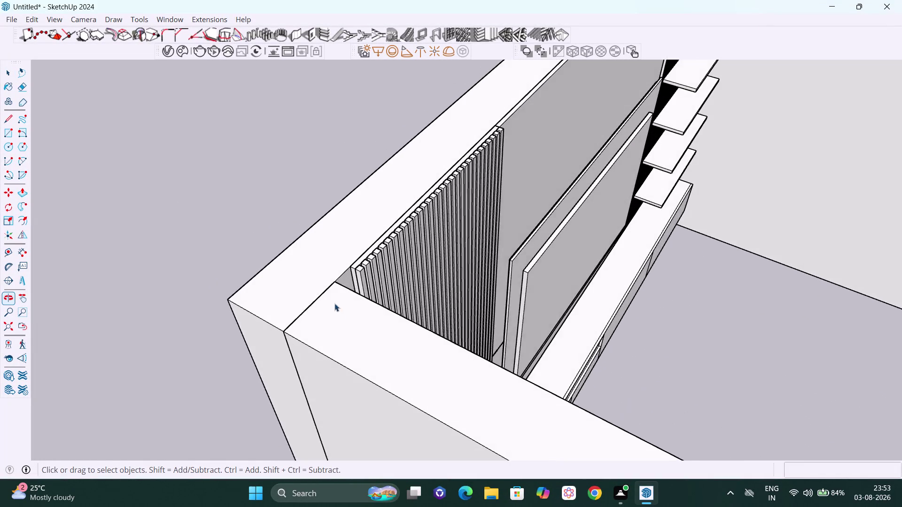
scroll(up, 3)
drag(347, 327, 346, 322)
middle_drag(348, 304, 316, 321)
Open the corner wall group and select the wall to be moved.
click(313, 322)
click(312, 318)
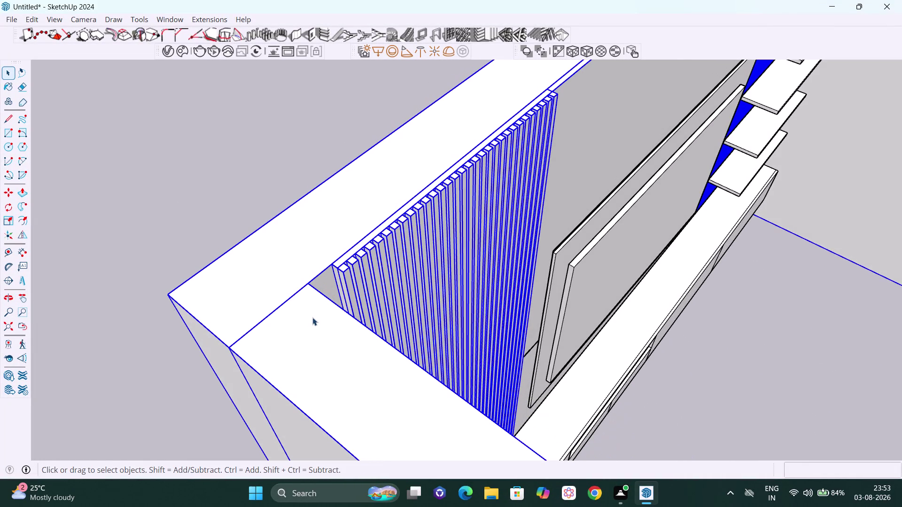
click(309, 317)
click(296, 313)
double_click(315, 375)
click(304, 373)
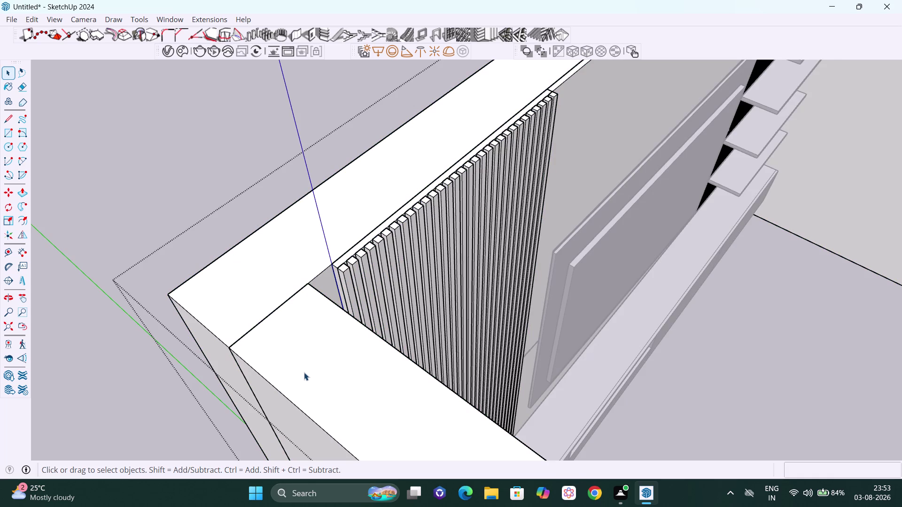
scroll(up, 3)
middle_drag(321, 299, 301, 315)
scroll(up, 3)
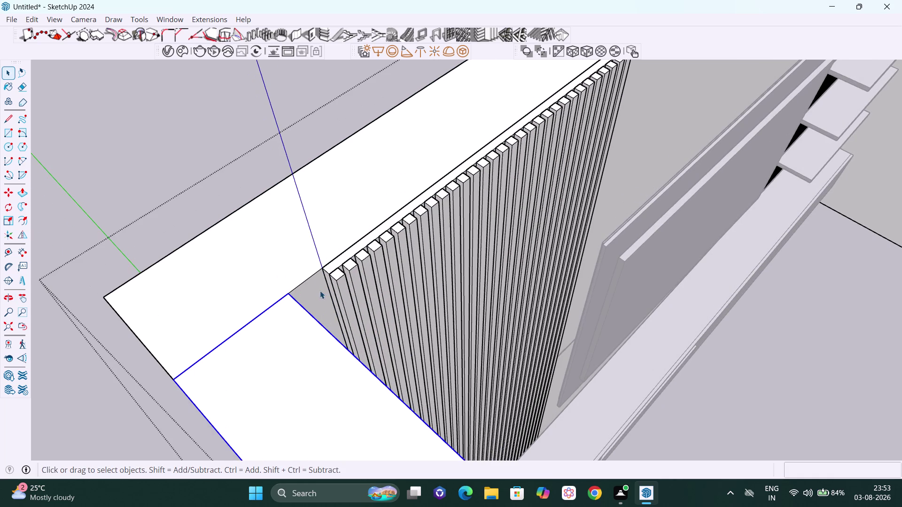
Move the wall from its corner and snap it onto the side wall's edge.
key(m)
scroll(up, 3)
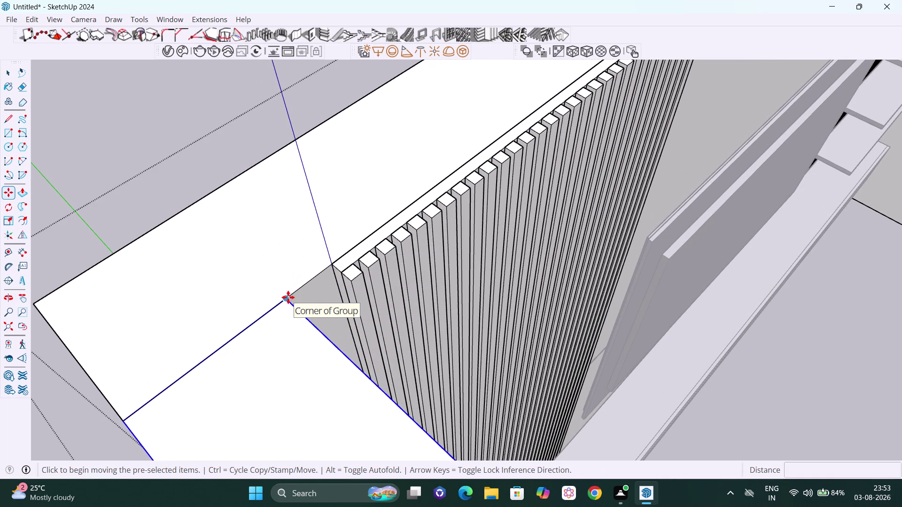
click(288, 297)
key(Right)
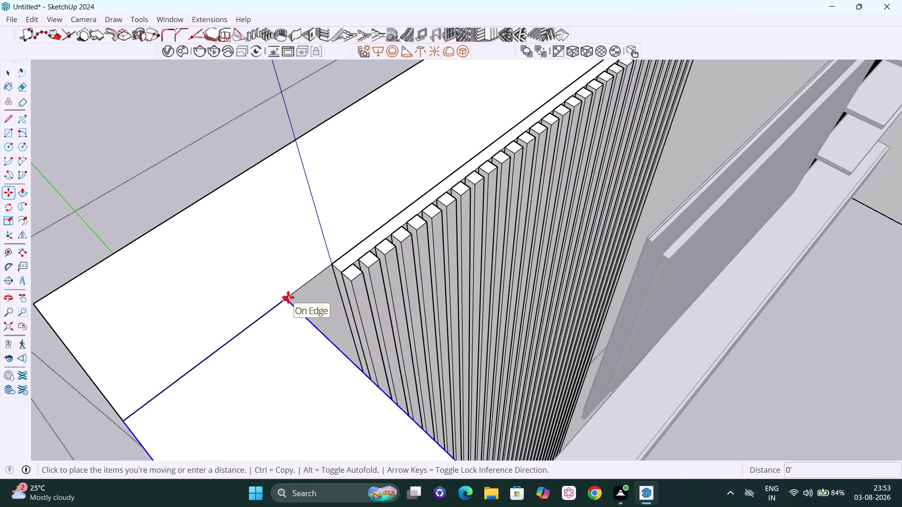
click(331, 266)
scroll(down, 3)
middle_drag(190, 349, 365, 254)
Zoom back out to review the room corner and exit Move.
scroll(down, 3)
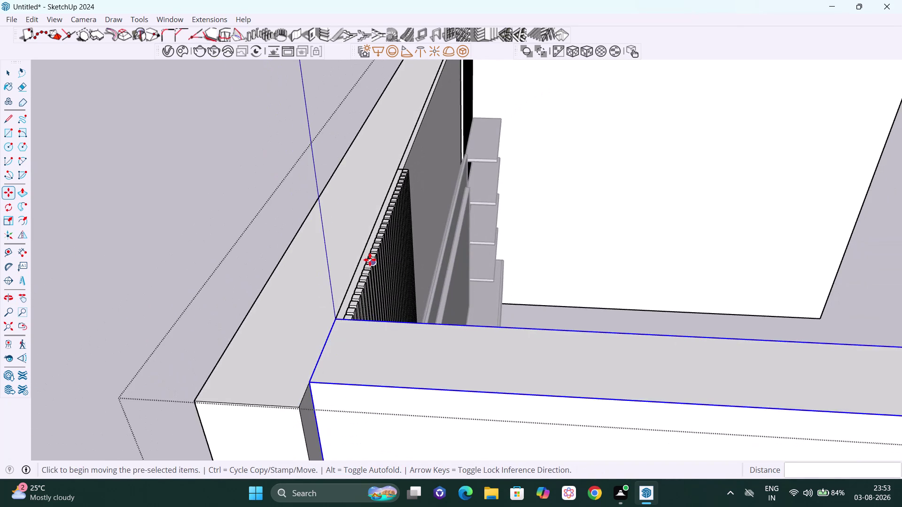
scroll(down, 3)
scroll(down, 3)
middle_drag(361, 343, 368, 321)
scroll(up, 3)
key(space)
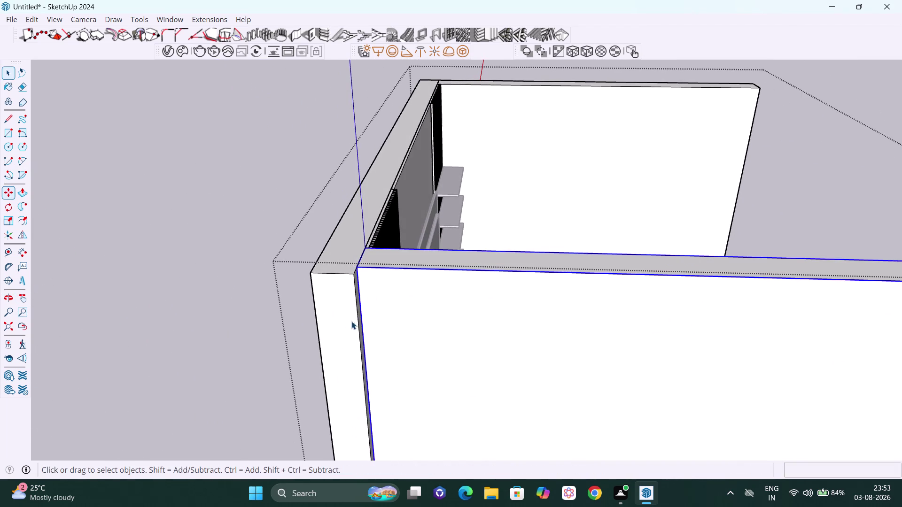
middle_drag(347, 301, 349, 332)
click(347, 336)
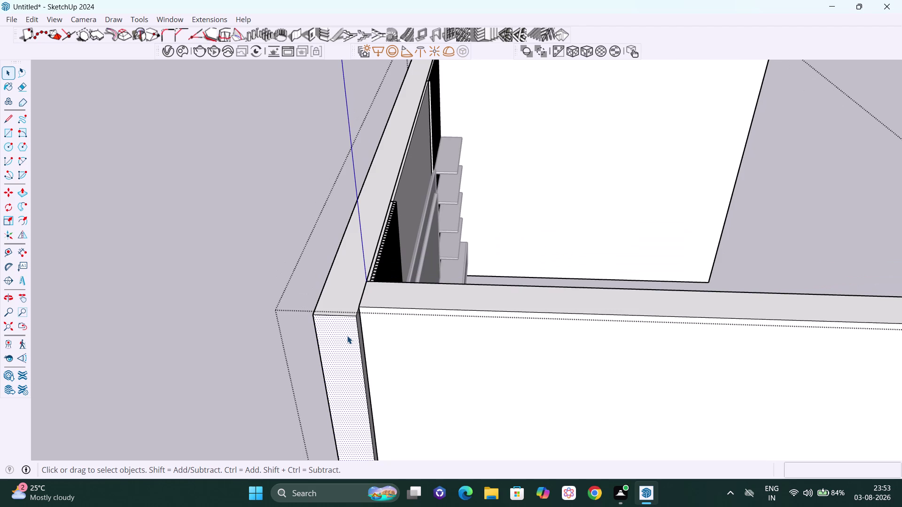
key(p)
drag(347, 336, 357, 335)
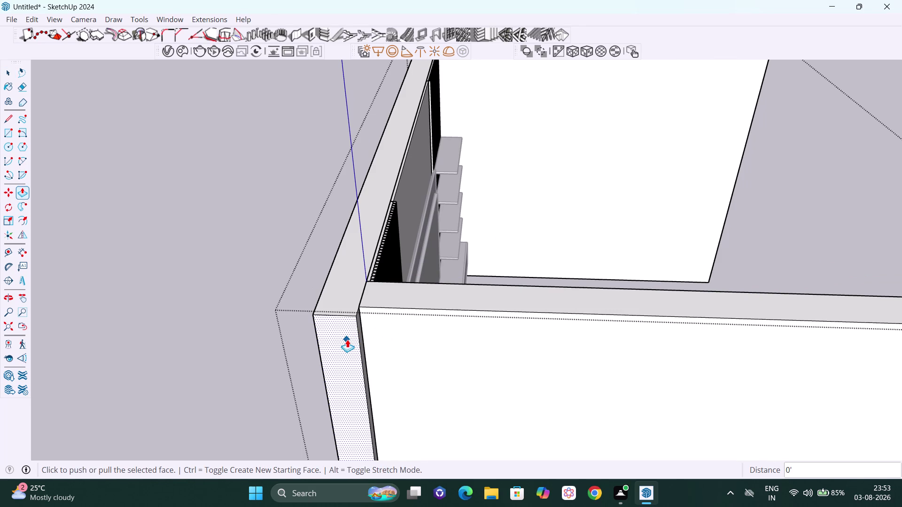
drag(347, 340, 354, 334)
click(387, 320)
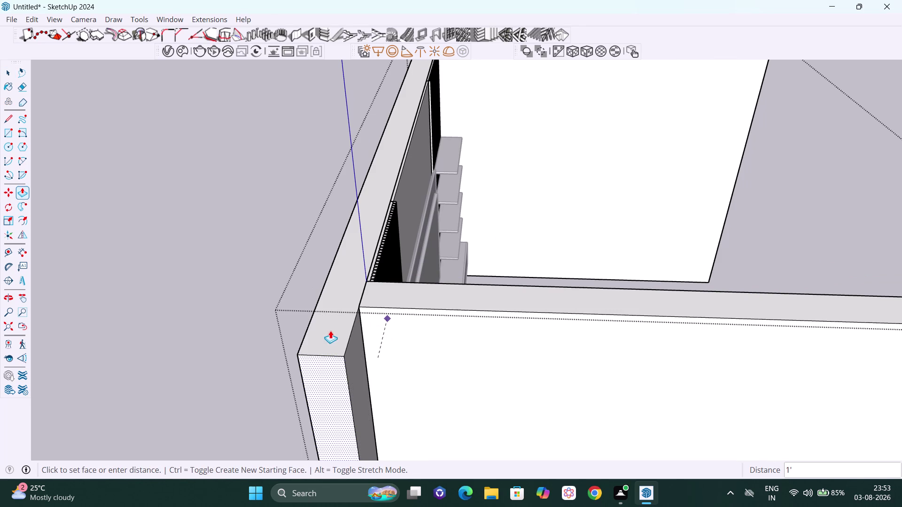
click(422, 328)
scroll(down, 3)
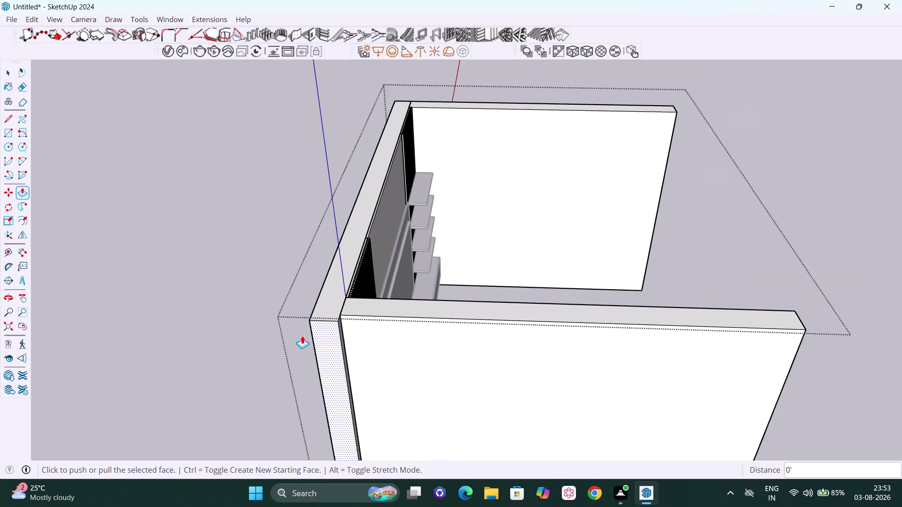
middle_drag(307, 332, 338, 339)
scroll(up, 3)
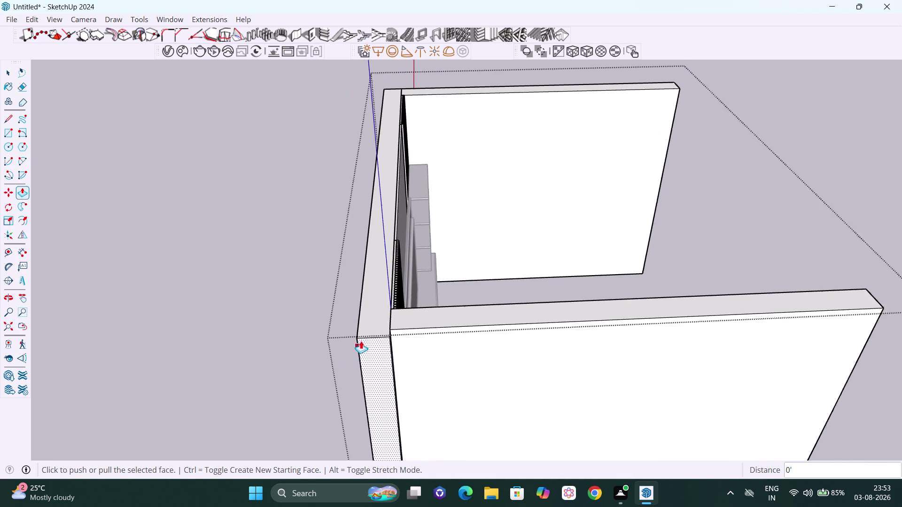
scroll(up, 3)
drag(383, 362, 389, 350)
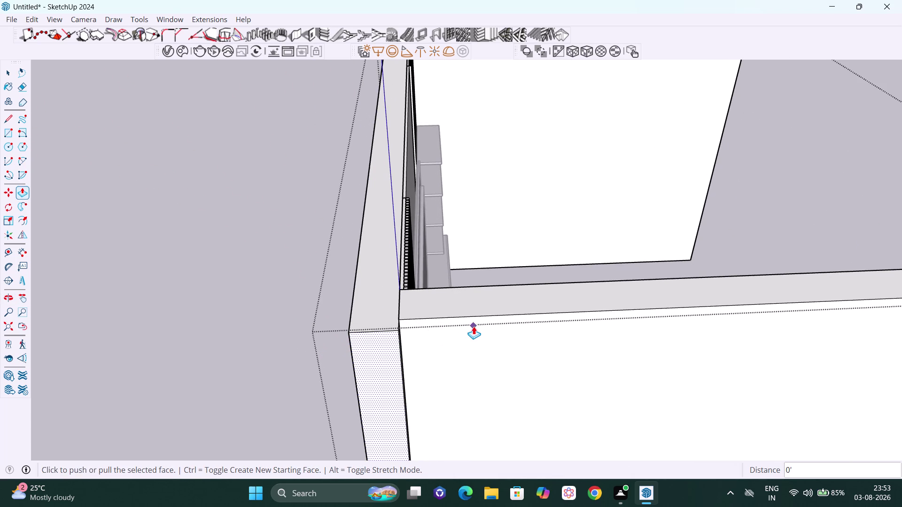
key(space)
click(170, 317)
middle_drag(407, 359, 300, 347)
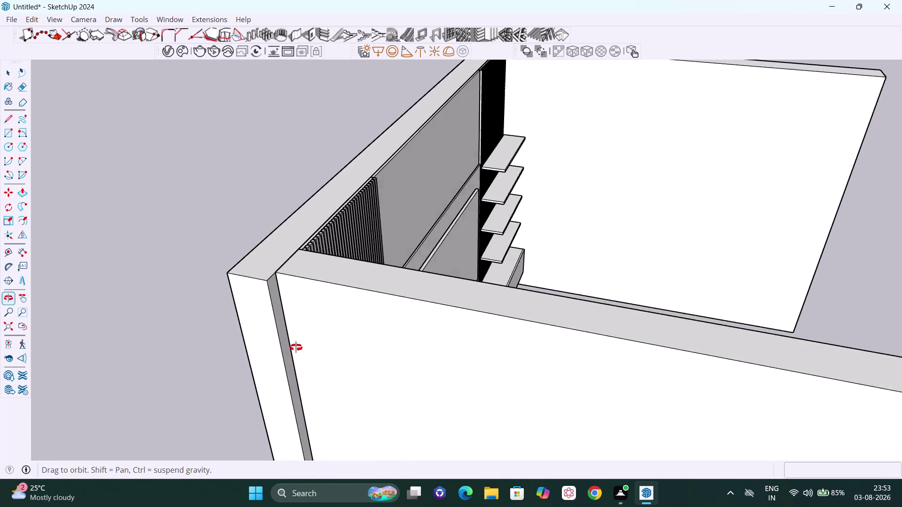
middle_drag(300, 347, 291, 348)
scroll(up, 3)
click(227, 296)
double_click(247, 295)
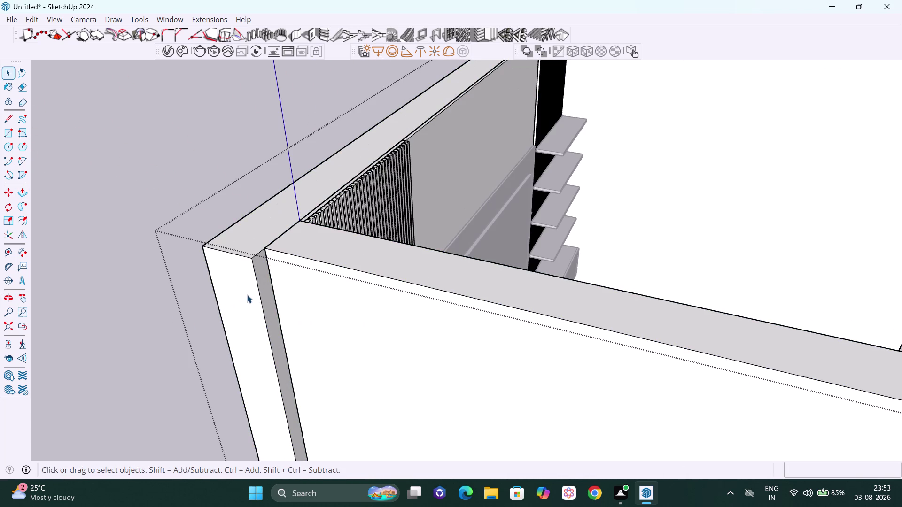
click(247, 295)
double_click(247, 295)
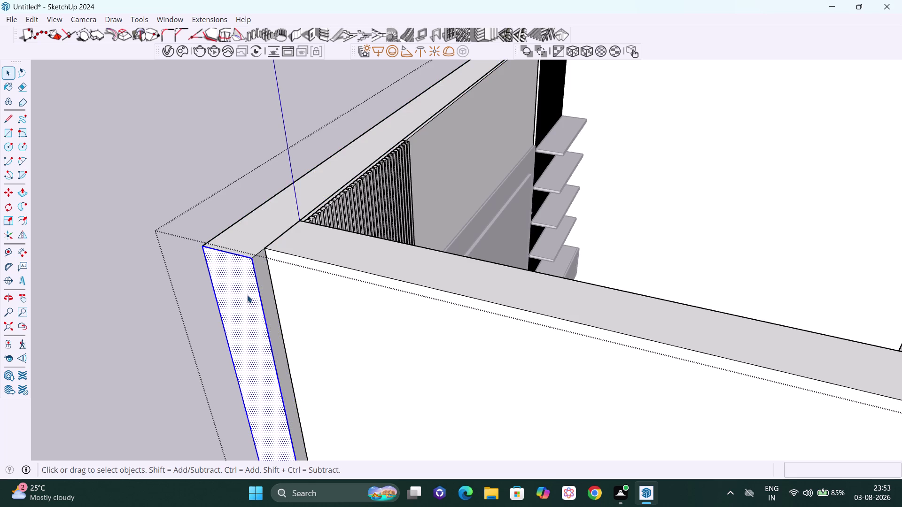
click(247, 295)
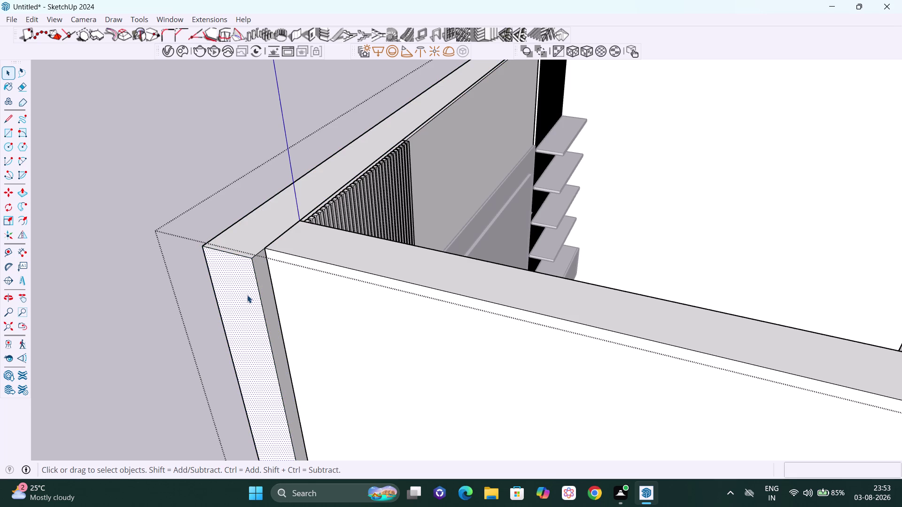
key(p)
click(247, 295)
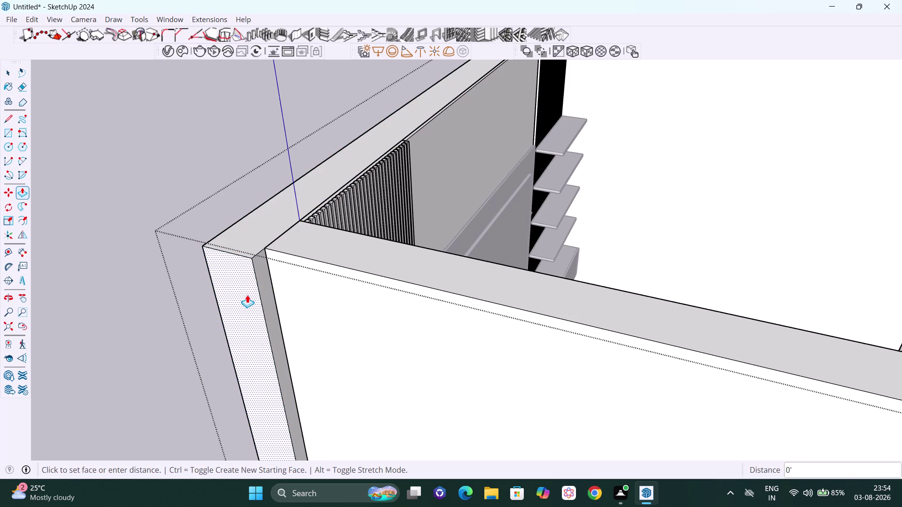
click(292, 281)
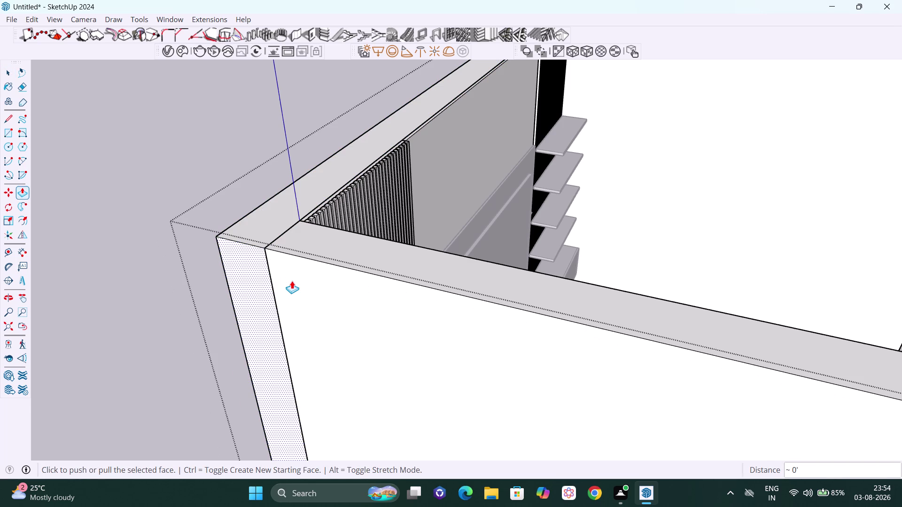
key(space)
click(123, 280)
scroll(down, 3)
scroll(down, 3)
scroll(down, 3)
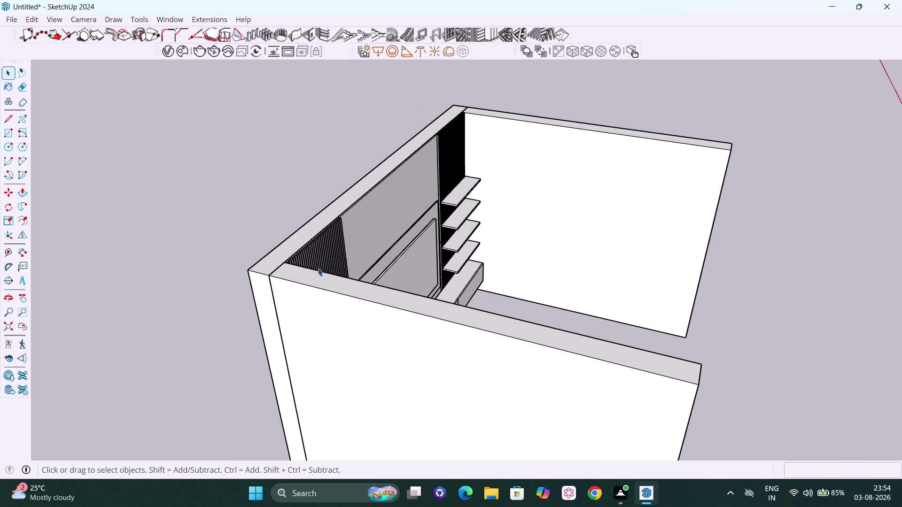
scroll(down, 3)
middle_drag(651, 367, 361, 301)
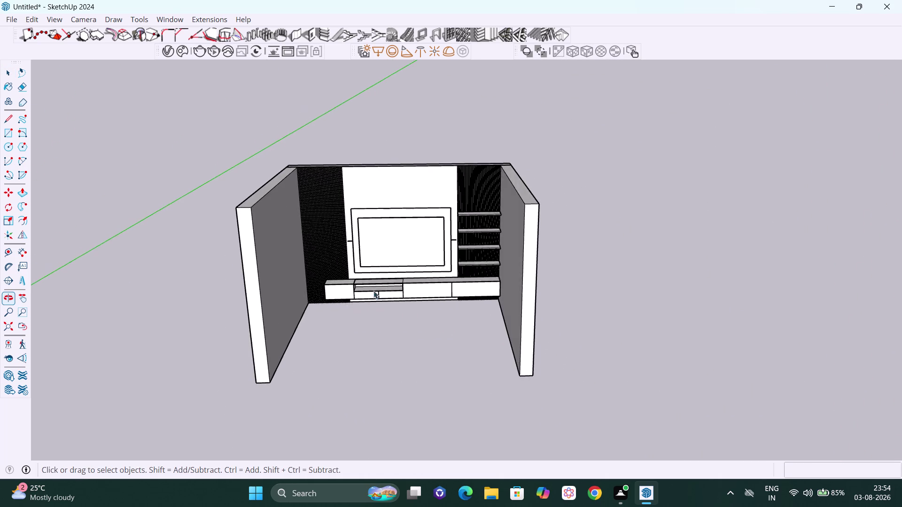
scroll(up, 3)
scroll(up, 3)
scroll(up, 3)
scroll(down, 3)
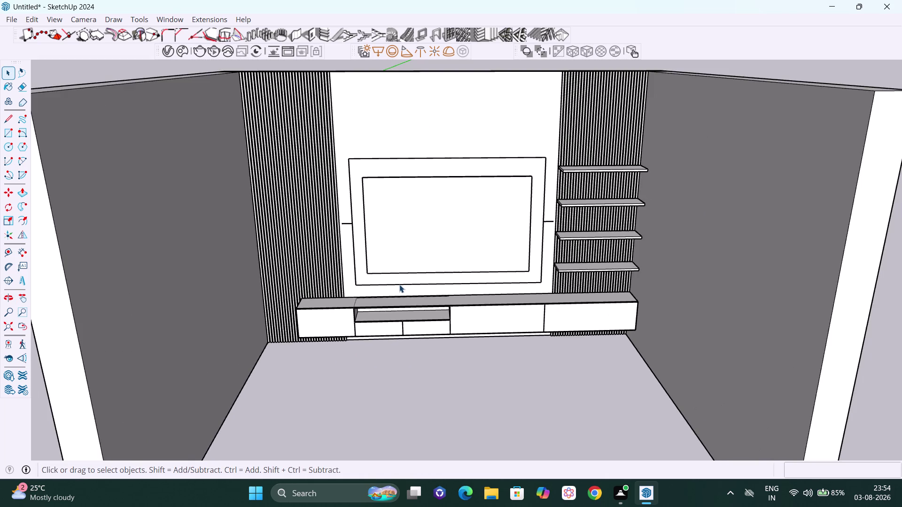
middle_drag(458, 328, 385, 202)
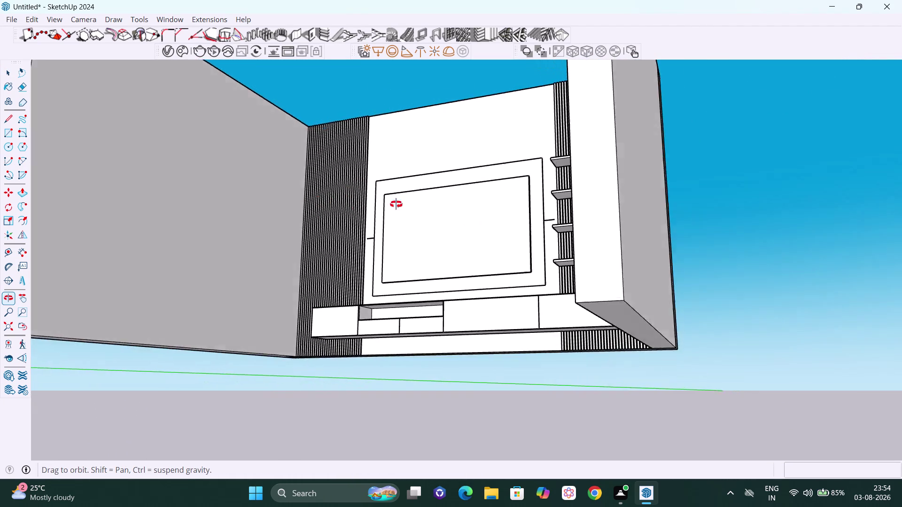
middle_drag(384, 202, 455, 253)
scroll(down, 3)
scroll(down, 3)
middle_drag(475, 214, 449, 311)
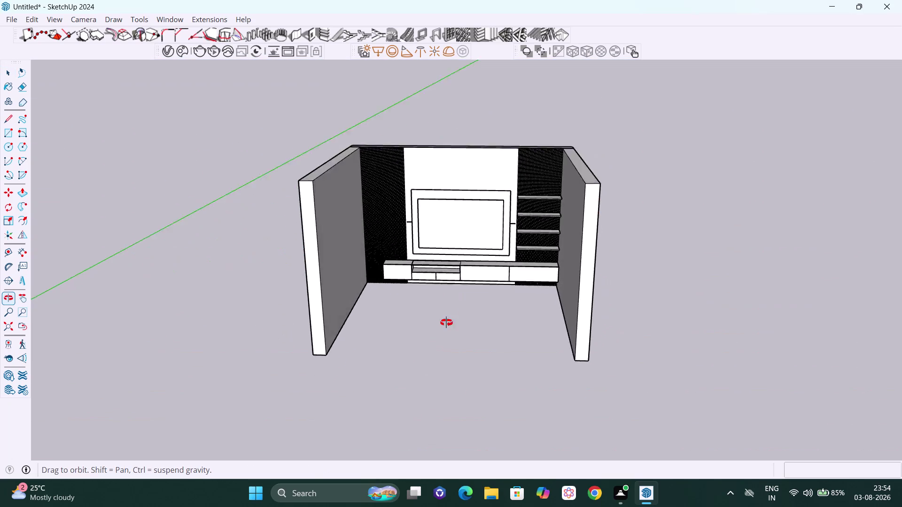
middle_drag(449, 310, 446, 360)
scroll(up, 3)
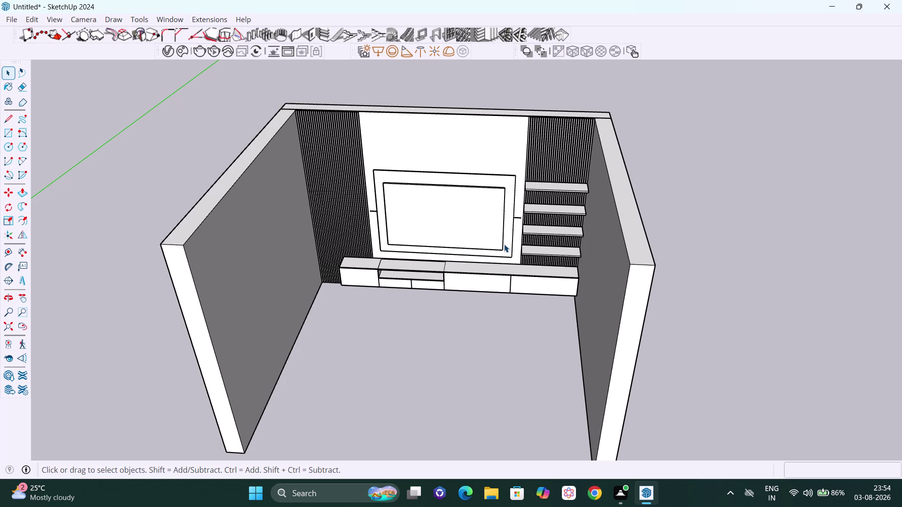
scroll(up, 3)
scroll(up, 3)
scroll(up, 3)
middle_drag(452, 300, 479, 203)
scroll(down, 3)
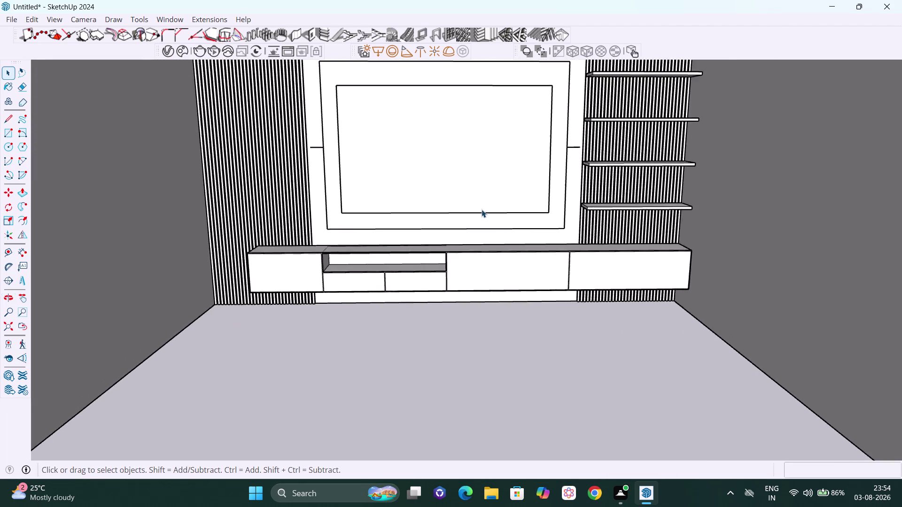
scroll(down, 3)
middle_drag(523, 261, 612, 254)
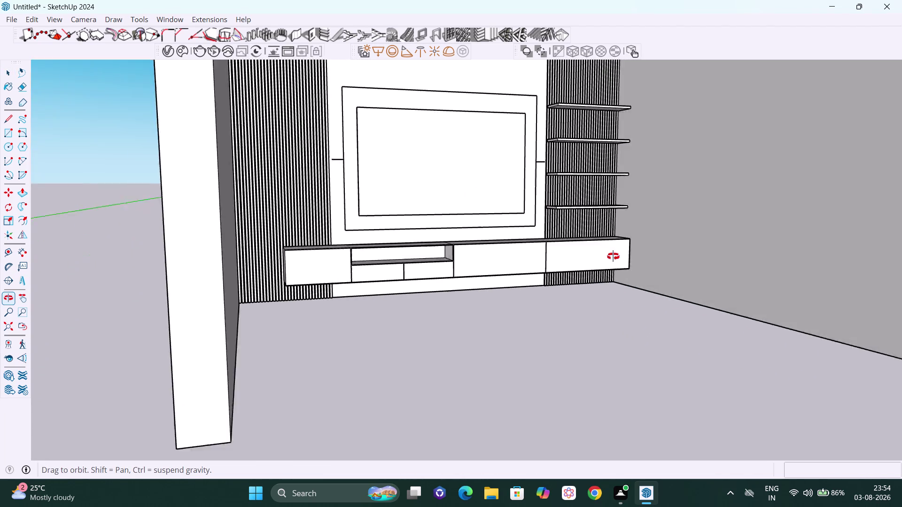
middle_drag(612, 253, 514, 264)
scroll(up, 3)
scroll(down, 3)
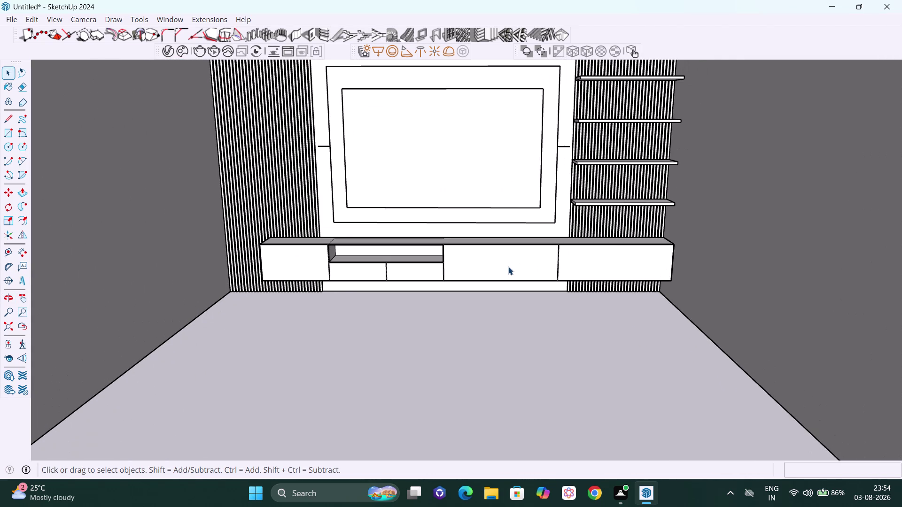
middle_drag(508, 268, 489, 270)
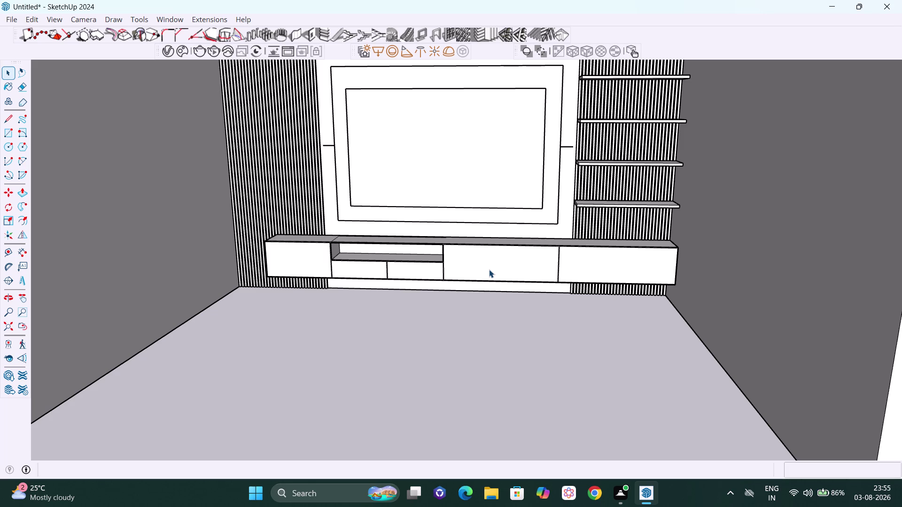
scroll(down, 3)
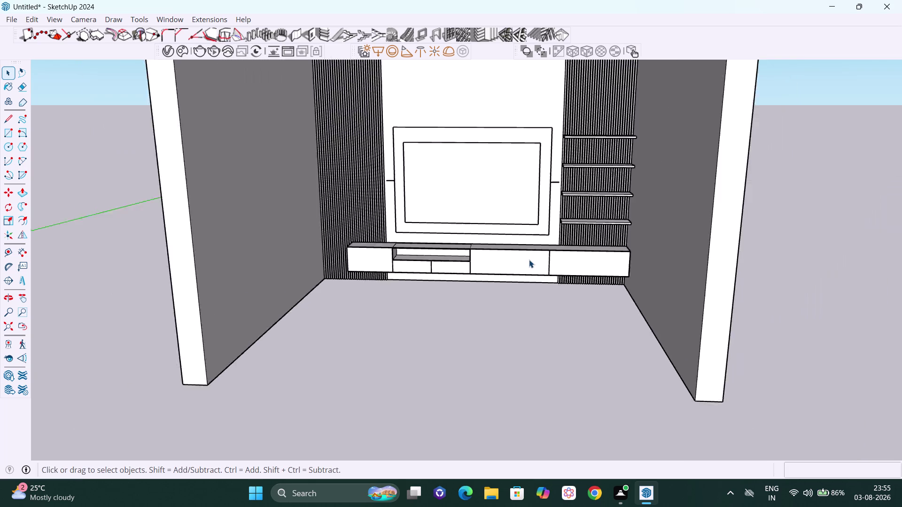
scroll(down, 3)
middle_drag(525, 249, 563, 263)
scroll(up, 3)
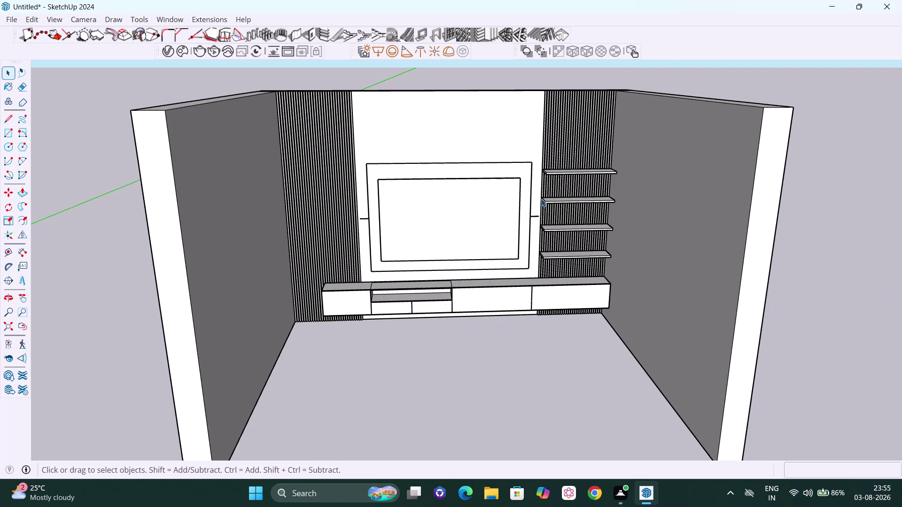
middle_drag(524, 252, 520, 345)
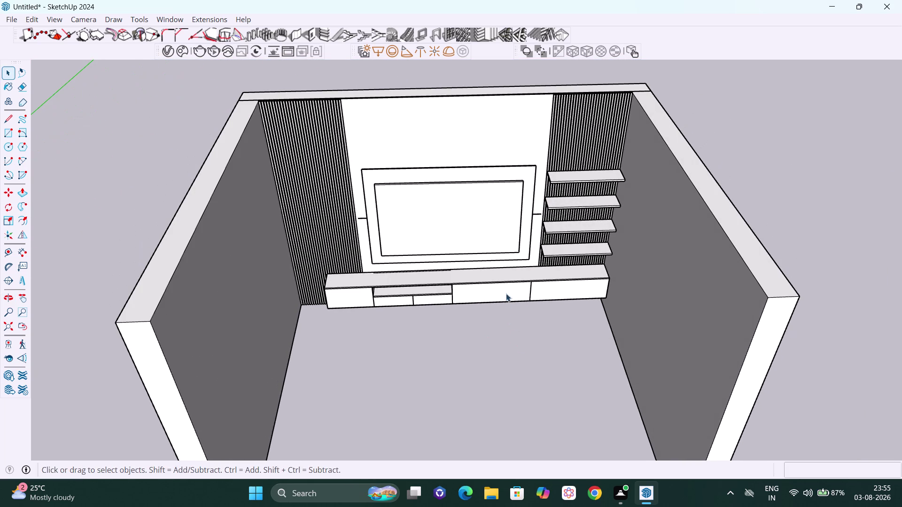
middle_drag(509, 287, 520, 283)
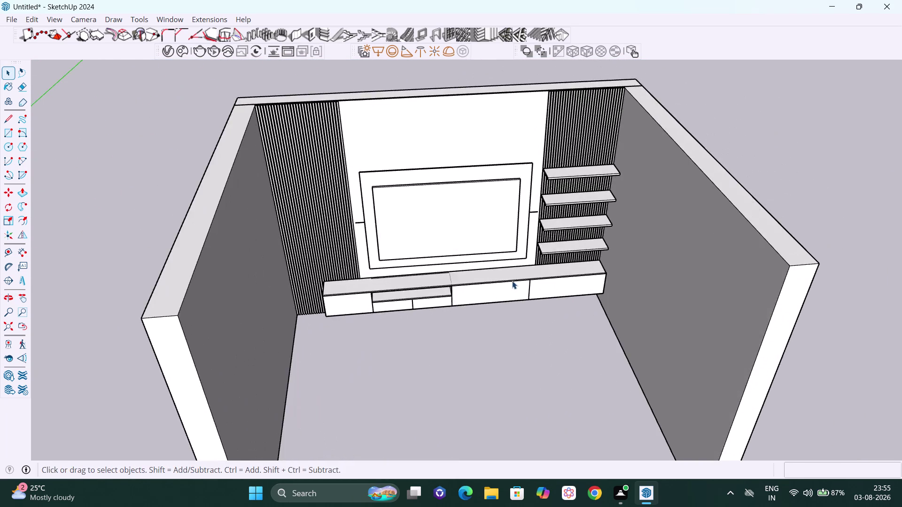
scroll(down, 3)
middle_drag(533, 307, 481, 293)
scroll(up, 3)
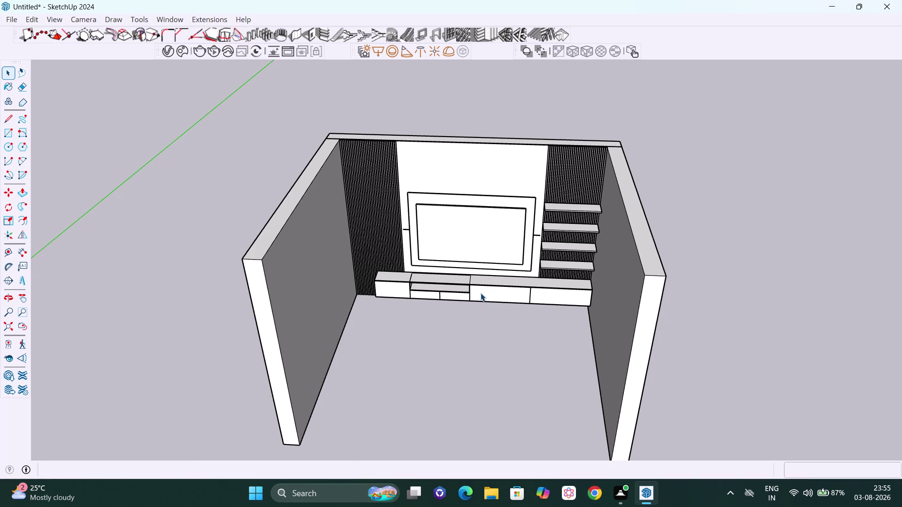
scroll(down, 3)
middle_drag(473, 279, 490, 282)
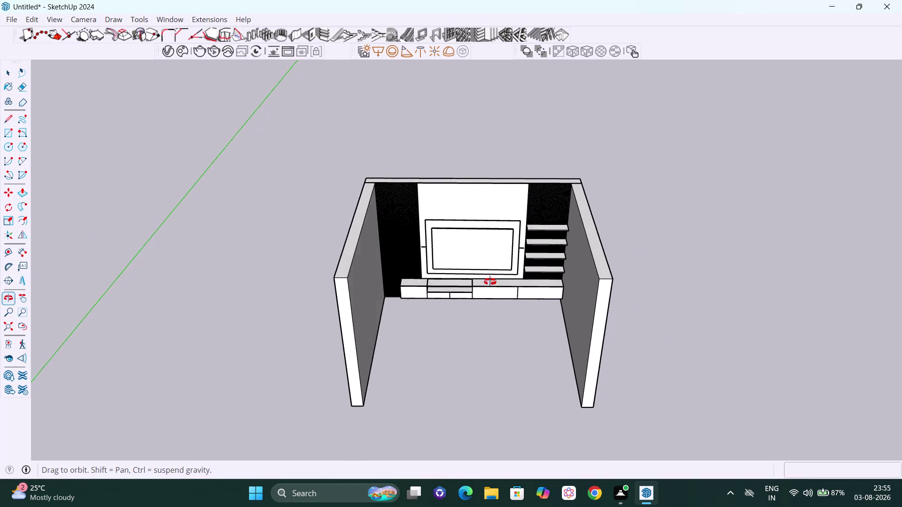
middle_drag(490, 282, 508, 301)
scroll(up, 3)
middle_drag(486, 294, 526, 294)
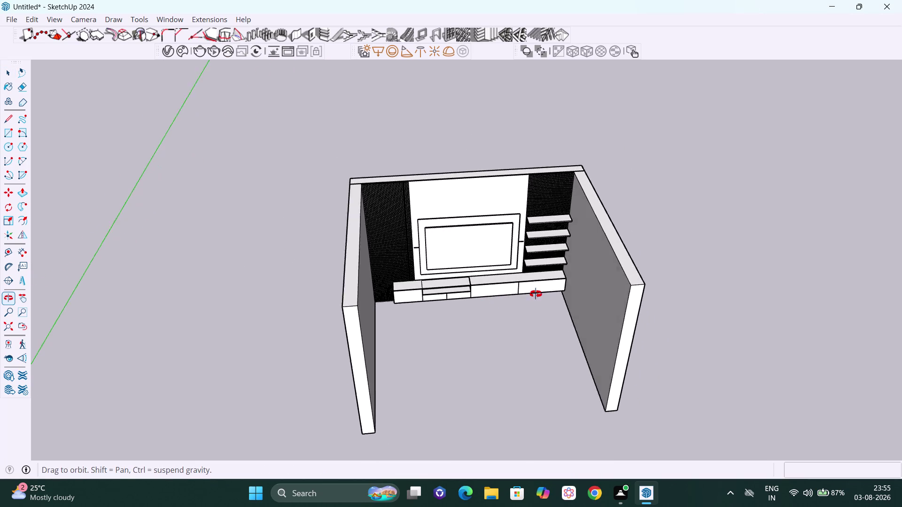
middle_drag(526, 294, 549, 295)
scroll(up, 3)
scroll(down, 3)
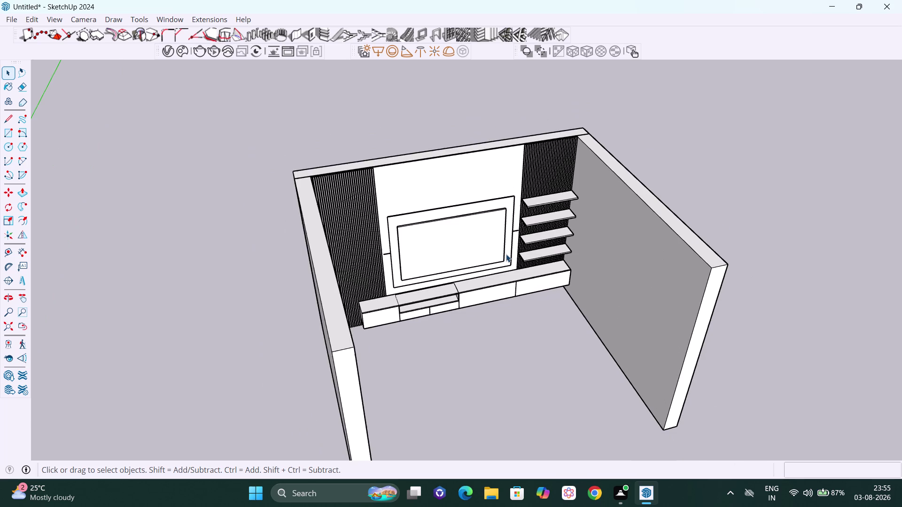
middle_drag(502, 267, 506, 277)
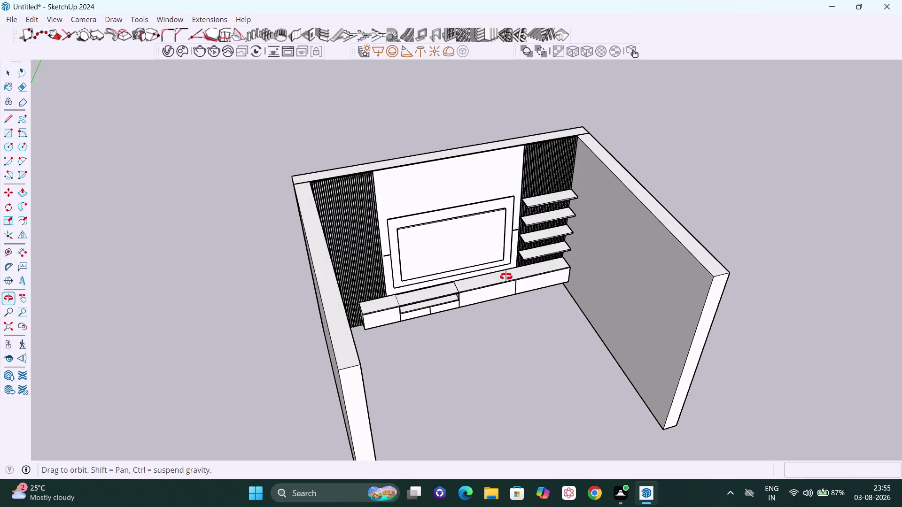
middle_drag(506, 276, 504, 278)
scroll(up, 3)
scroll(down, 3)
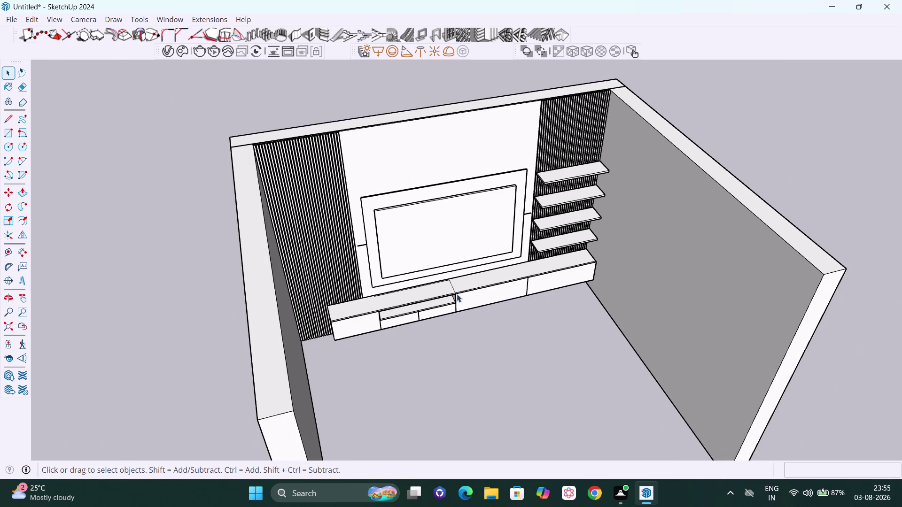
Undo 17 recent edits so the left wall moves back out, leaving a plain back-wall strip.
key(ctrl+z)
key(ctrl+z)
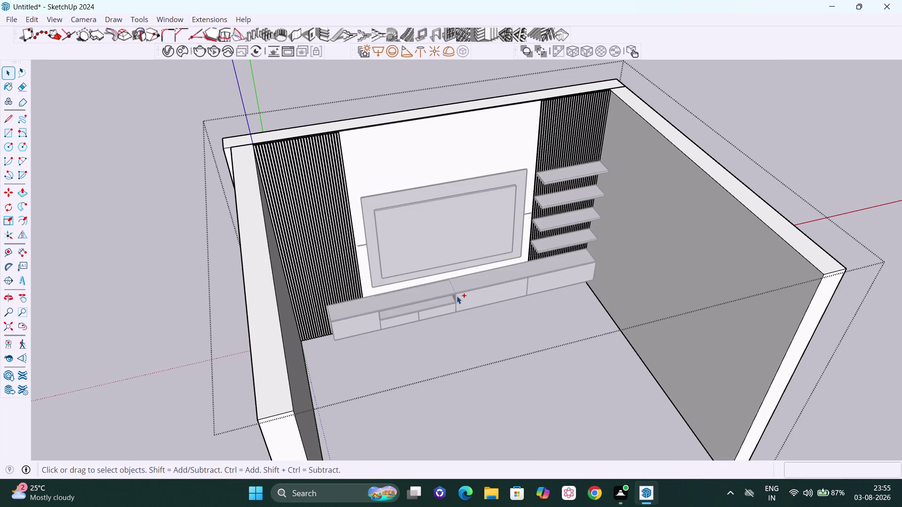
key(ctrl+z)
key(ctrl+z)
key(ctrl+z)
key(ctrl+z)
key(ctrl+z)
key(ctrl+z)
key(ctrl+z)
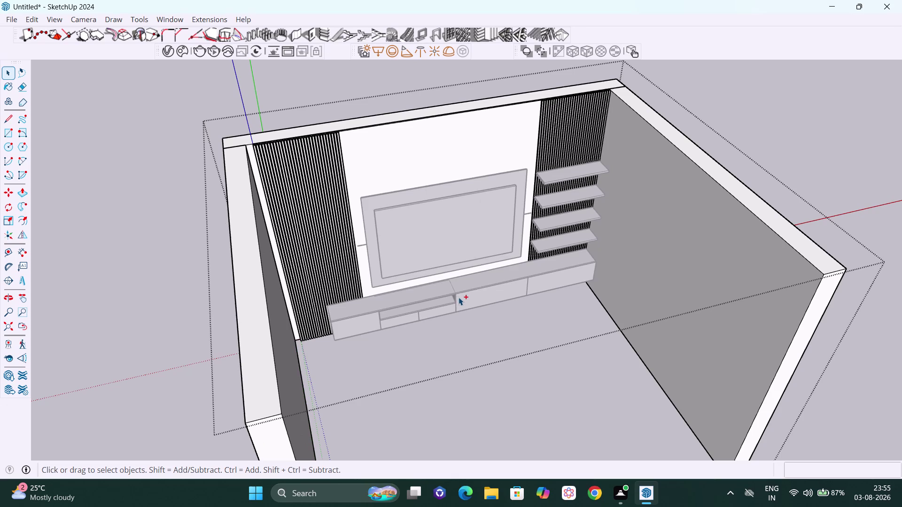
key(ctrl+z)
key(ctrl+z)
key(ctrl+z)
key(ctrl+z)
key(ctrl+z)
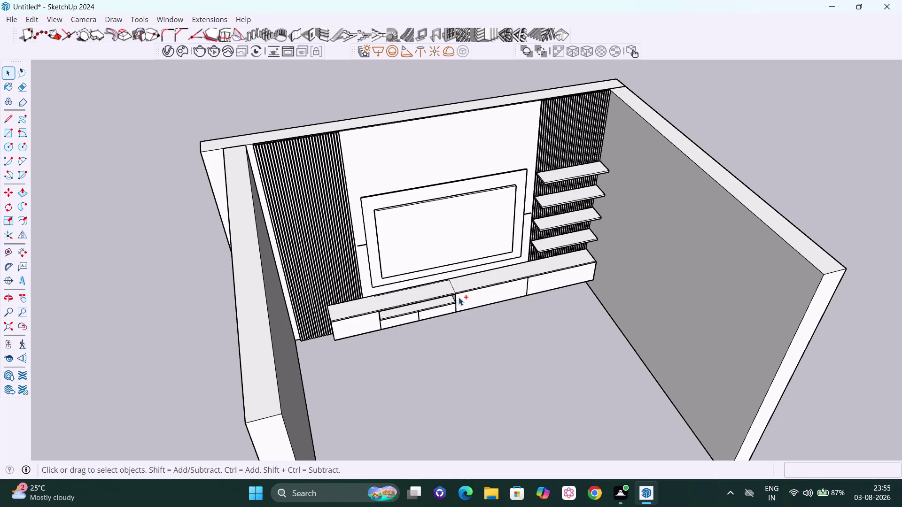
key(ctrl+z)
key(ctrl+z)
key(ctrl+z)
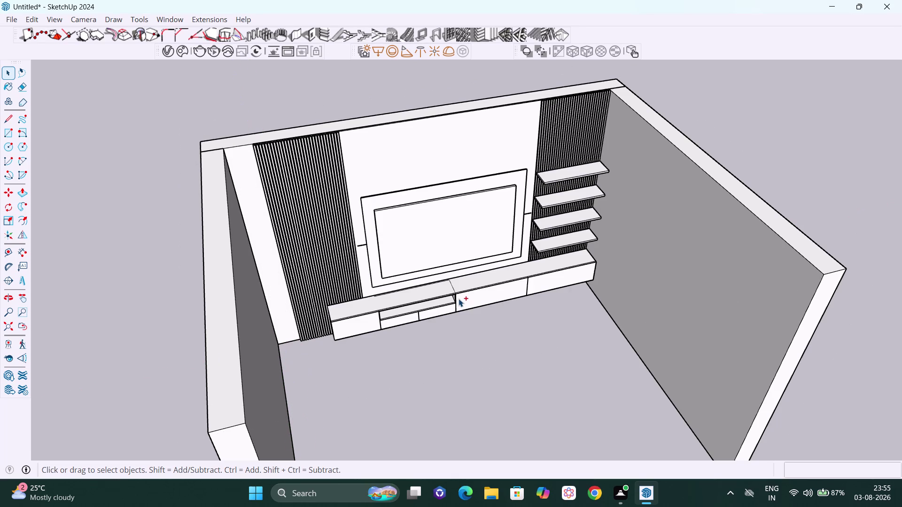
scroll(down, 3)
middle_drag(502, 279, 502, 269)
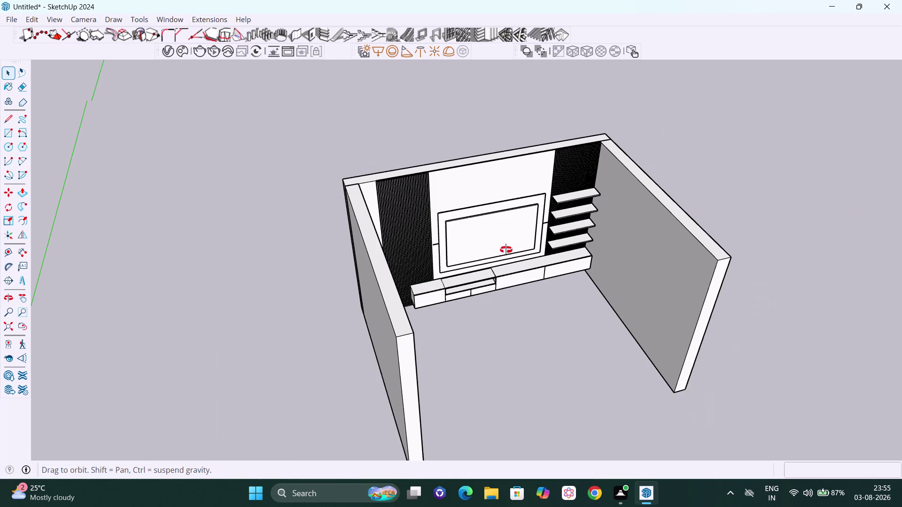
middle_drag(502, 269, 699, 259)
scroll(up, 3)
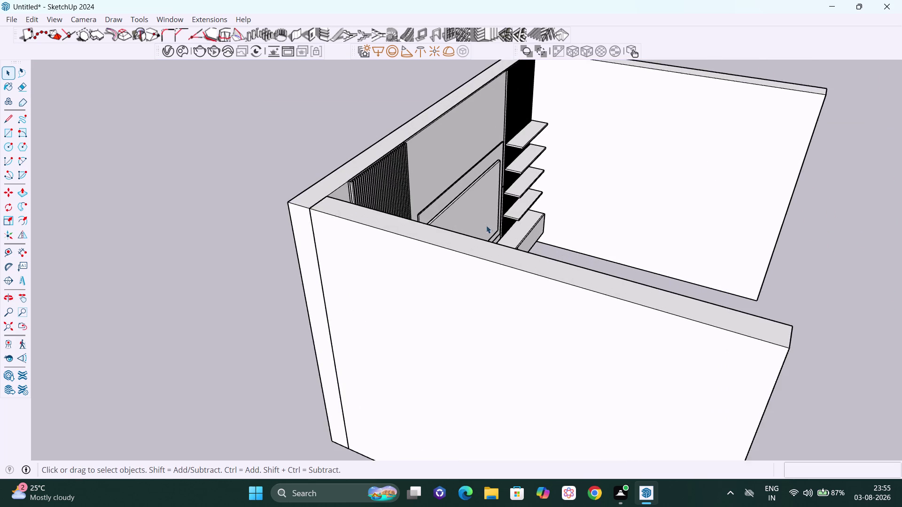
scroll(up, 3)
middle_drag(482, 276, 256, 268)
middle_drag(417, 284, 347, 281)
scroll(up, 3)
scroll(down, 3)
middle_drag(355, 295, 368, 276)
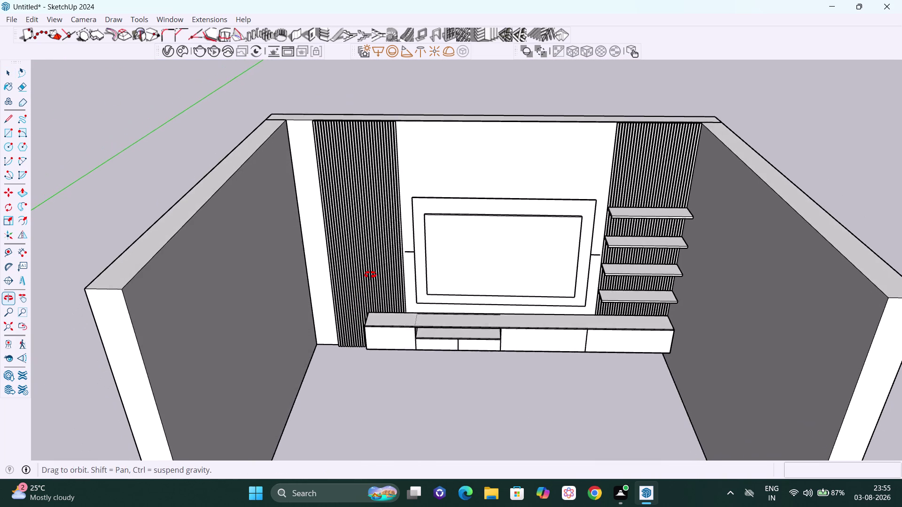
middle_drag(369, 276, 374, 272)
scroll(up, 3)
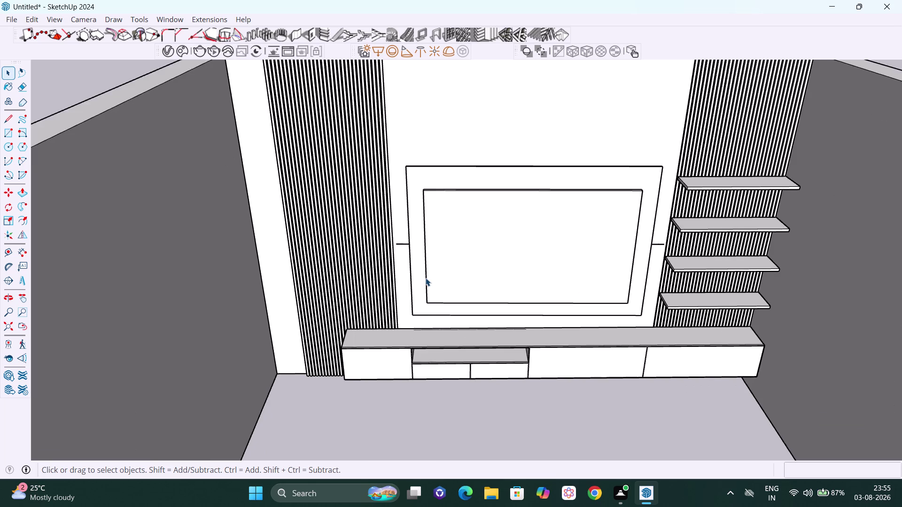
scroll(up, 3)
scroll(down, 3)
scroll(down, 3)
middle_drag(408, 317, 472, 266)
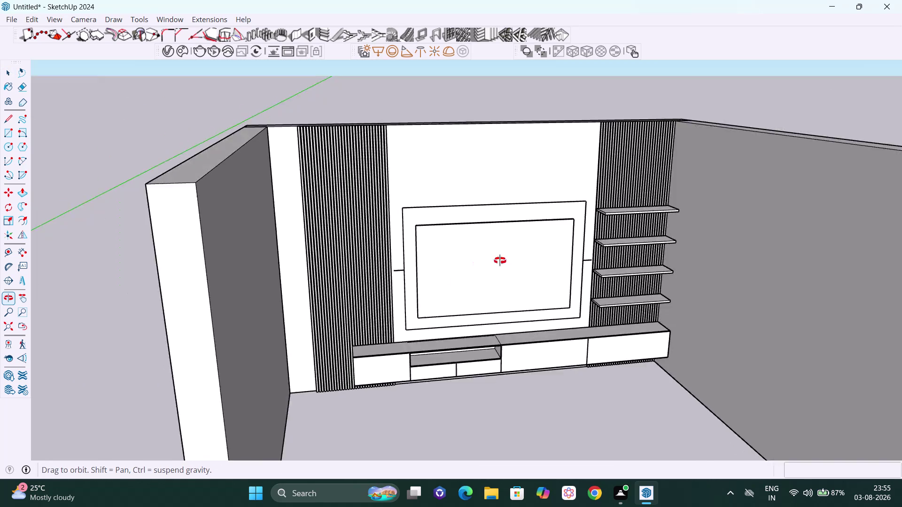
middle_drag(472, 266, 385, 294)
scroll(down, 3)
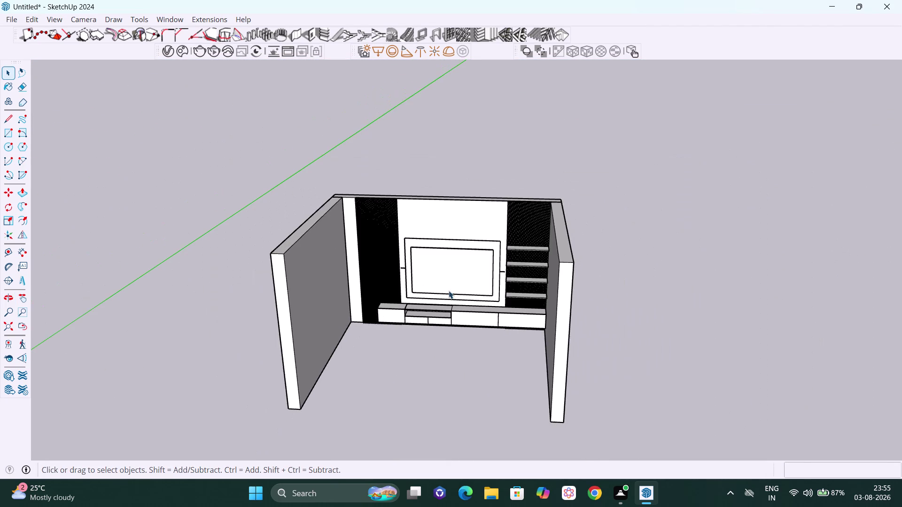
middle_drag(457, 291, 473, 286)
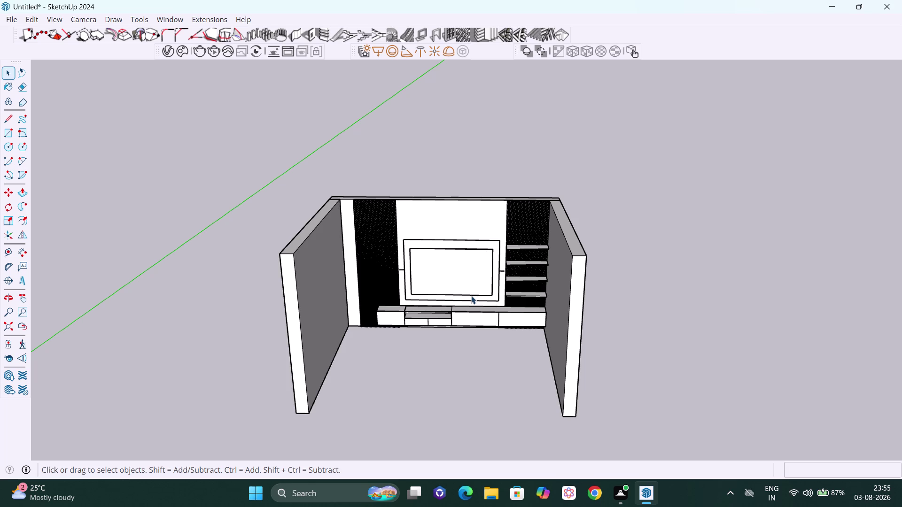
scroll(up, 3)
scroll(up, 3)
scroll(up, 3)
middle_drag(323, 211, 400, 266)
scroll(up, 3)
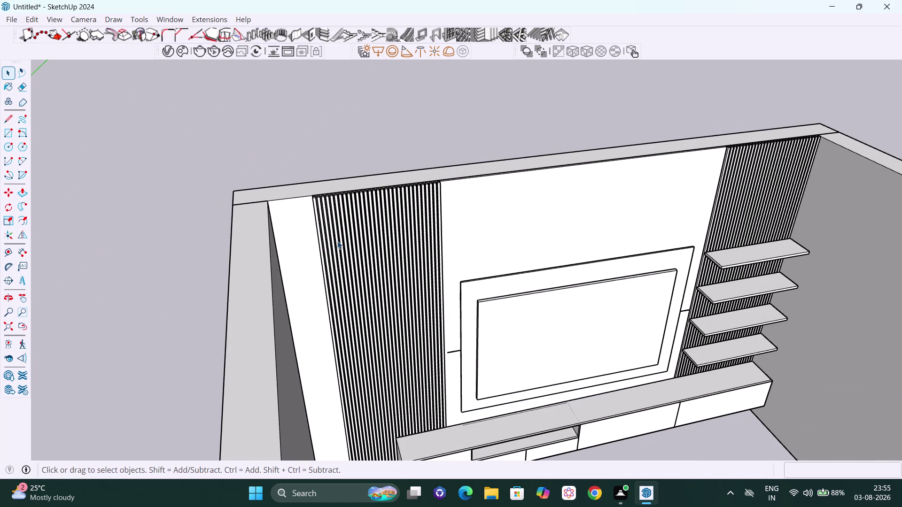
middle_drag(338, 241, 405, 243)
scroll(up, 3)
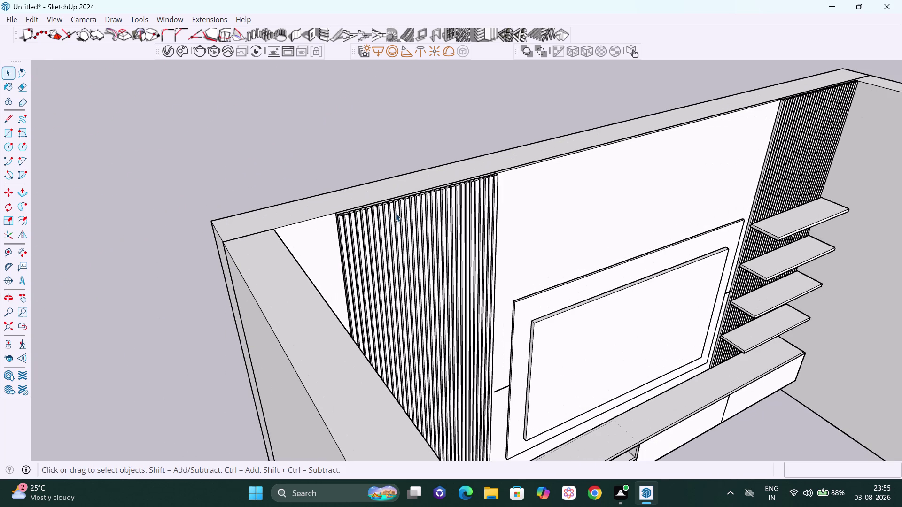
middle_drag(394, 214, 392, 243)
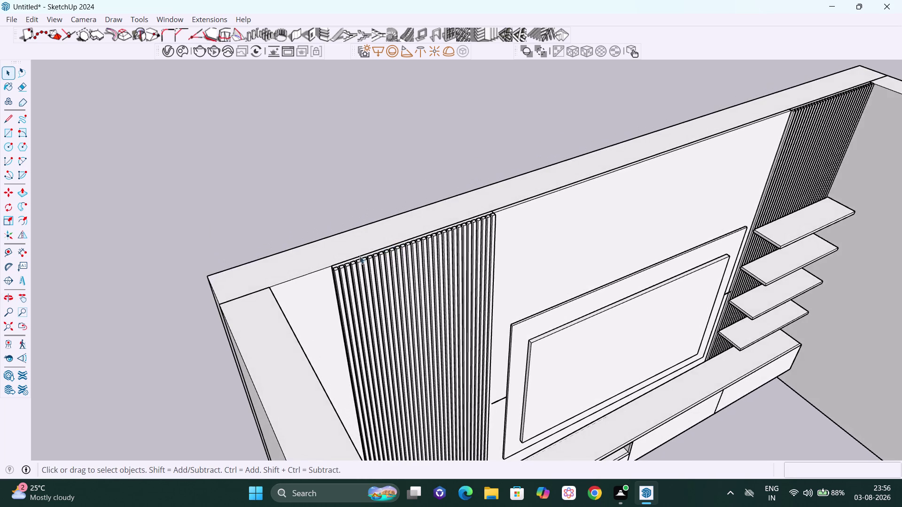
scroll(up, 3)
middle_drag(310, 294, 347, 290)
scroll(up, 3)
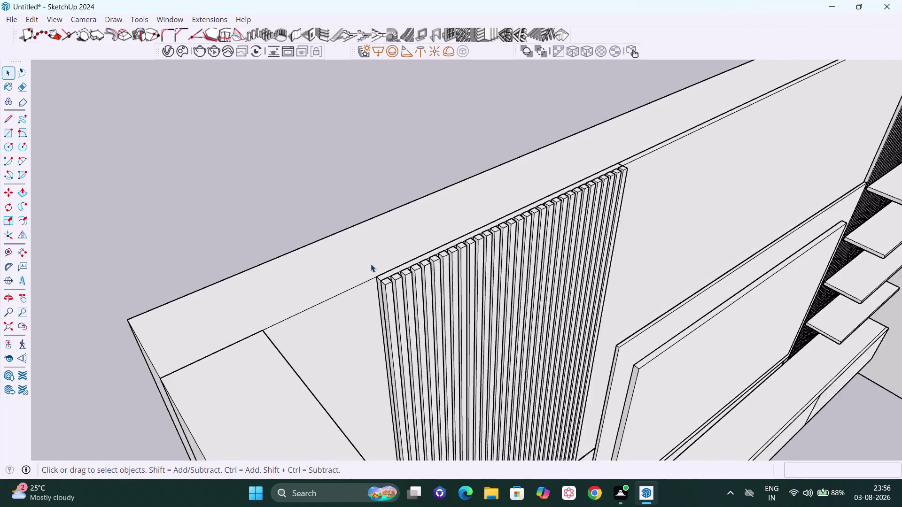
scroll(up, 3)
scroll(down, 3)
middle_drag(378, 324, 422, 328)
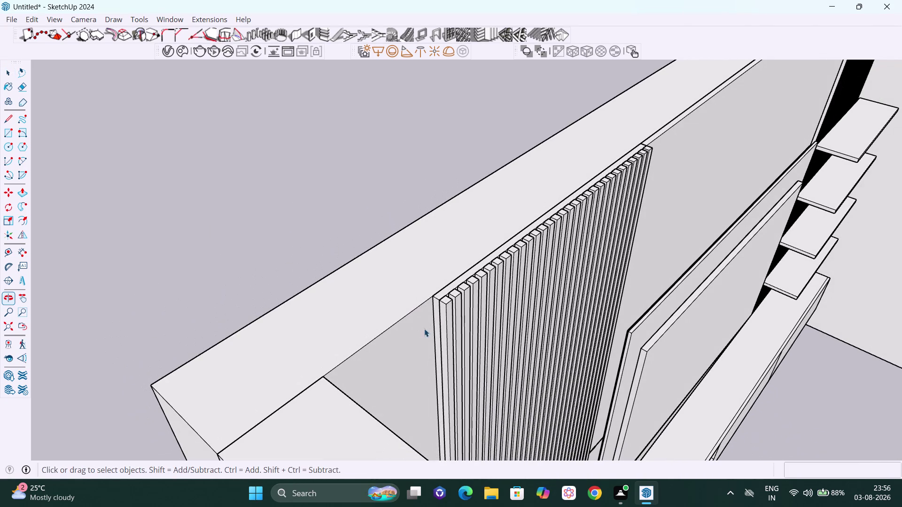
scroll(up, 3)
scroll(down, 3)
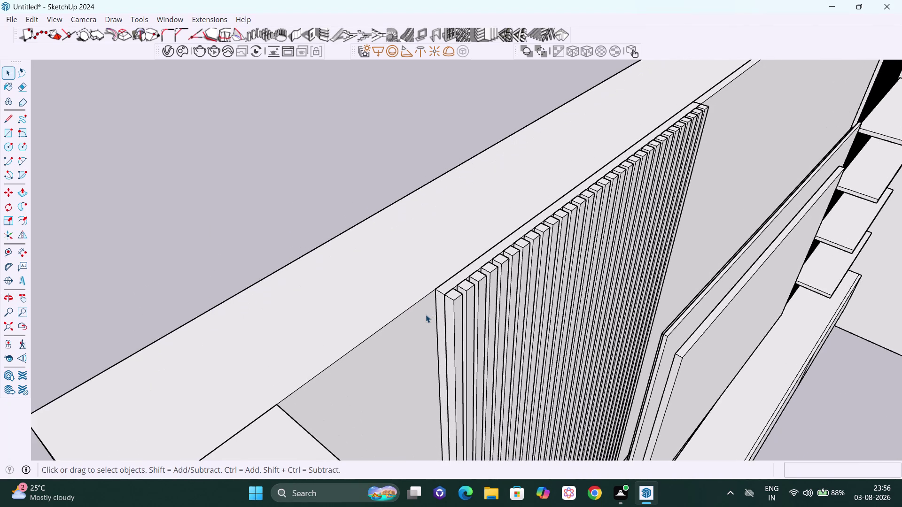
scroll(down, 3)
scroll(down, 3)
scroll(down, 3)
scroll(down, 3)
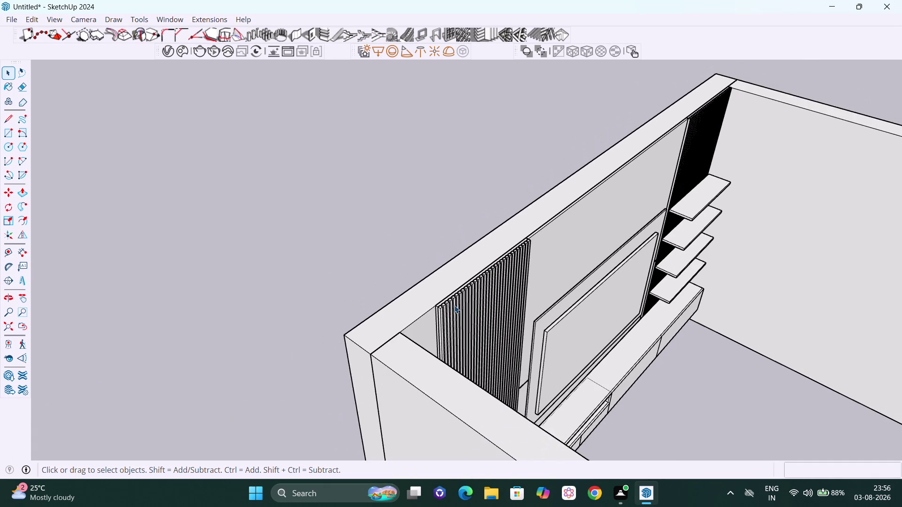
middle_drag(454, 305, 440, 300)
scroll(up, 3)
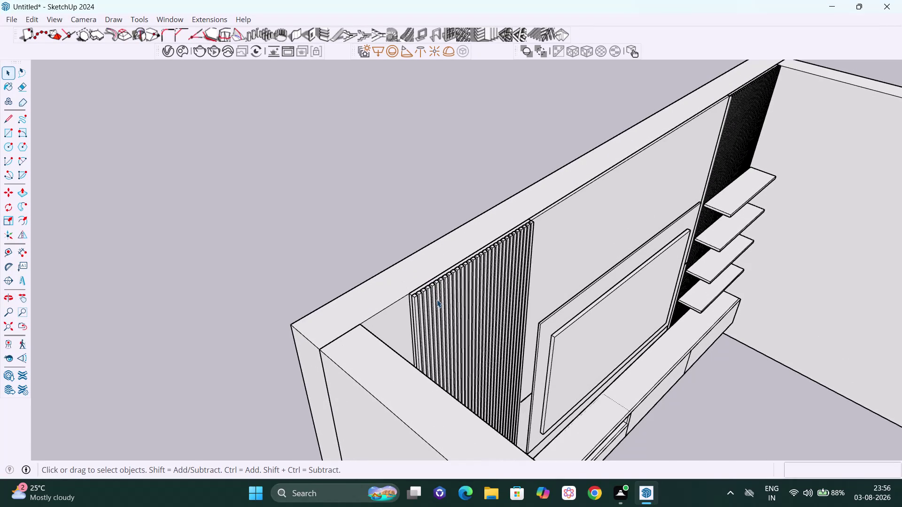
scroll(up, 3)
scroll(up, 3)
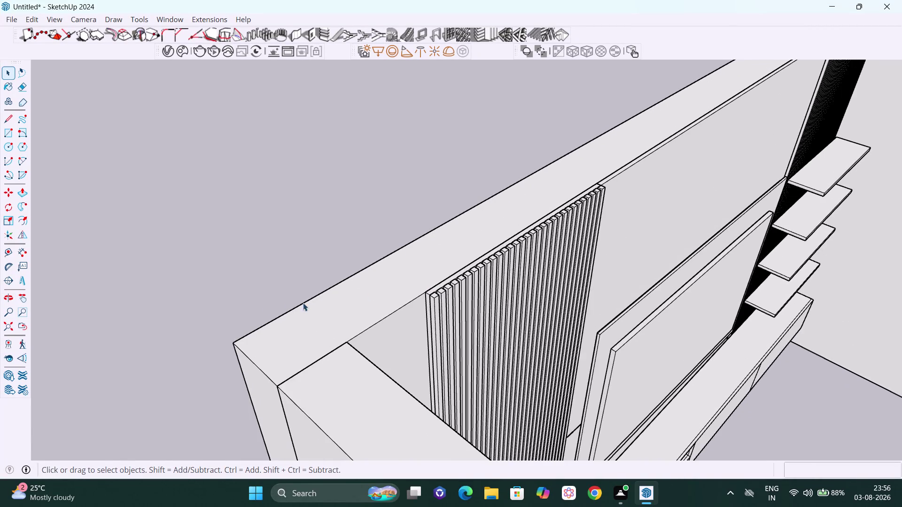
middle_drag(328, 309, 395, 316)
scroll(up, 3)
scroll(up, 3)
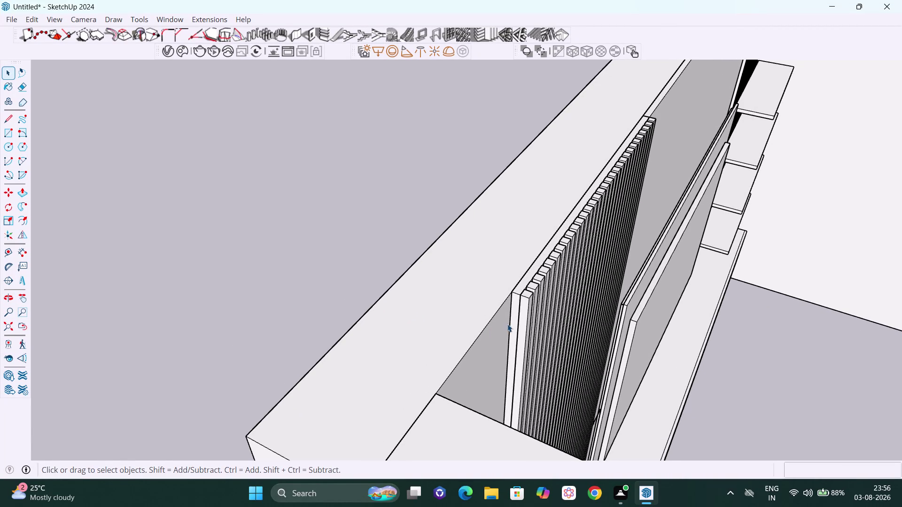
middle_drag(507, 324, 516, 321)
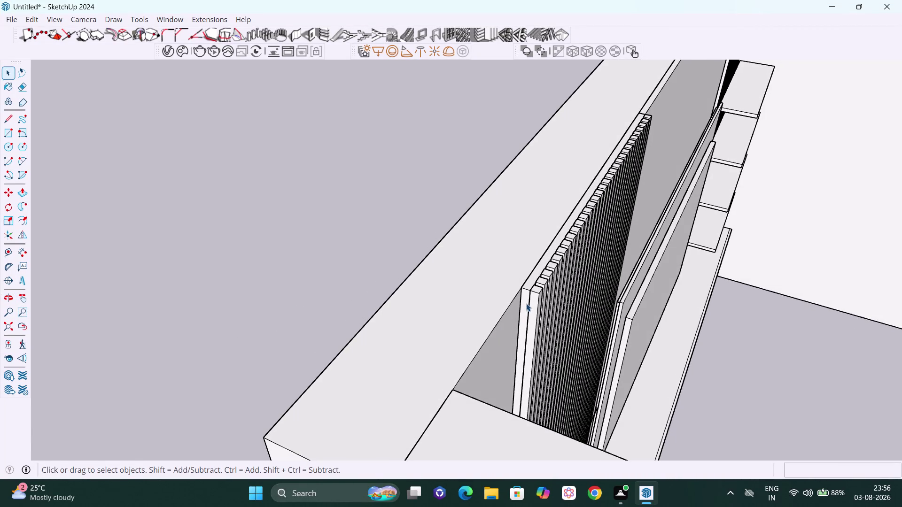
Enter the fluted panel's nested groups and pick the backing board's end face.
click(526, 303)
double_click(526, 299)
click(524, 298)
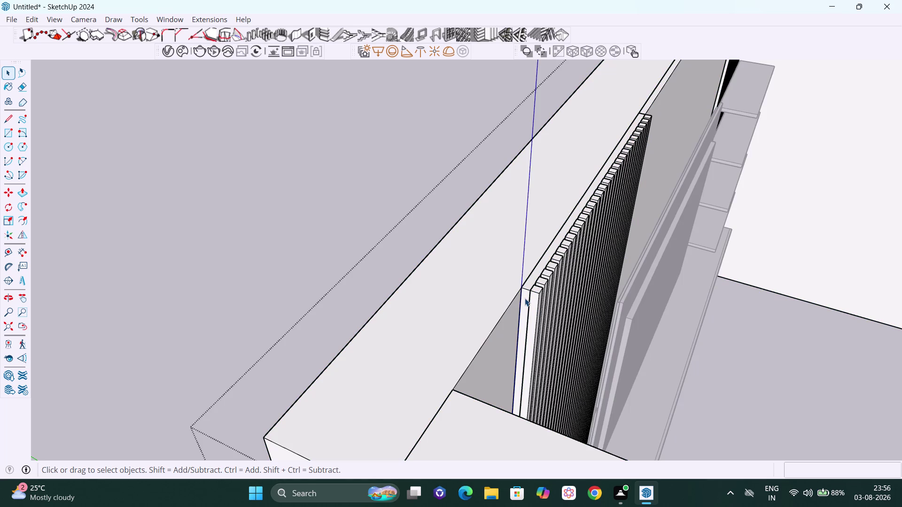
double_click(525, 299)
click(524, 298)
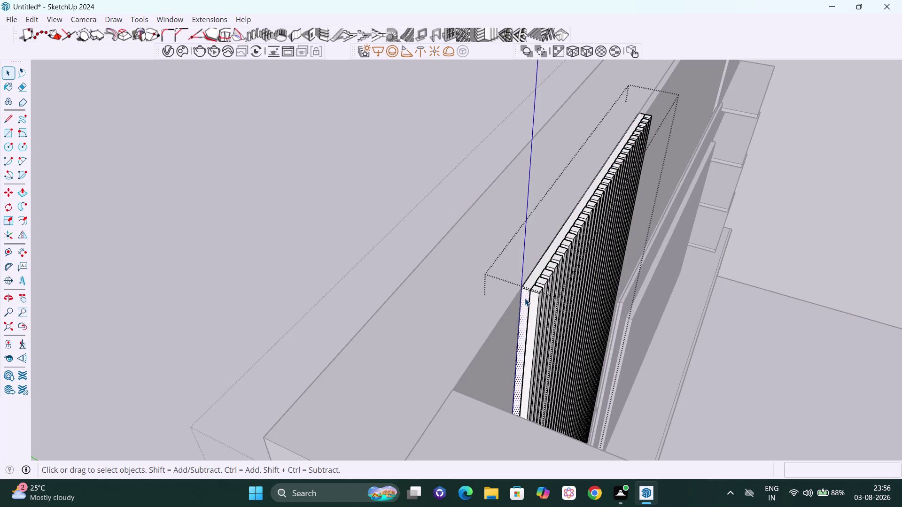
Push/Pull the backing board's end face out to meet the left side wall.
key(p)
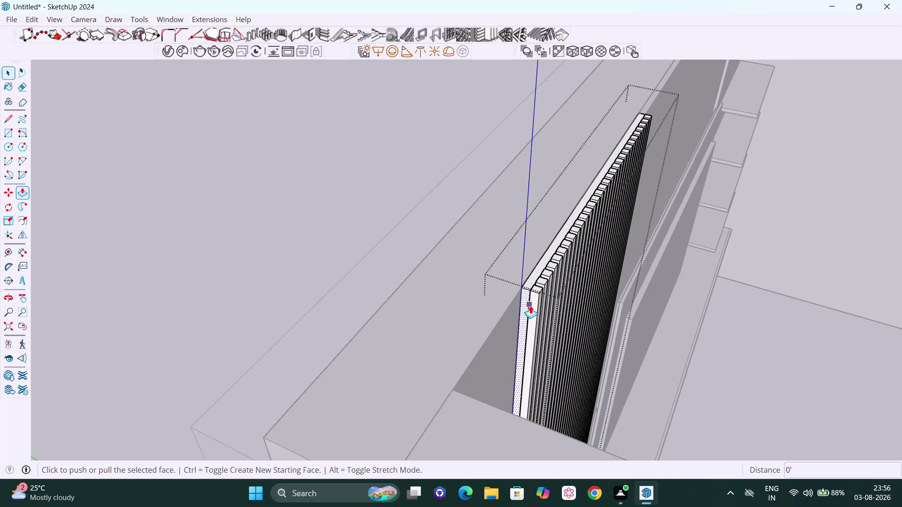
click(526, 304)
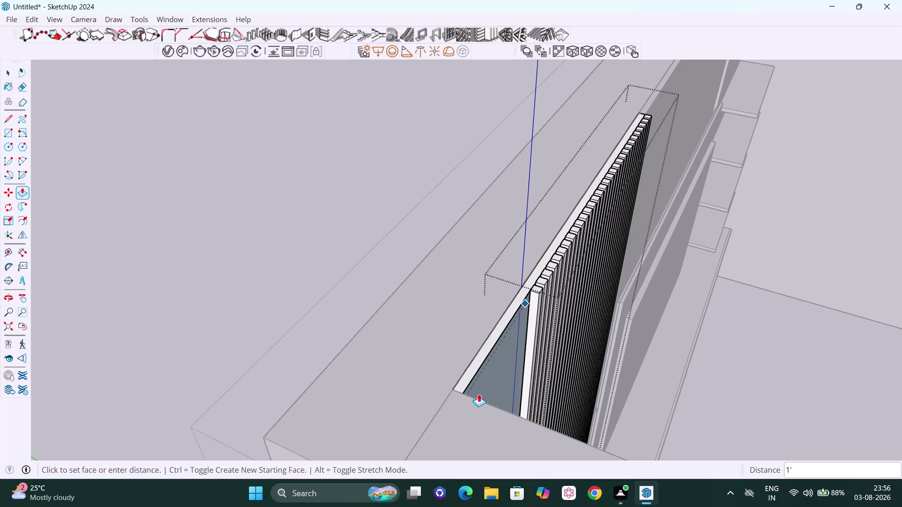
middle_drag(479, 394, 261, 388)
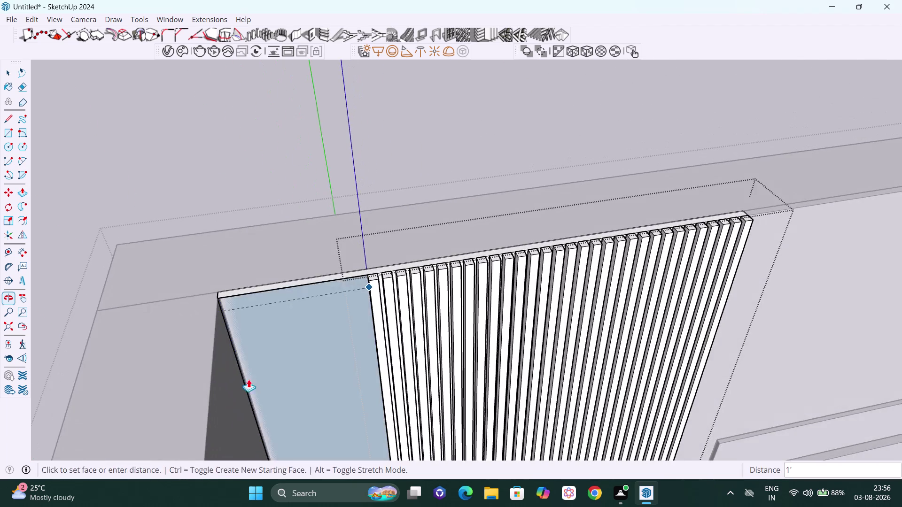
middle_drag(241, 375, 224, 362)
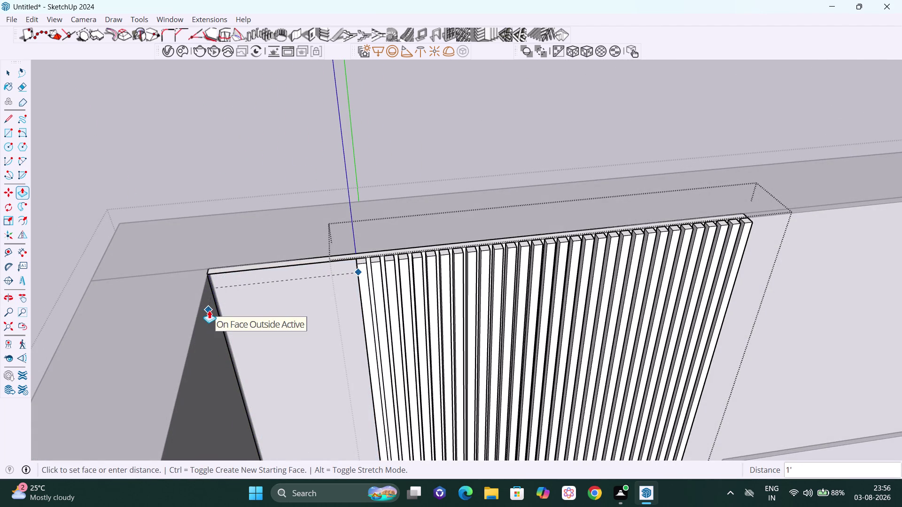
click(209, 311)
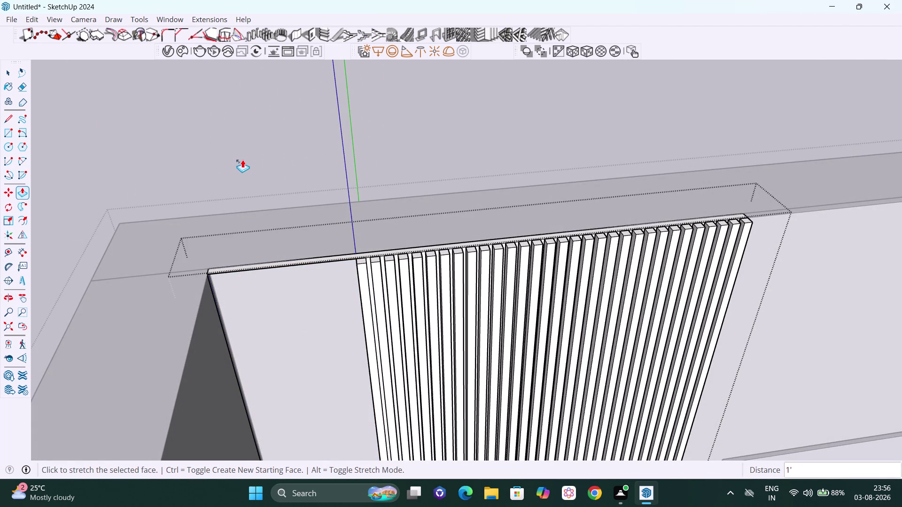
key(space)
click(244, 159)
scroll(down, 3)
middle_drag(276, 326, 346, 314)
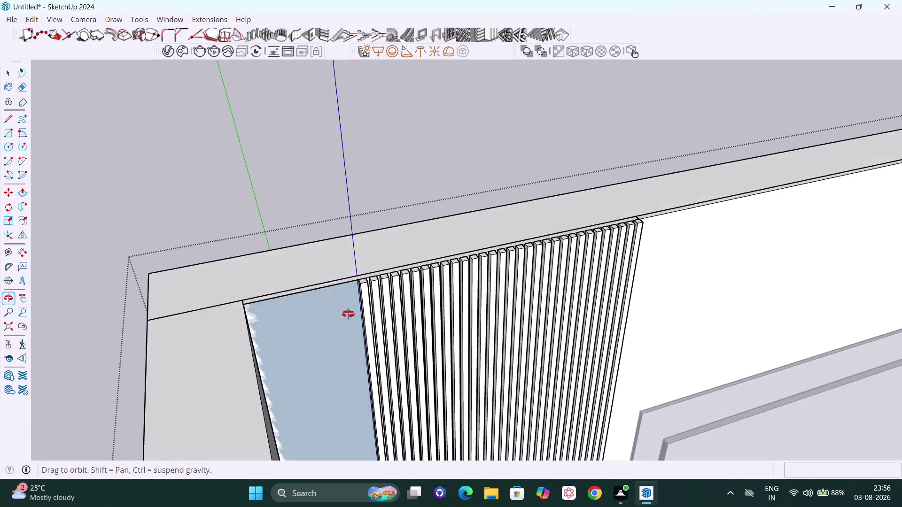
middle_drag(346, 315, 396, 312)
scroll(up, 3)
middle_drag(403, 321, 449, 328)
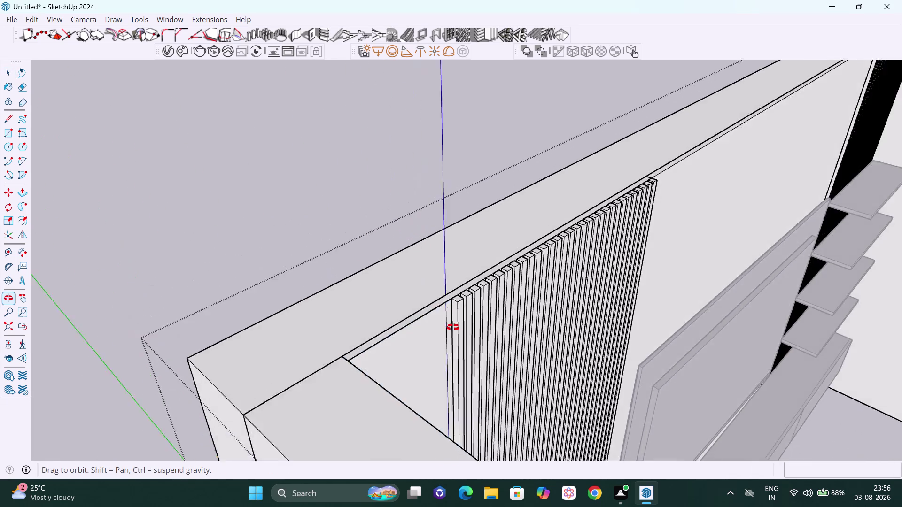
middle_drag(448, 327, 462, 324)
scroll(up, 3)
Enter the fluted panel group and select its leftmost batten.
click(482, 300)
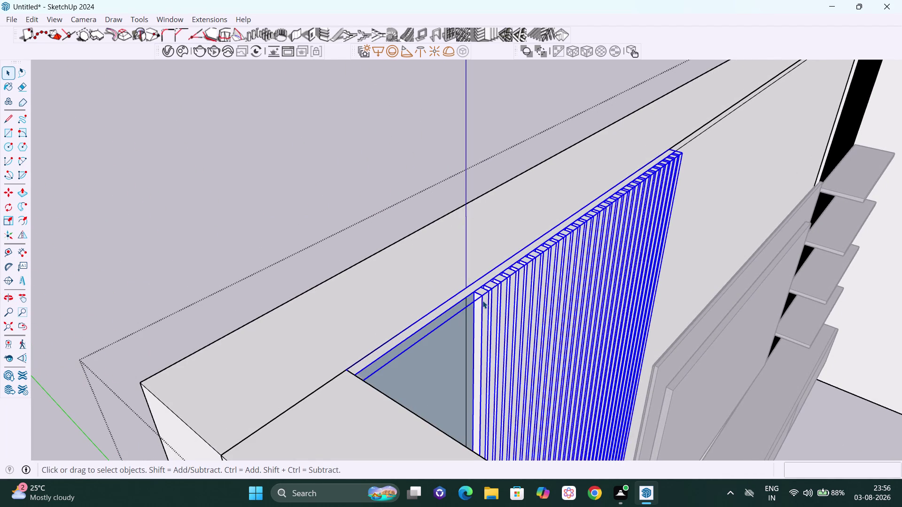
double_click(482, 301)
click(481, 301)
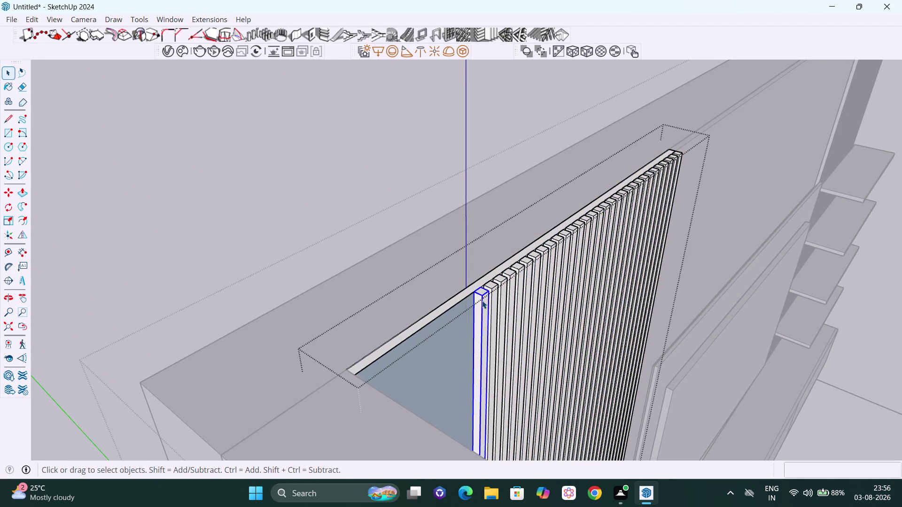
scroll(down, 3)
scroll(down, 3)
middle_drag(522, 356, 486, 360)
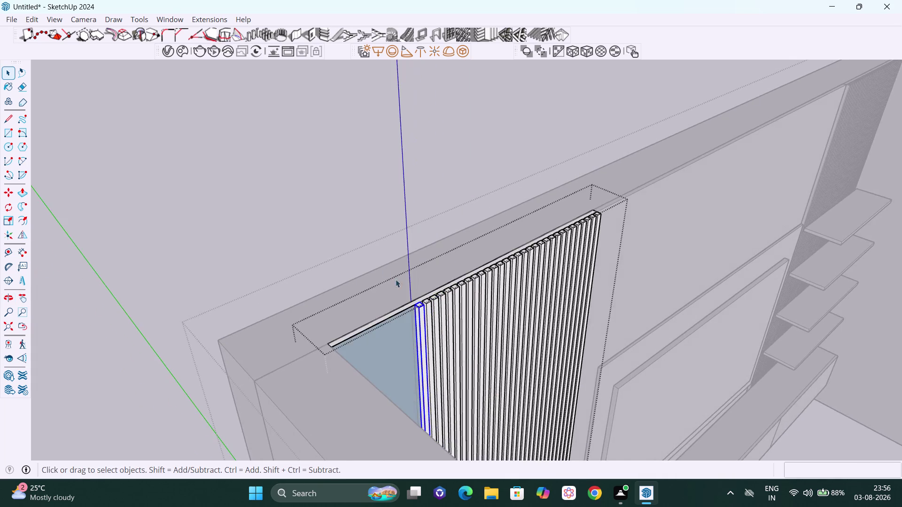
scroll(up, 3)
middle_drag(430, 324, 287, 326)
scroll(up, 3)
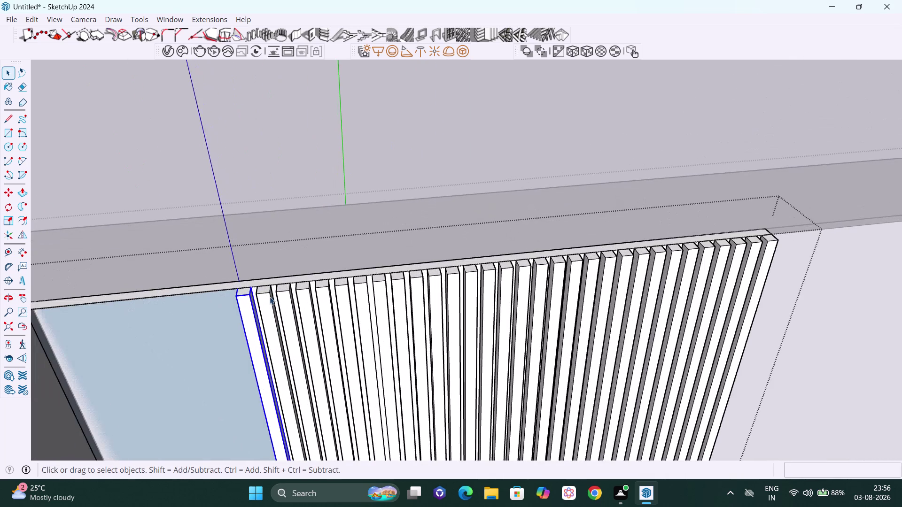
middle_drag(269, 297, 348, 334)
scroll(down, 3)
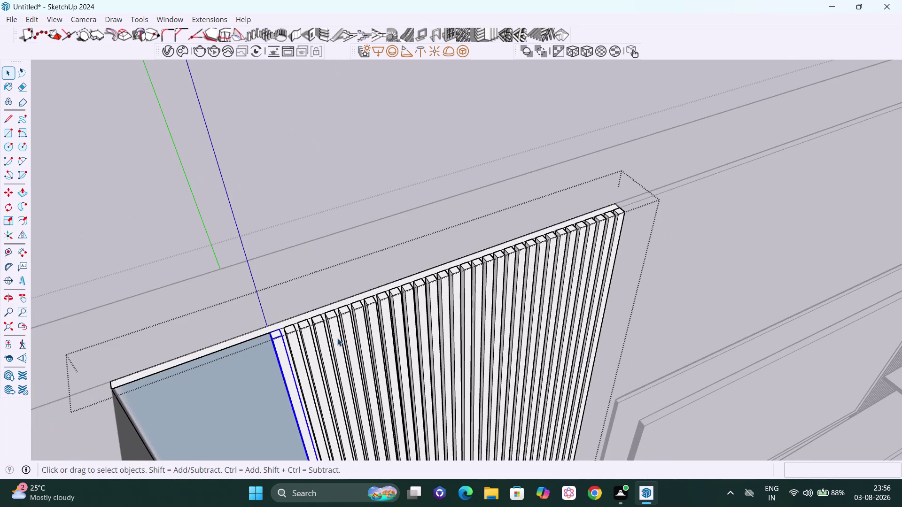
Zoom in on the leftmost batten's top corner, ready to move-copy it.
key(h)
key(j)
drag(329, 325, 467, 316)
middle_drag(455, 332, 381, 335)
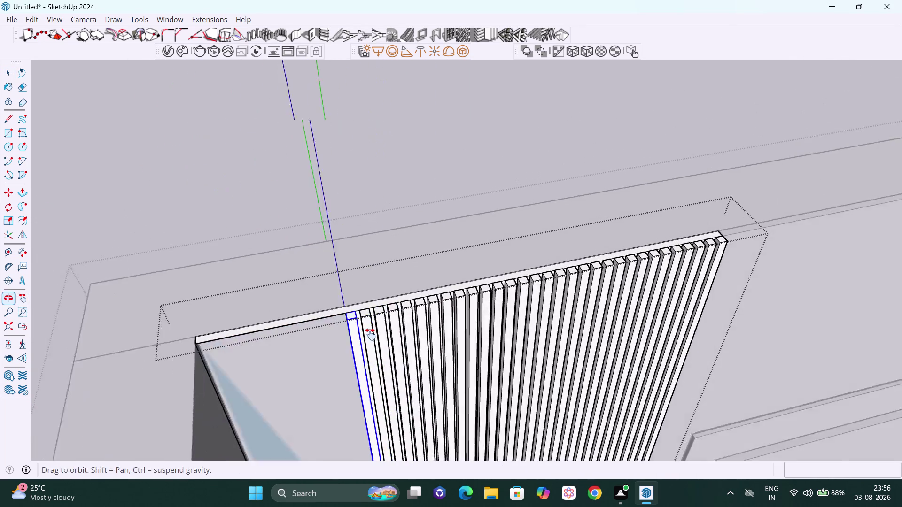
scroll(up, 3)
drag(321, 299, 460, 270)
middle_drag(488, 307, 463, 332)
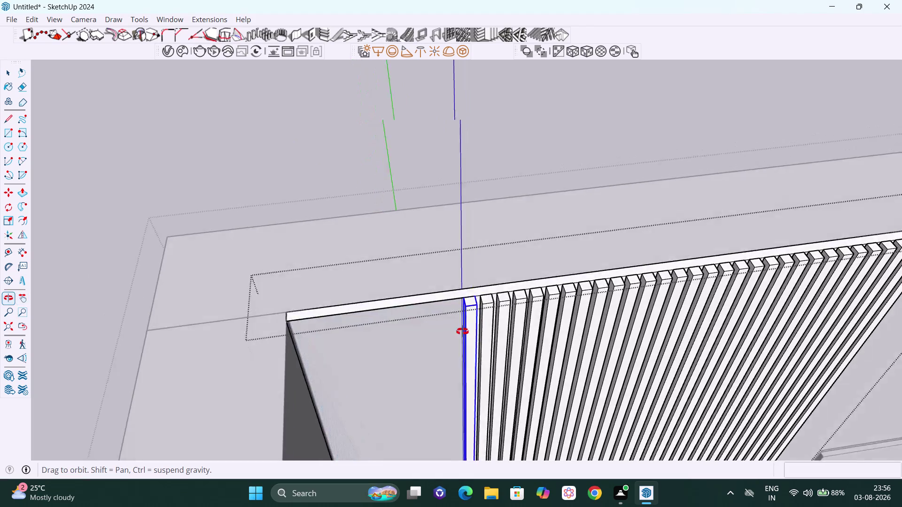
middle_drag(463, 332, 446, 342)
scroll(up, 3)
key(Escape)
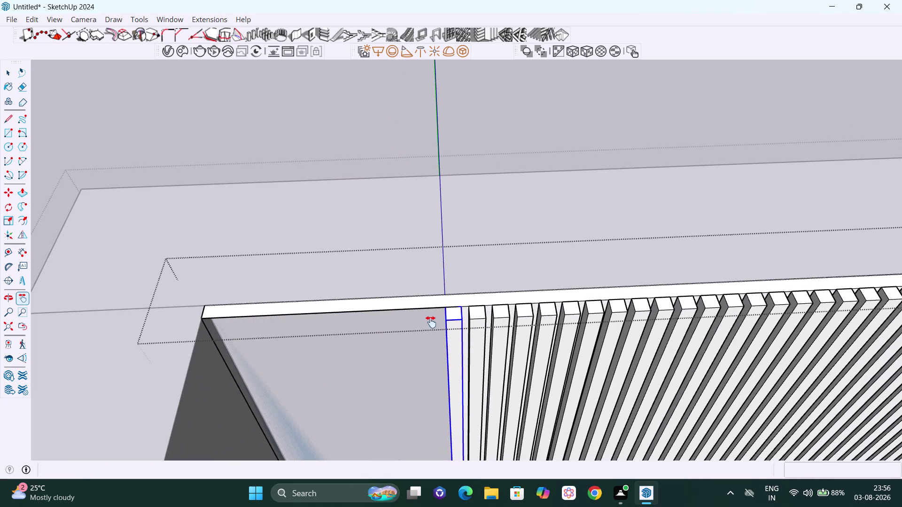
key(m)
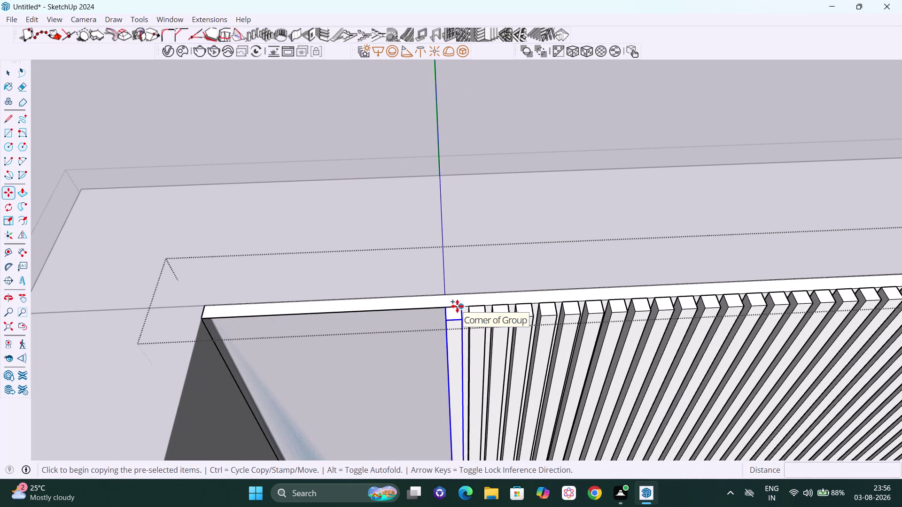
Begin a copy of the batten from its top corner, then cancel it.
click(458, 307)
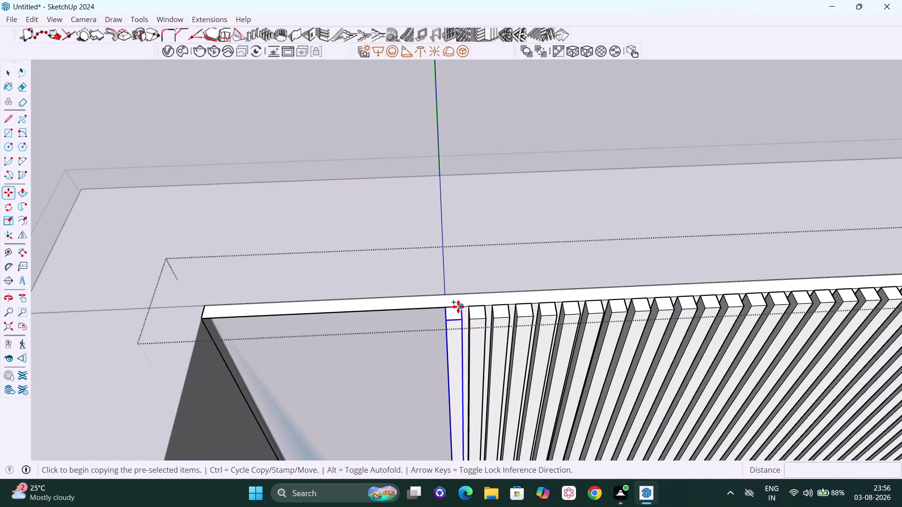
key(Left)
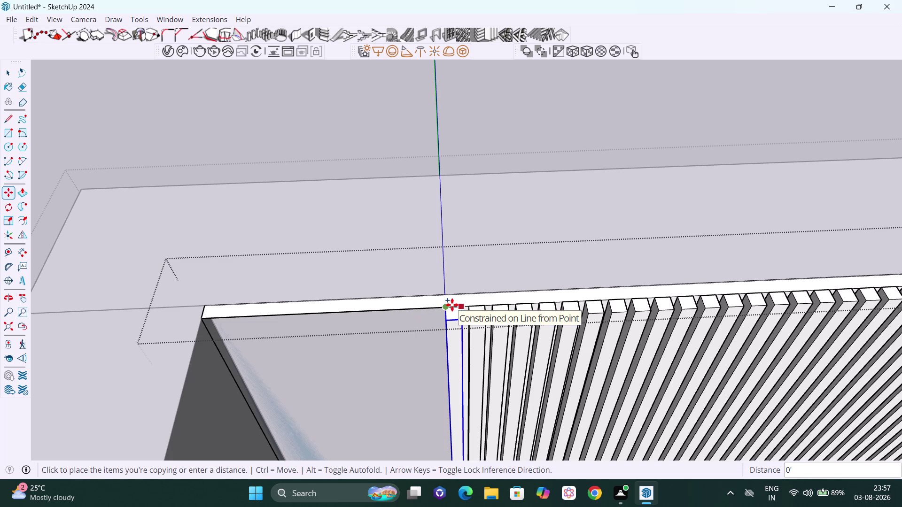
key(Right)
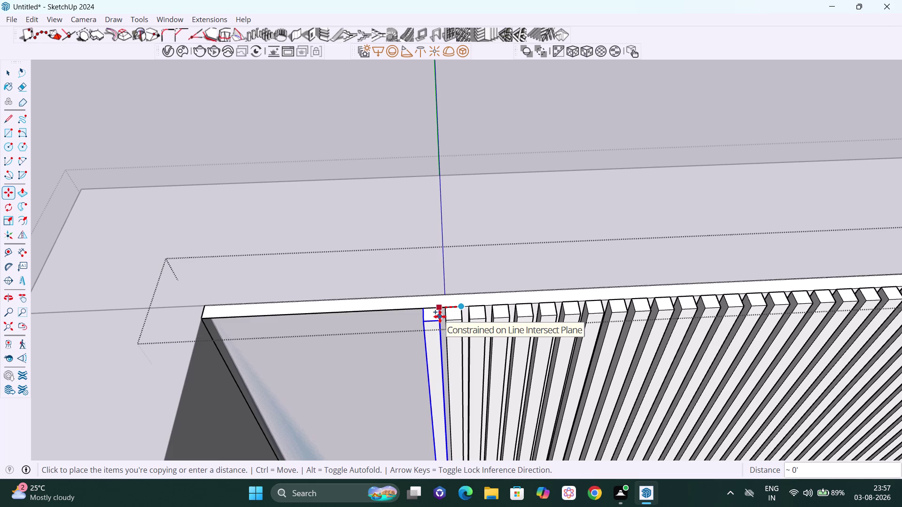
key(Escape)
scroll(up, 3)
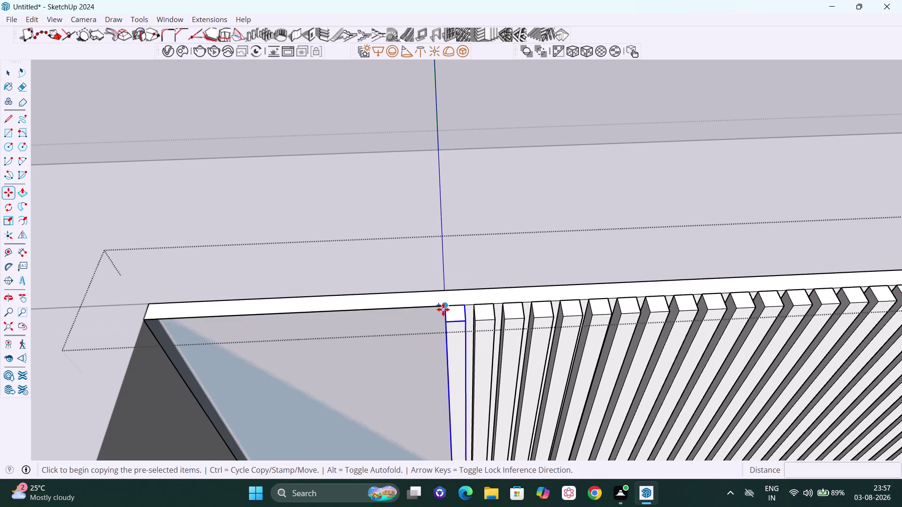
Copy the slat to the wall's left end and array it with /9 for even spacing.
click(442, 310)
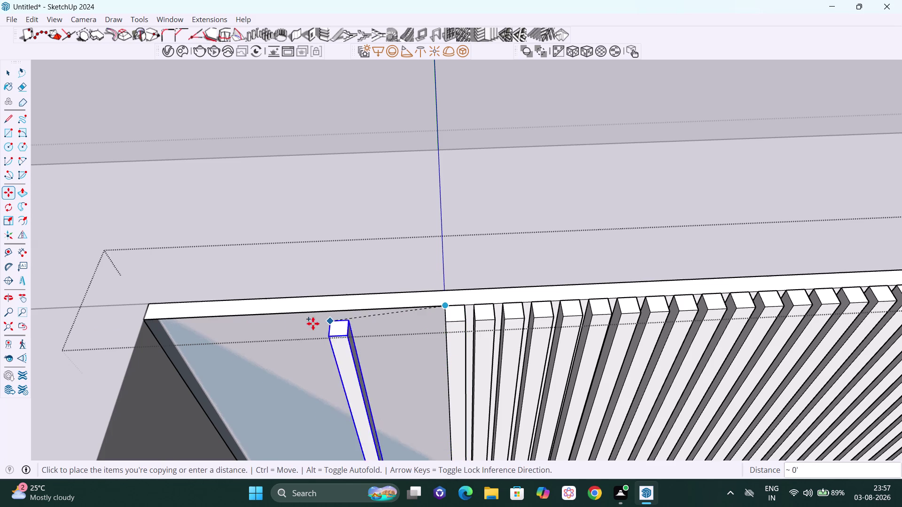
click(140, 319)
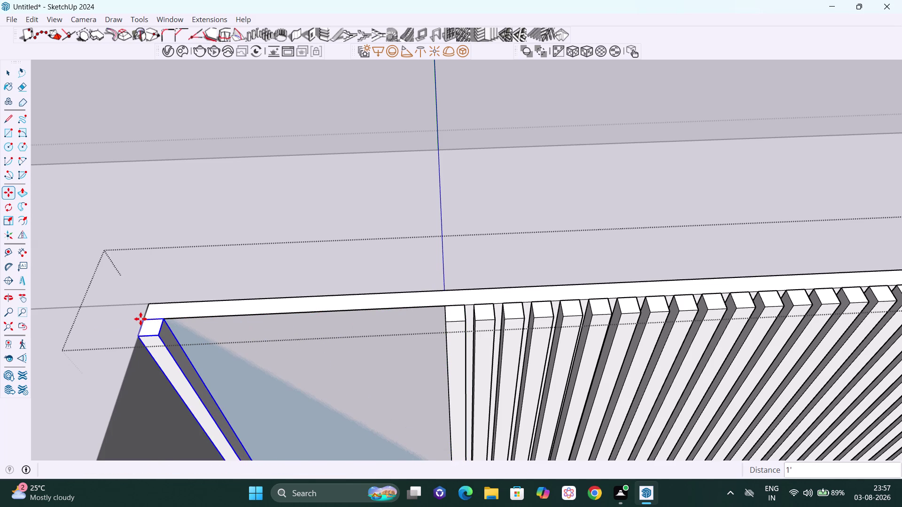
key(slash)
key(8)
key(Return)
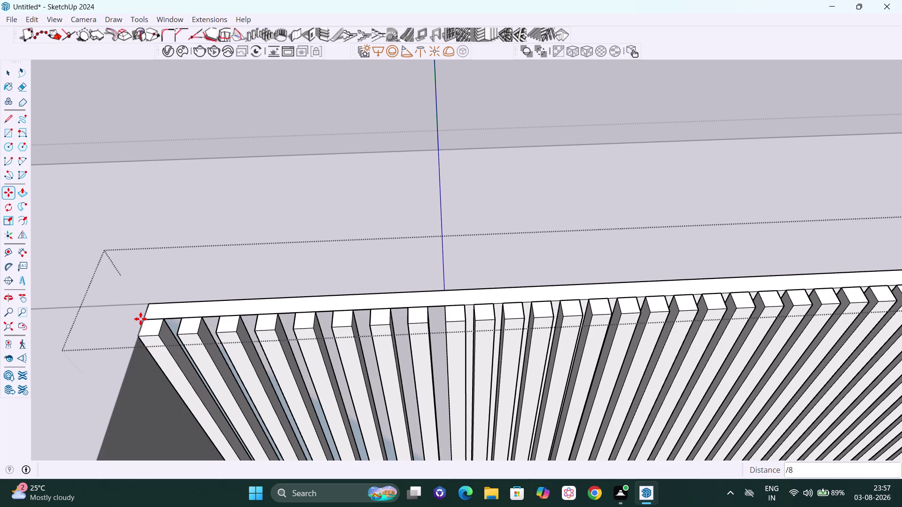
text(/9)
key(Return)
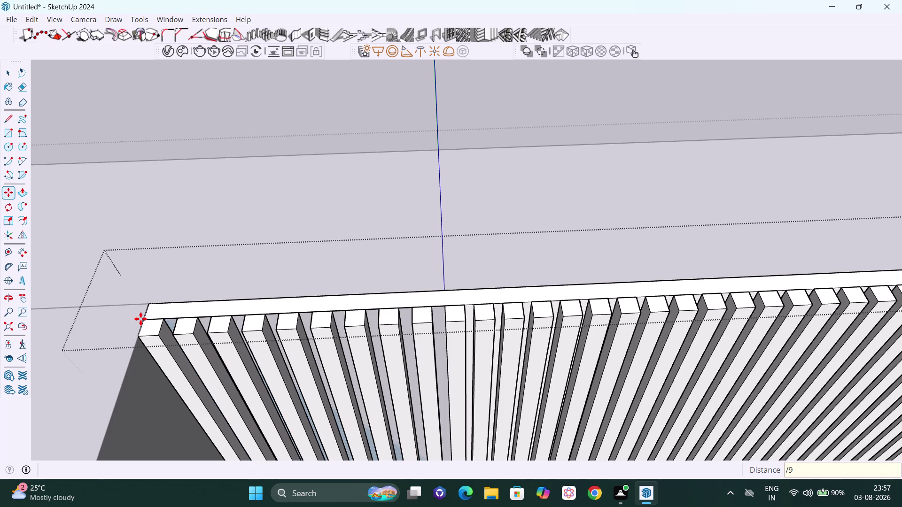
scroll(down, 3)
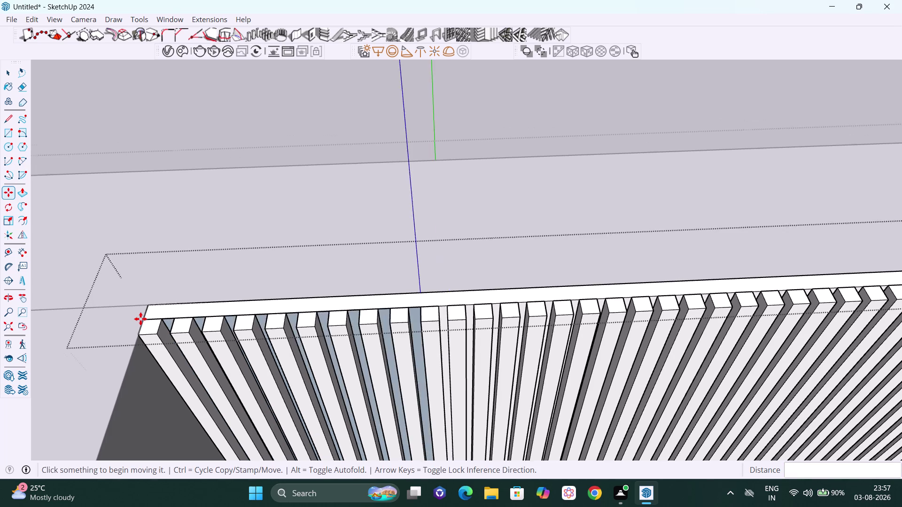
scroll(down, 3)
scroll(down, 3)
middle_drag(359, 370, 389, 296)
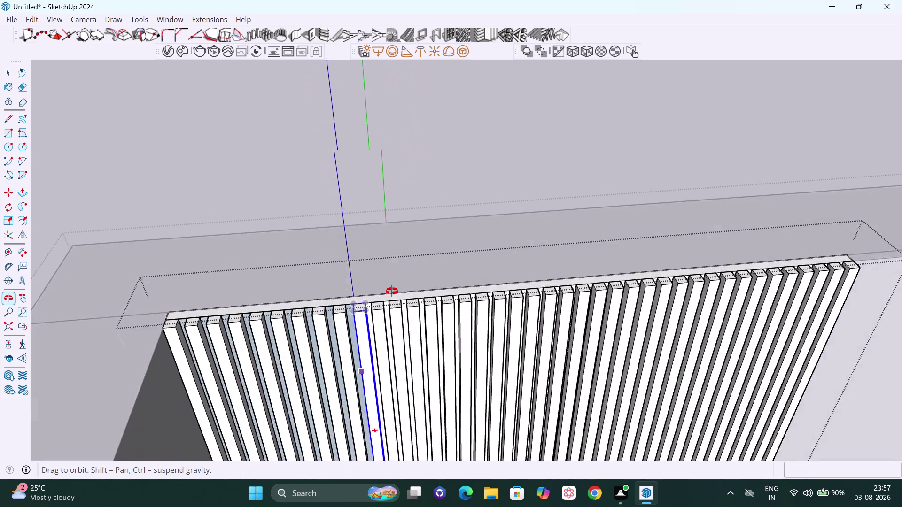
middle_drag(389, 296, 406, 353)
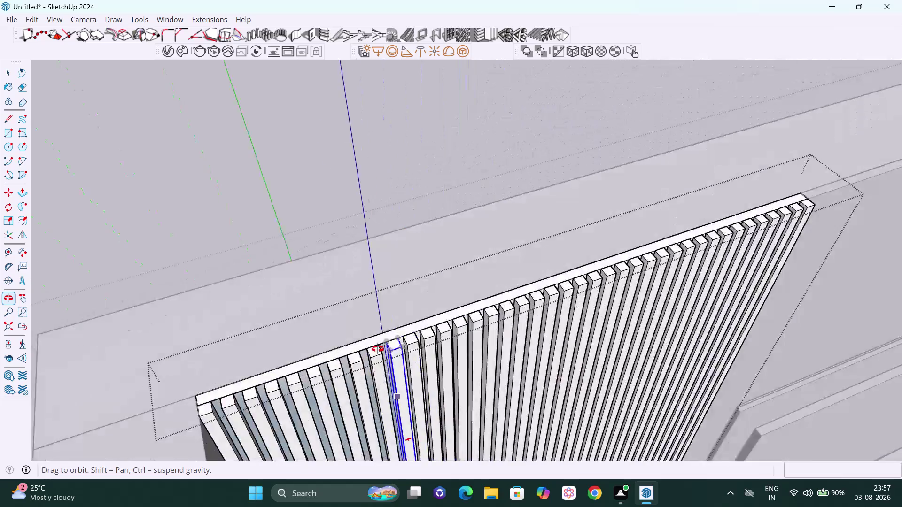
middle_drag(405, 353, 206, 314)
scroll(down, 3)
middle_drag(404, 330, 463, 310)
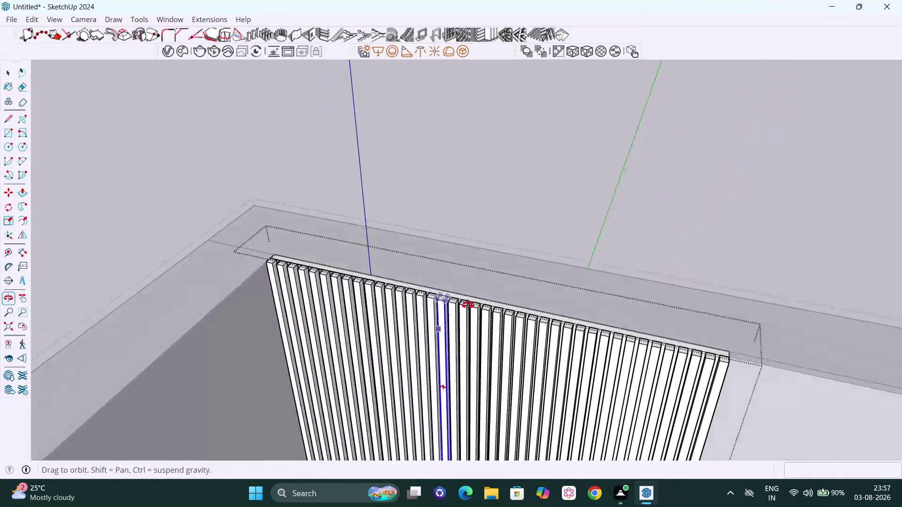
middle_drag(463, 310, 468, 304)
key(space)
click(484, 238)
scroll(down, 3)
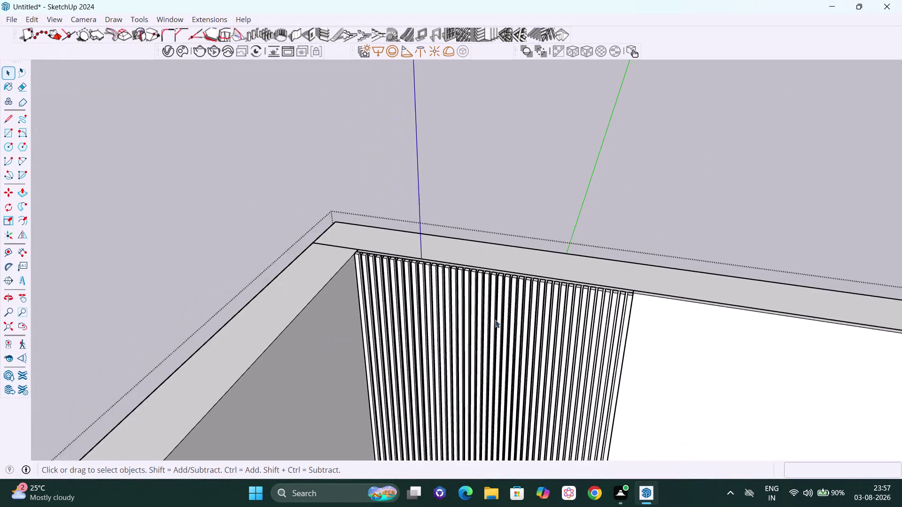
scroll(down, 3)
middle_drag(551, 357, 671, 354)
scroll(up, 3)
scroll(up, 3)
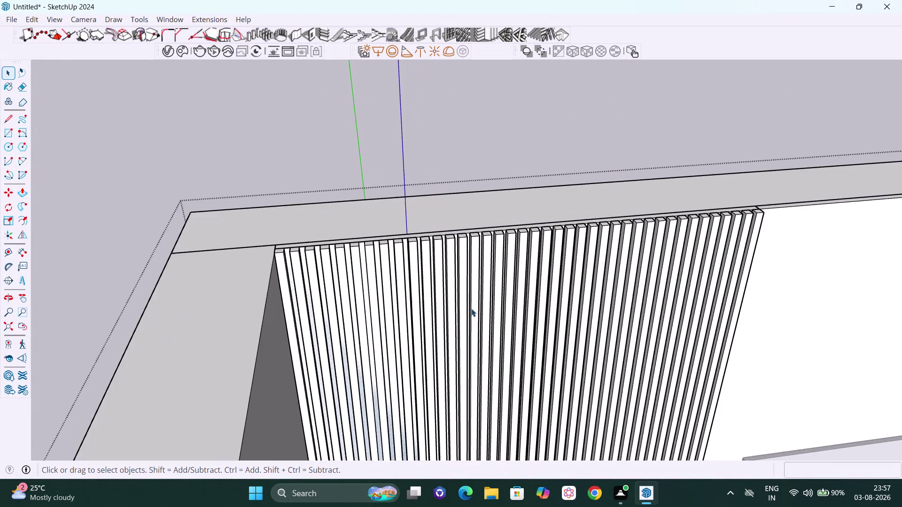
scroll(up, 3)
scroll(up, 3)
middle_drag(444, 324, 266, 241)
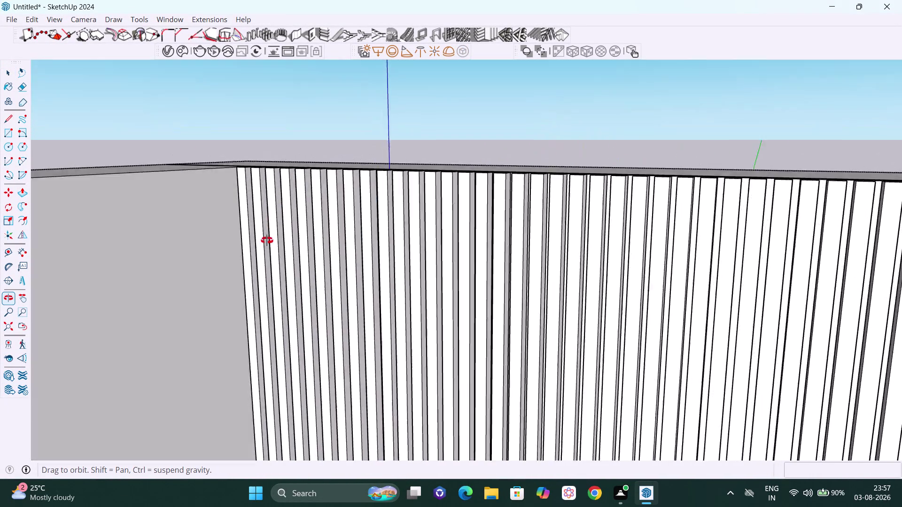
middle_drag(267, 240, 460, 345)
scroll(up, 3)
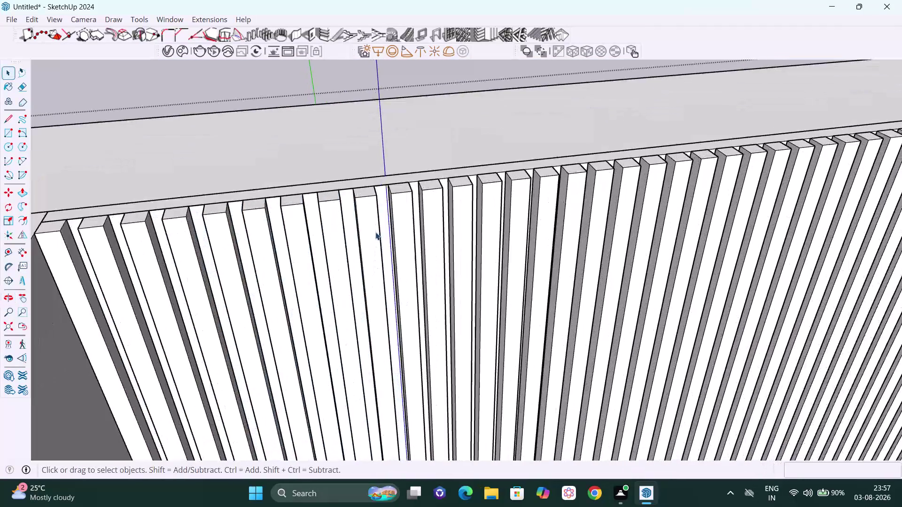
scroll(up, 3)
middle_drag(386, 241, 404, 336)
scroll(up, 3)
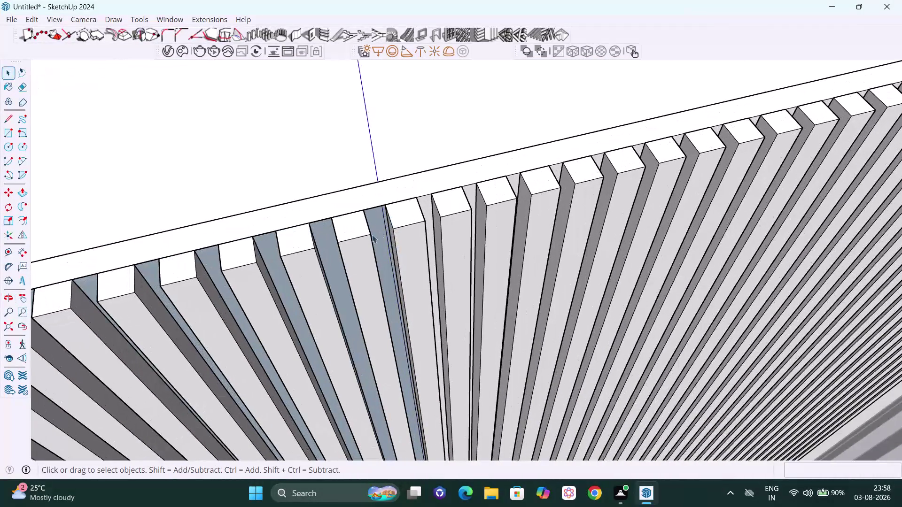
scroll(up, 3)
middle_drag(378, 252, 389, 236)
scroll(up, 3)
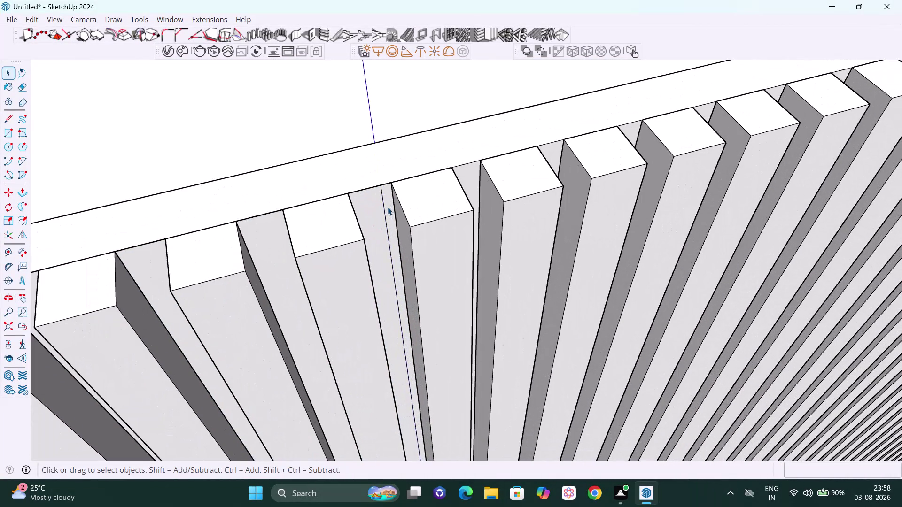
click(382, 200)
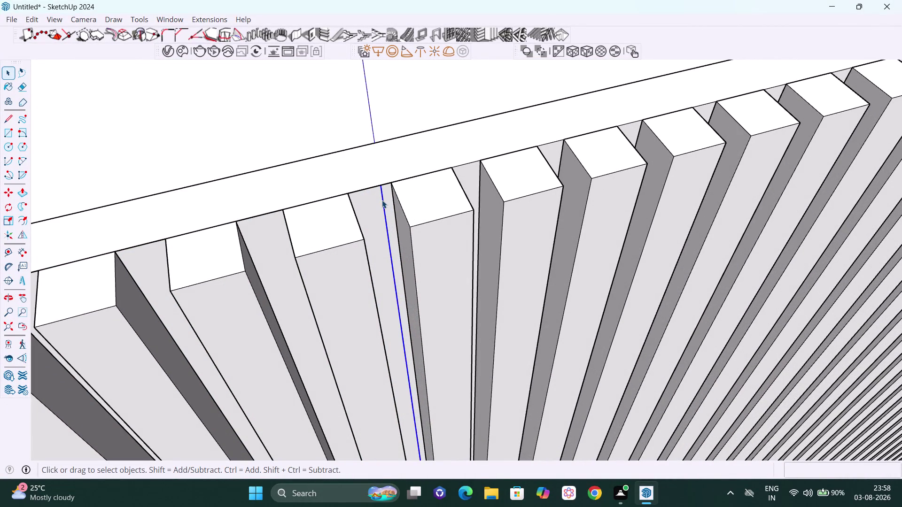
key(Delete)
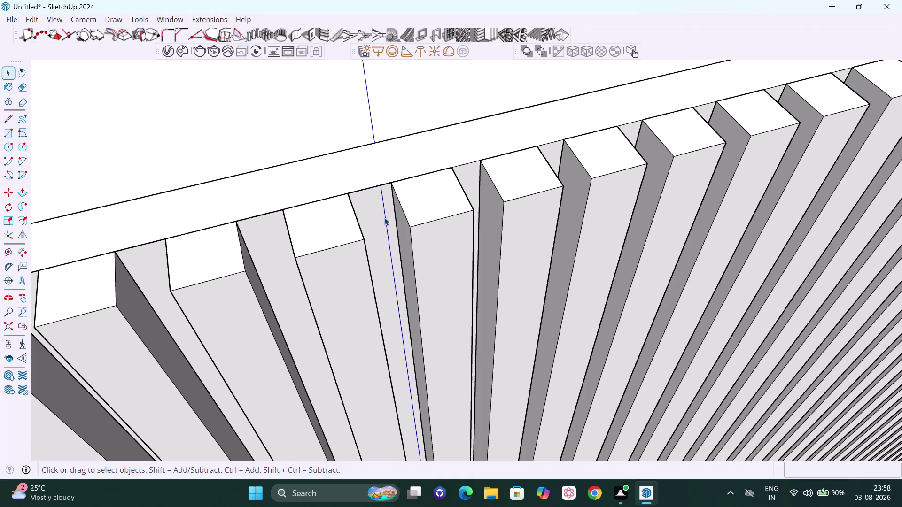
click(384, 211)
double_click(385, 211)
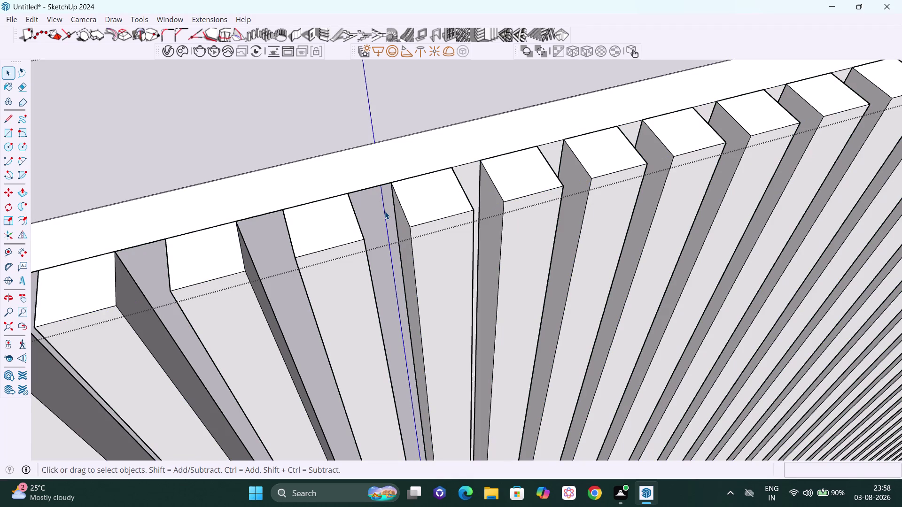
click(385, 212)
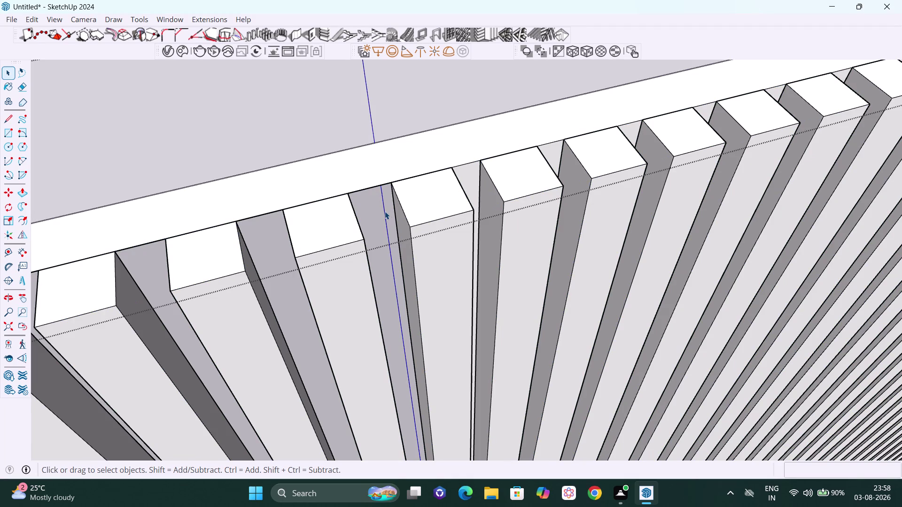
key(Delete)
scroll(down, 3)
scroll(down, 3)
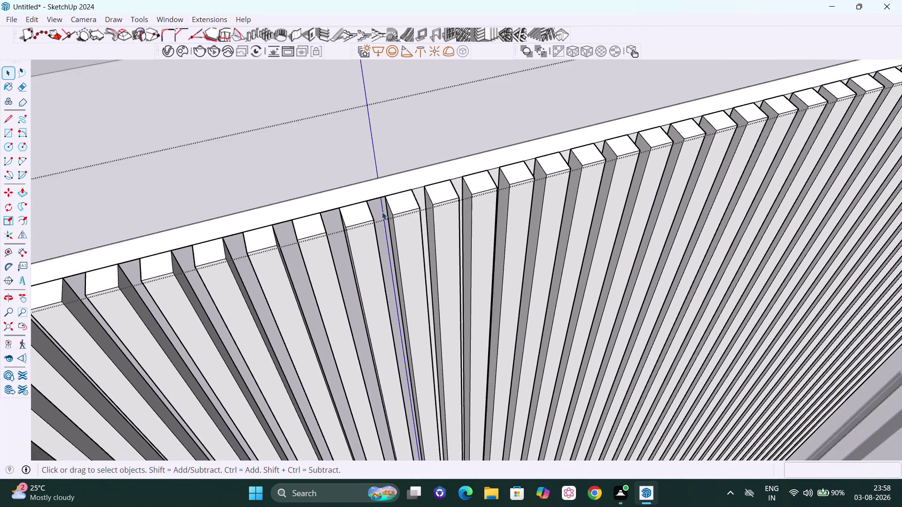
scroll(down, 3)
click(230, 67)
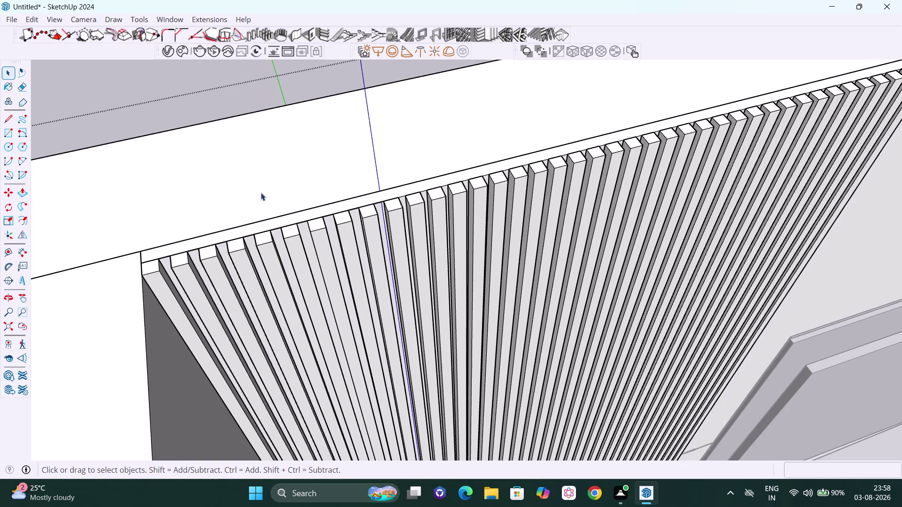
scroll(down, 3)
scroll(down, 3)
middle_drag(352, 289, 317, 205)
scroll(up, 3)
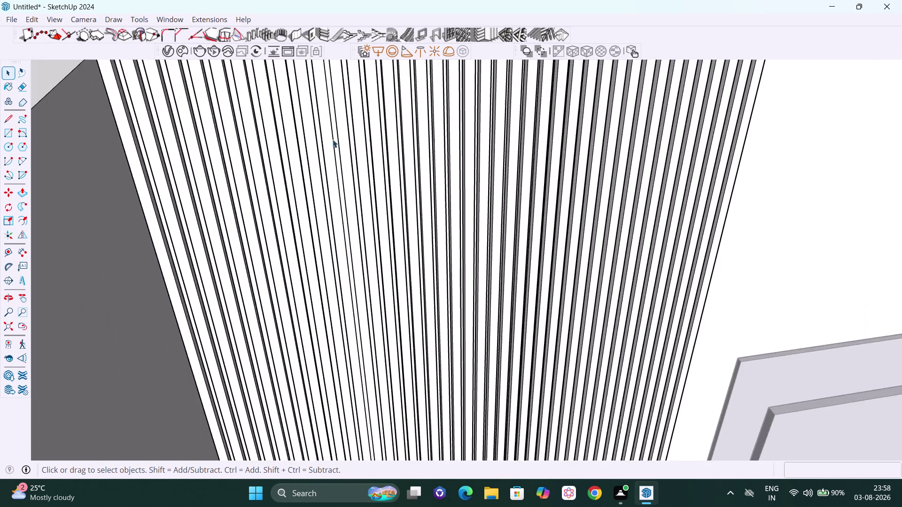
scroll(up, 3)
scroll(down, 3)
scroll(down, 3)
scroll(down, 3)
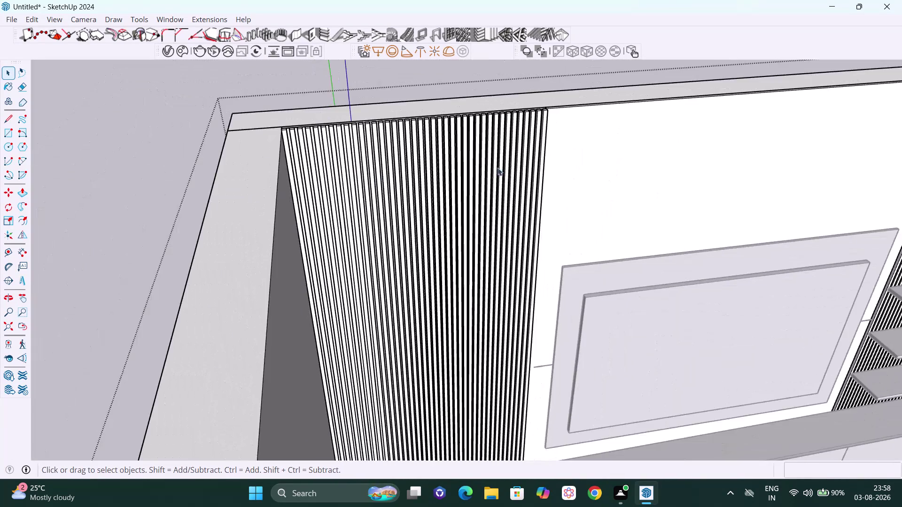
middle_drag(520, 162, 455, 177)
scroll(down, 3)
scroll(down, 3)
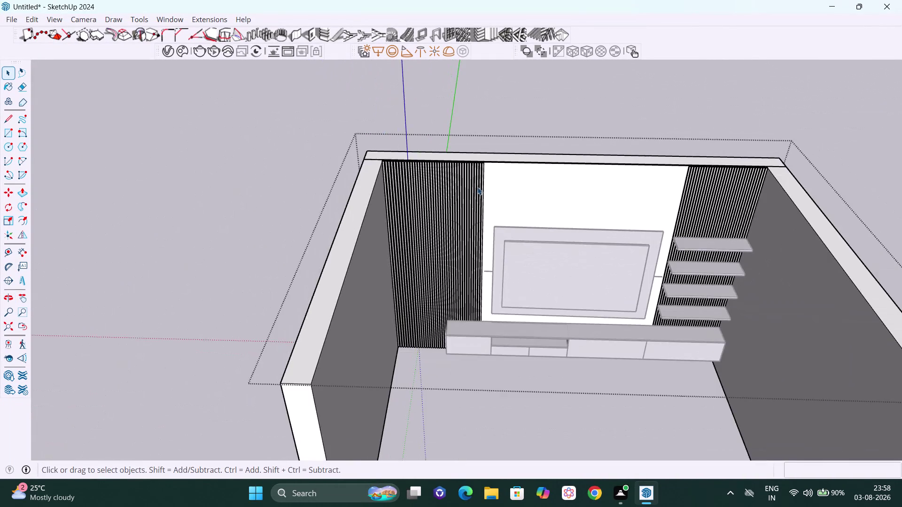
scroll(down, 3)
click(834, 131)
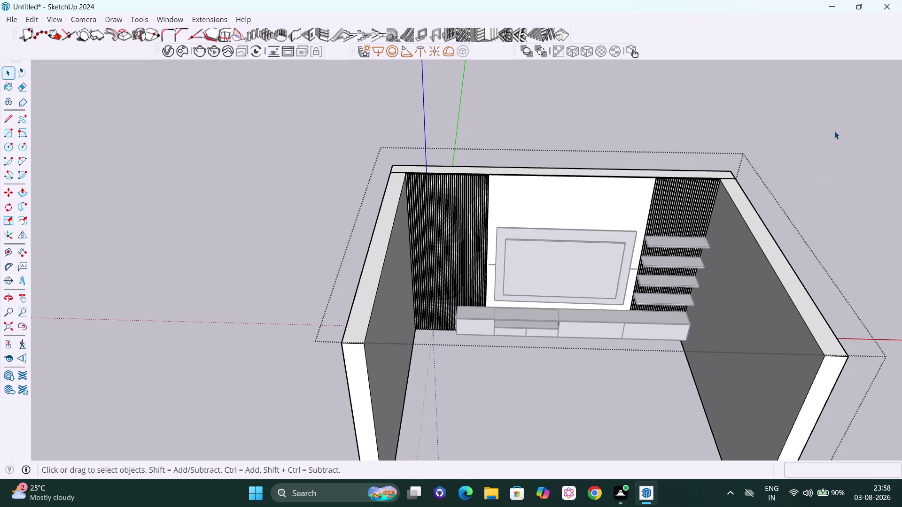
scroll(up, 3)
middle_drag(801, 223, 812, 139)
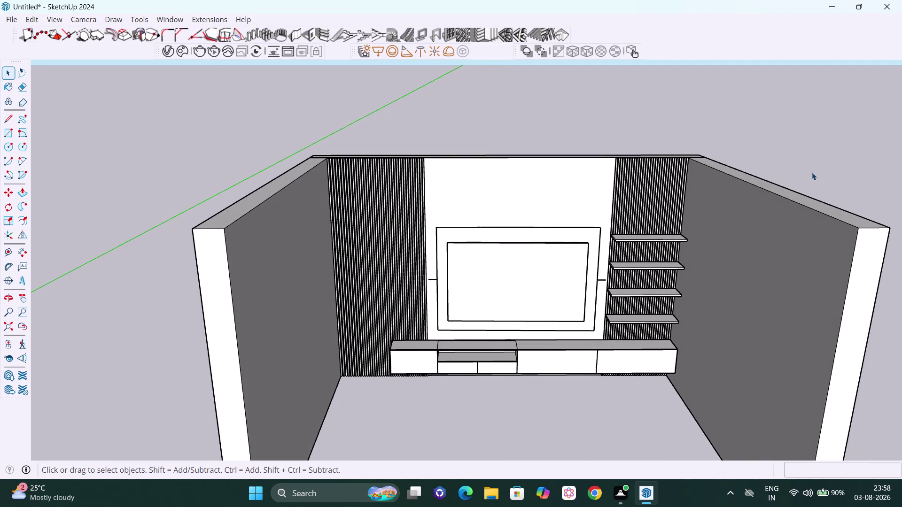
scroll(down, 3)
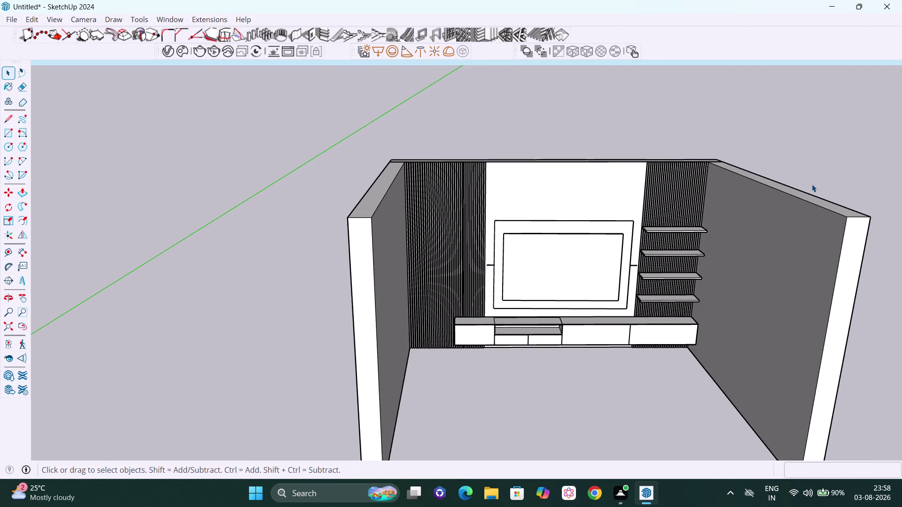
scroll(up, 3)
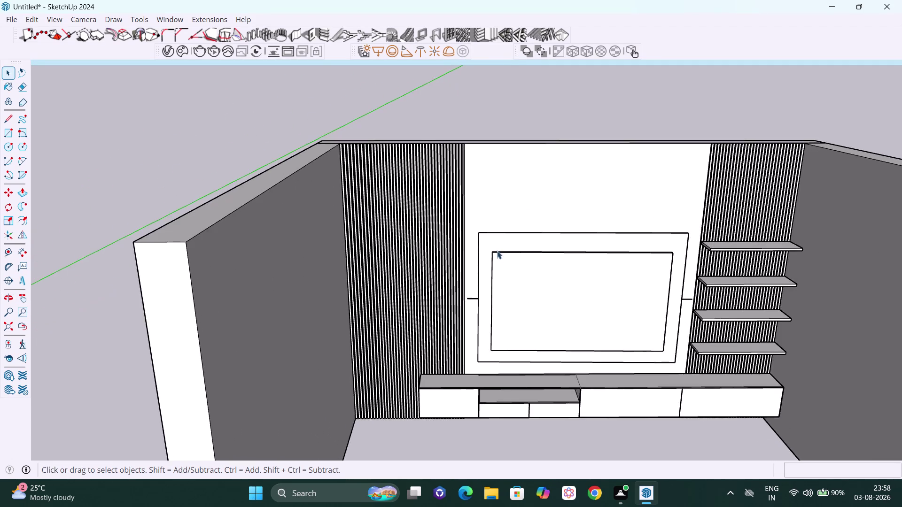
scroll(up, 3)
scroll(down, 3)
middle_drag(450, 436, 452, 437)
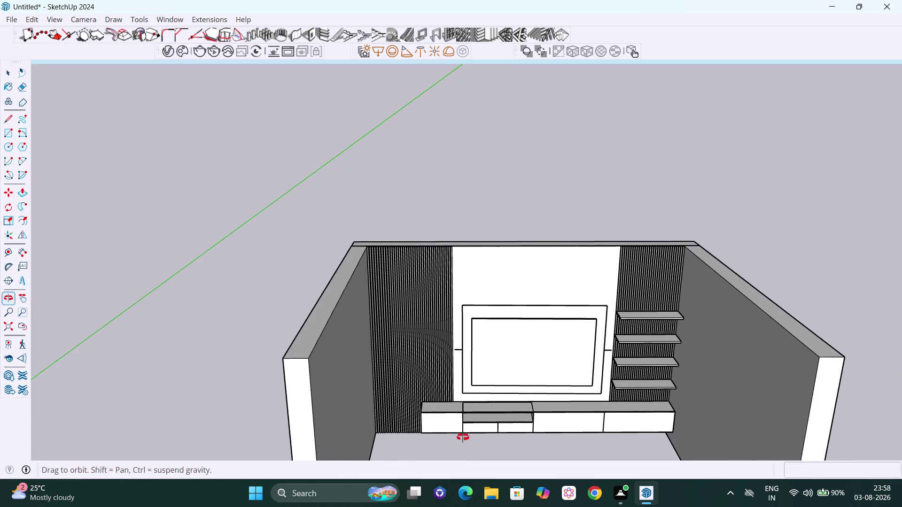
Undo 30 edits so the base cabinet's grey top spans its full length to the left end.
middle_drag(453, 438, 472, 436)
key(ctrl+z)
key(ctrl+z)
key(ctrl+z)
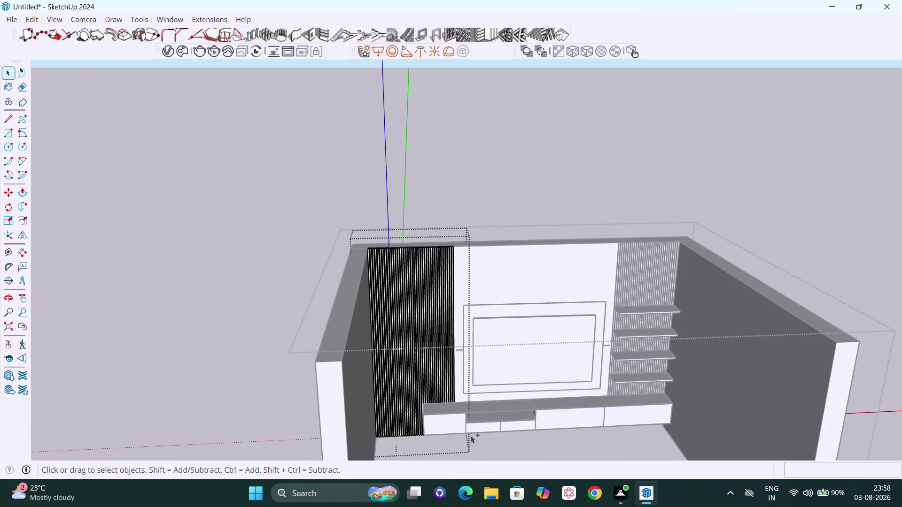
key(ctrl+z)
key(ctrl+z)
key(ctrl+z)
key(ctrl+z)
key(ctrl+z)
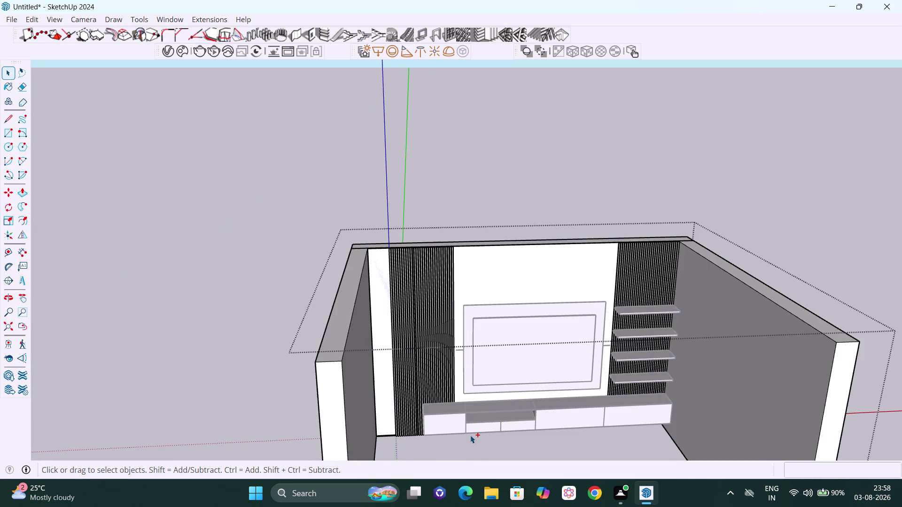
key(ctrl+z)
key(ctrl+z)
key(ctrl+z)
key(ctrl+z)
key(ctrl+z)
key(ctrl+z)
key(ctrl+z)
key(ctrl+z)
key(ctrl+z)
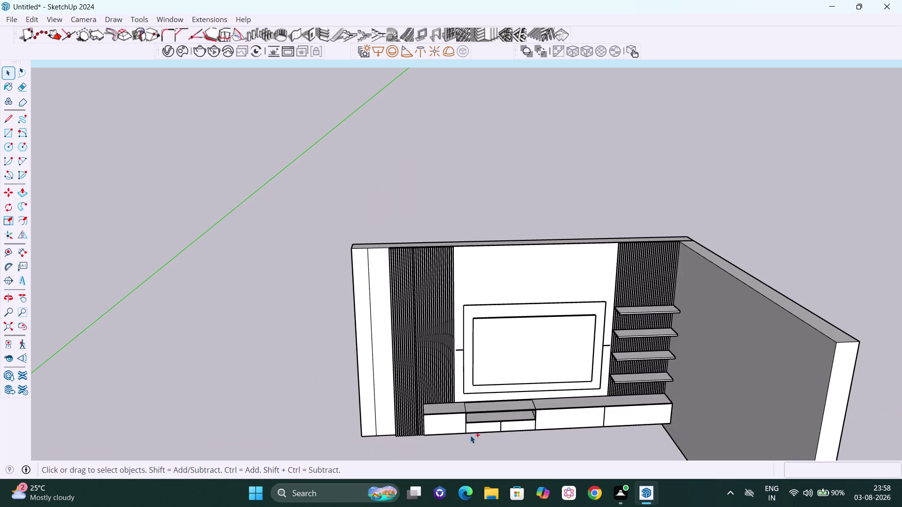
key(ctrl+z)
key(ctrl+z)
key(ctrl+z)
key(ctrl+z)
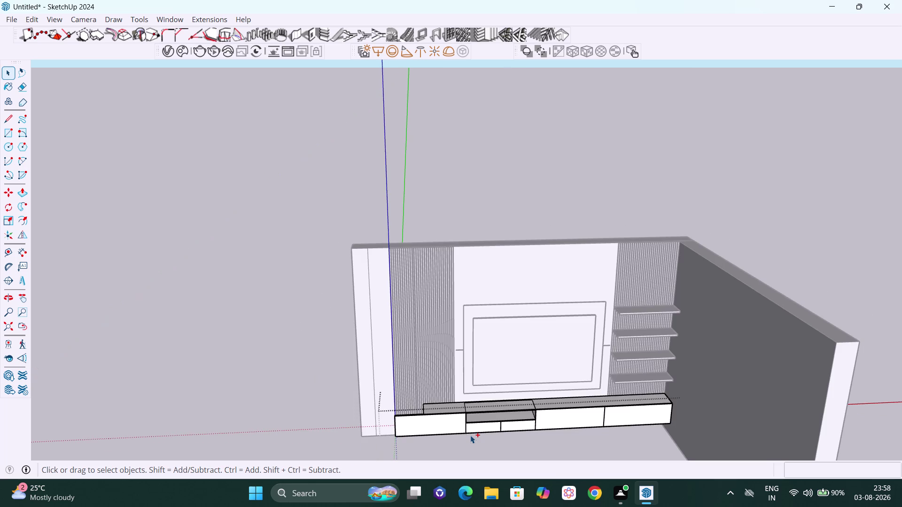
key(ctrl+z)
key(ctrl+z)
key(ctrl+z)
key(ctrl+z)
key(ctrl+z)
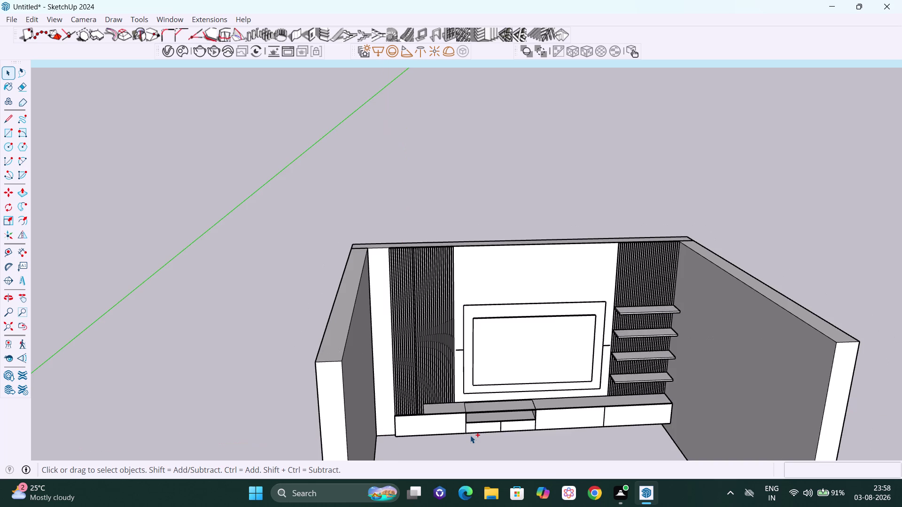
key(ctrl+z)
key(ctrl+z)
key(ctrl+z)
key(ctrl+z)
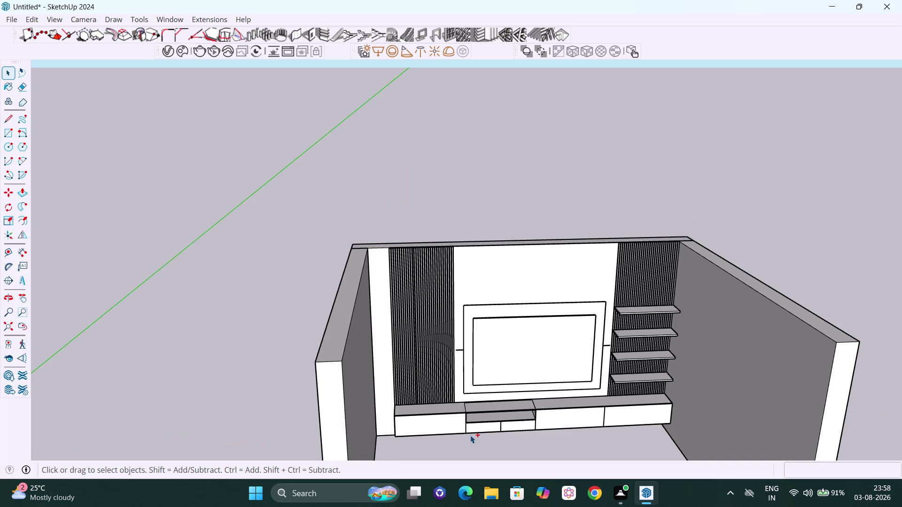
scroll(up, 3)
scroll(up, 3)
scroll(down, 3)
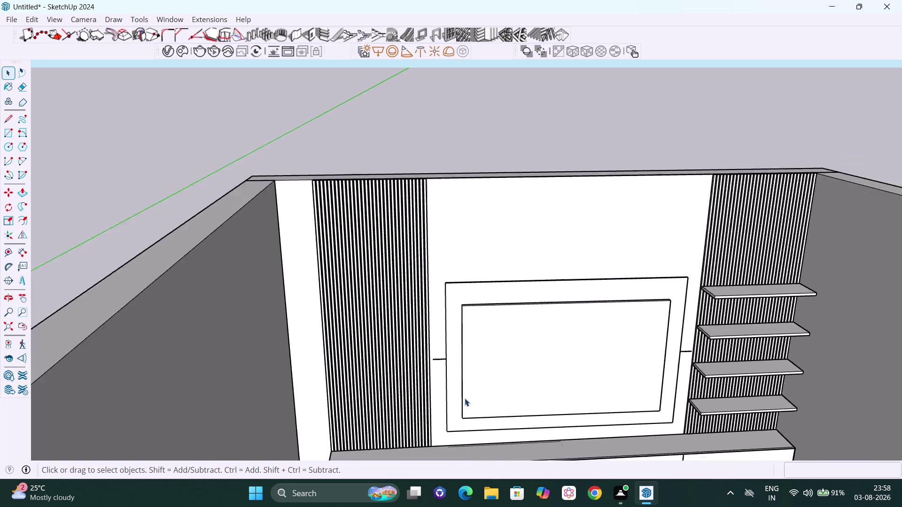
scroll(down, 3)
scroll(down, 3)
middle_drag(470, 467, 543, 371)
middle_drag(480, 438, 481, 430)
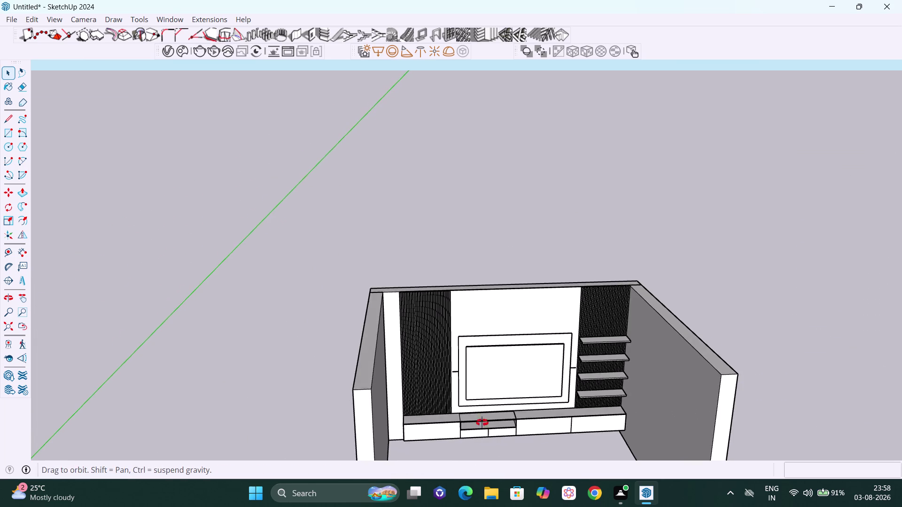
middle_drag(481, 429, 578, 297)
scroll(up, 3)
scroll(up, 3)
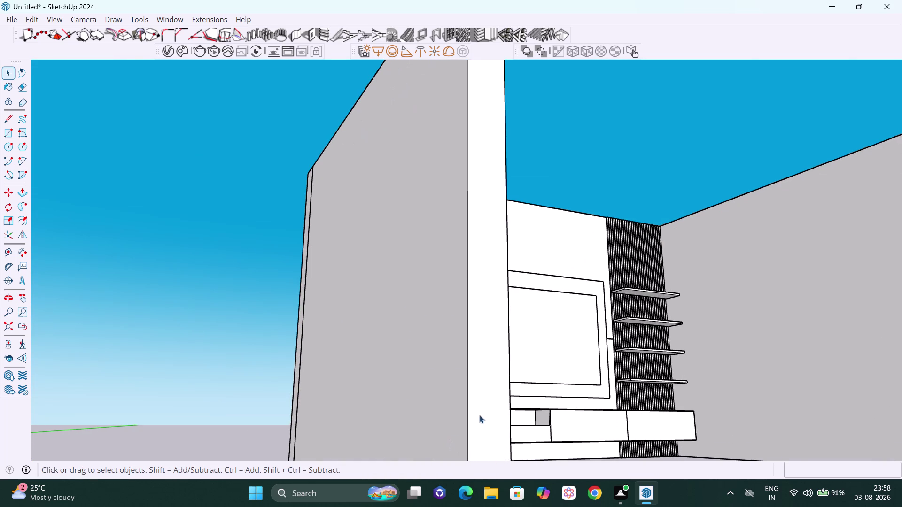
middle_drag(486, 408, 326, 413)
scroll(up, 3)
scroll(up, 3)
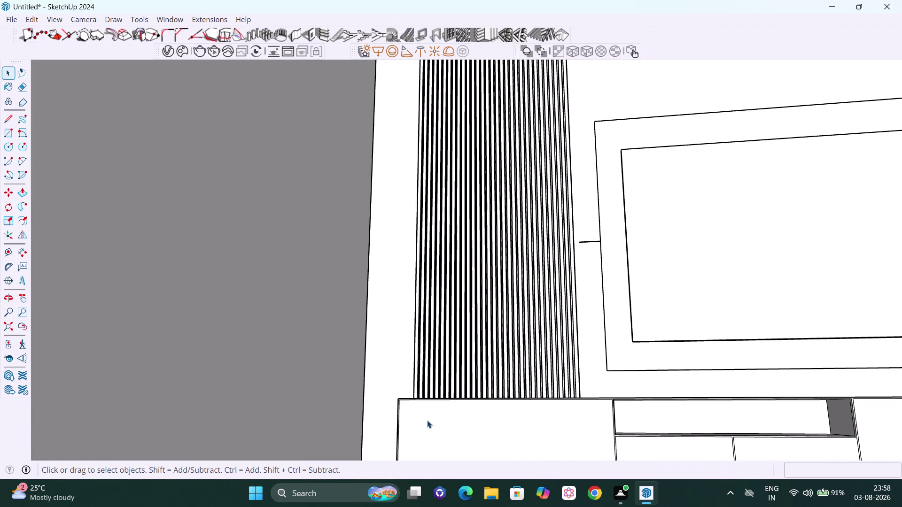
middle_drag(427, 420, 461, 420)
scroll(up, 3)
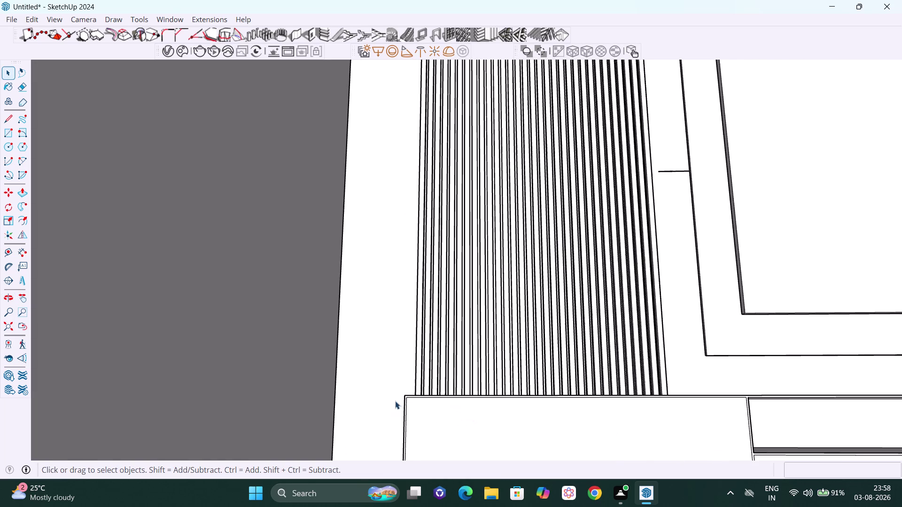
scroll(down, 3)
scroll(down, 3)
scroll(down, 3)
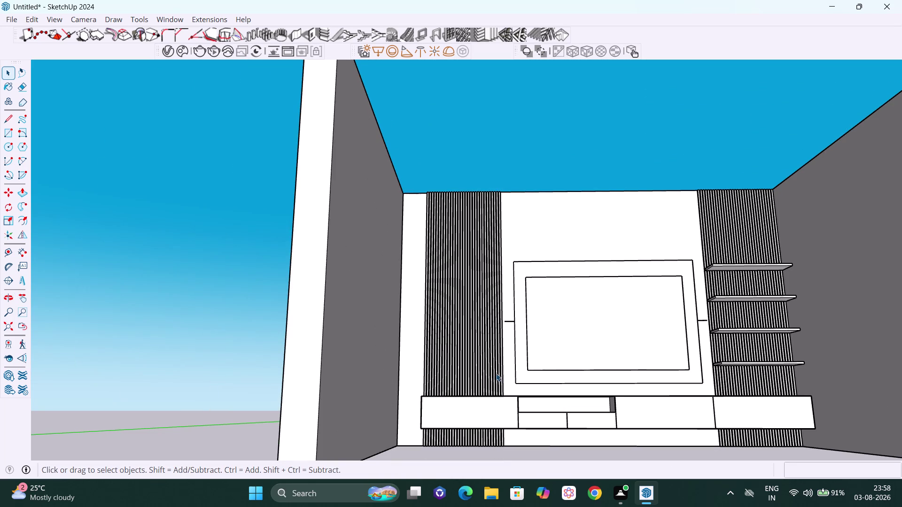
key(h)
drag(514, 347, 502, 304)
scroll(down, 3)
middle_drag(553, 347, 553, 347)
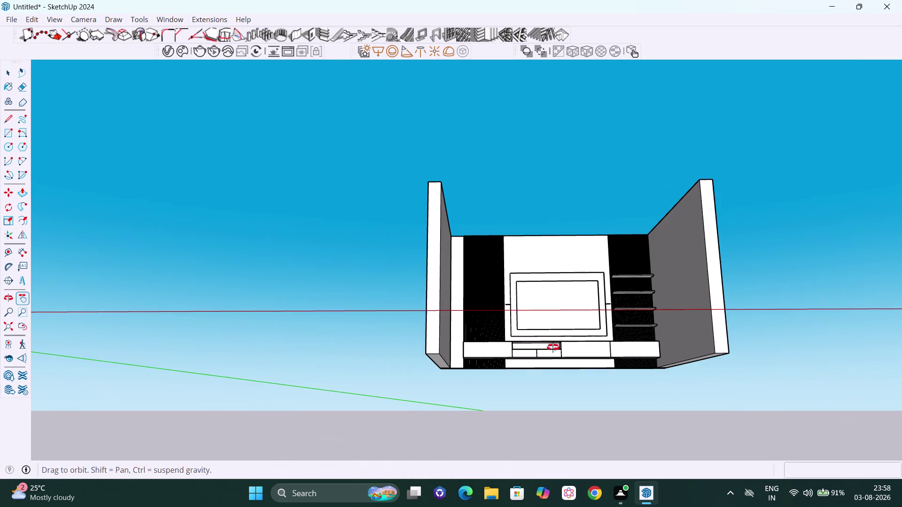
middle_drag(554, 347, 524, 458)
middle_drag(525, 306, 535, 398)
scroll(up, 3)
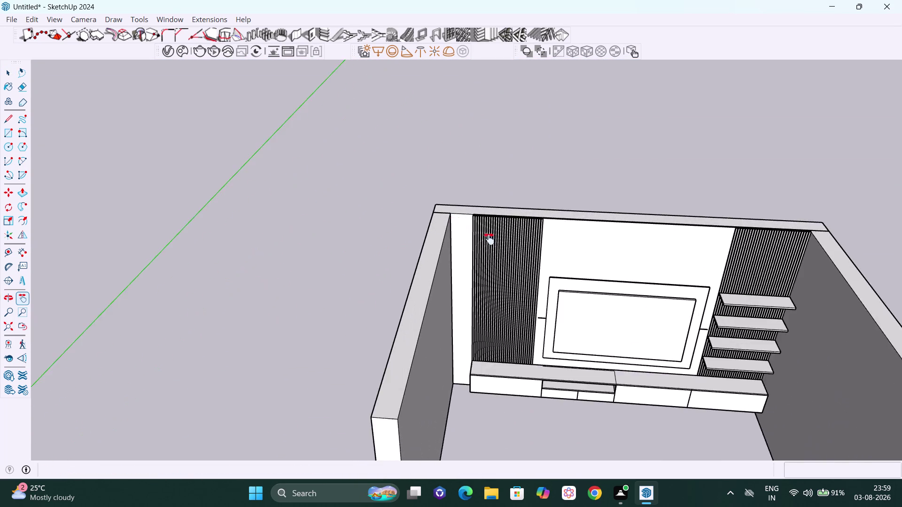
scroll(up, 3)
middle_drag(492, 234, 518, 301)
scroll(up, 3)
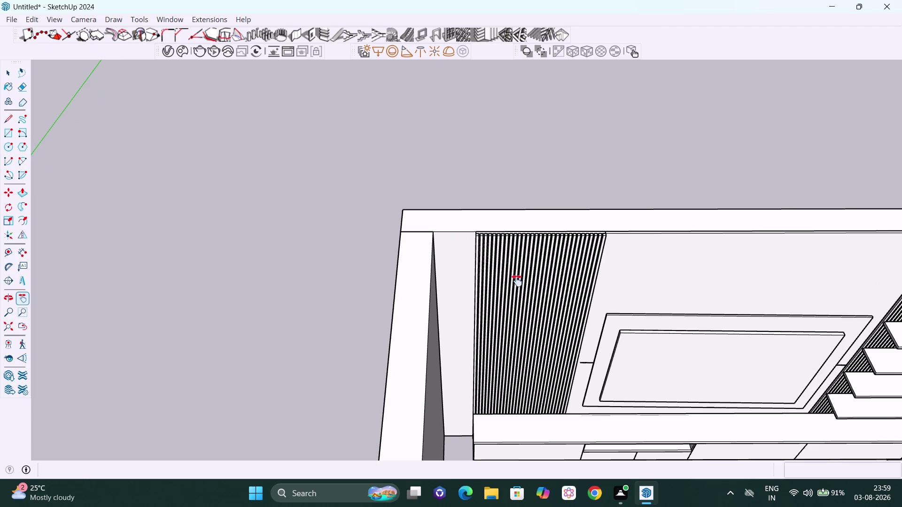
key(space)
middle_drag(504, 314, 584, 313)
scroll(up, 3)
scroll(up, 3)
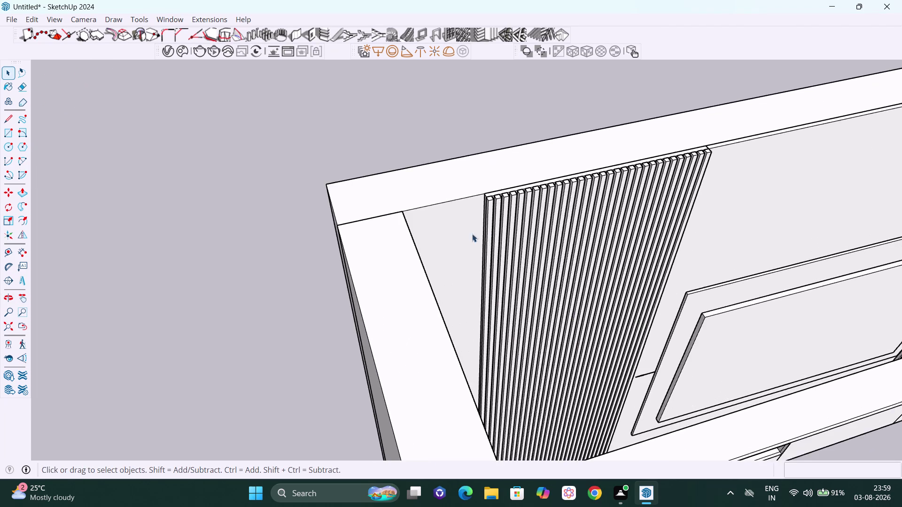
middle_drag(460, 250, 497, 298)
scroll(up, 3)
scroll(up, 3)
middle_drag(506, 303, 526, 309)
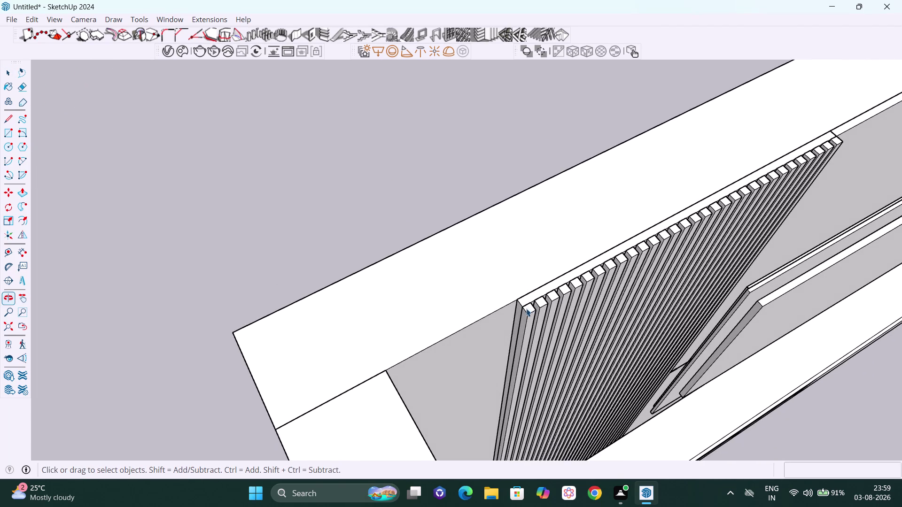
scroll(up, 3)
Open the wall and slatted panel groups and try extruding the panel's end face.
click(521, 309)
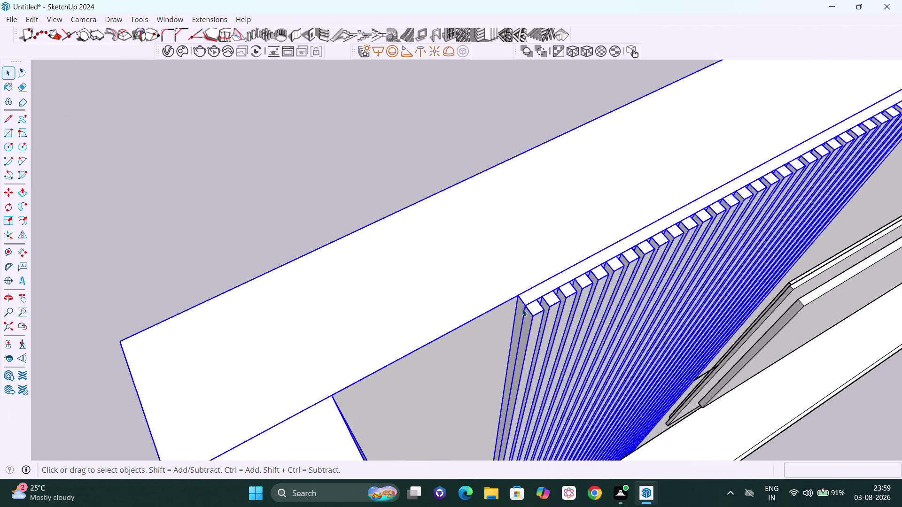
double_click(522, 309)
click(522, 308)
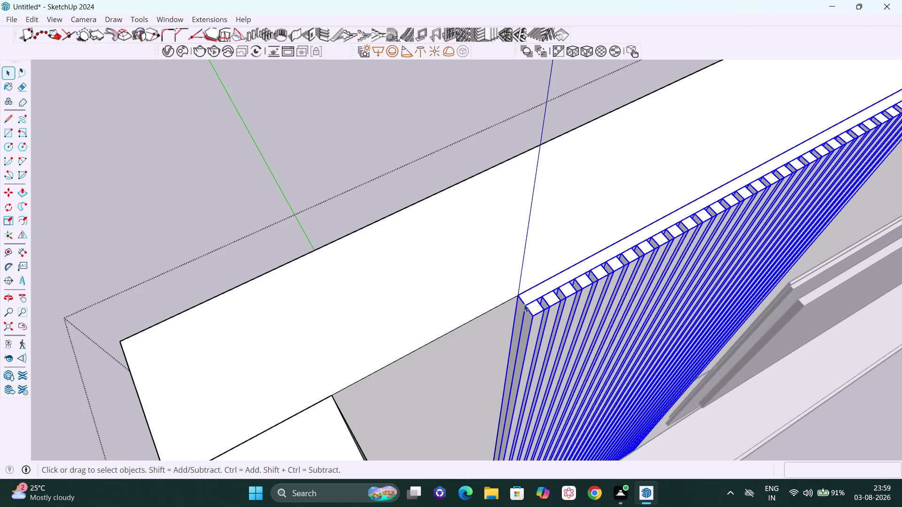
double_click(523, 304)
key(p)
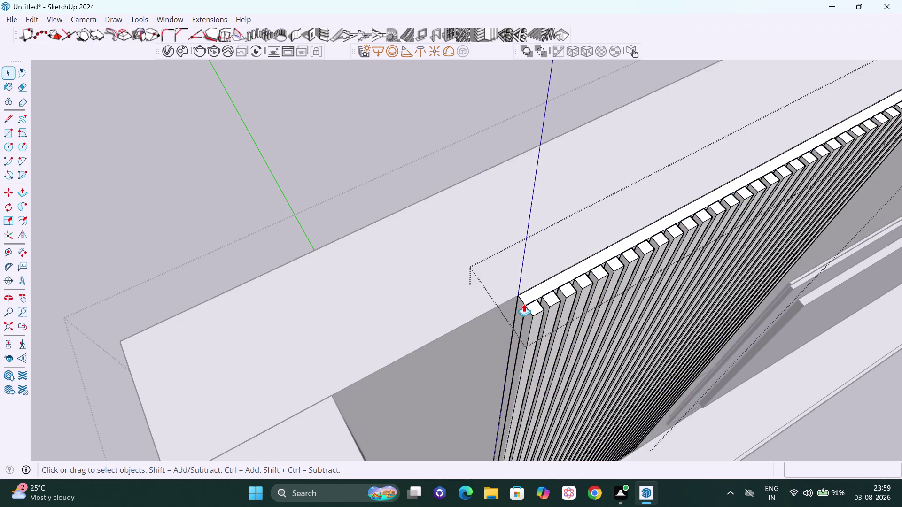
click(524, 305)
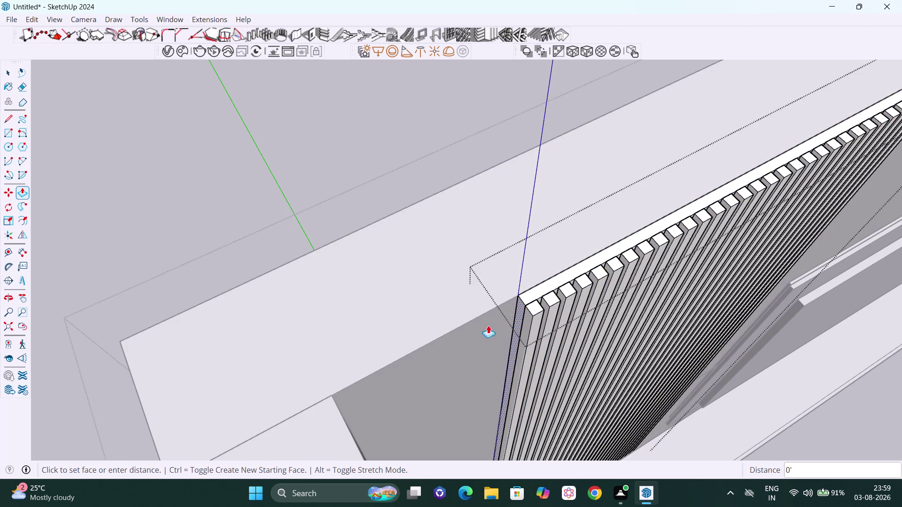
scroll(up, 3)
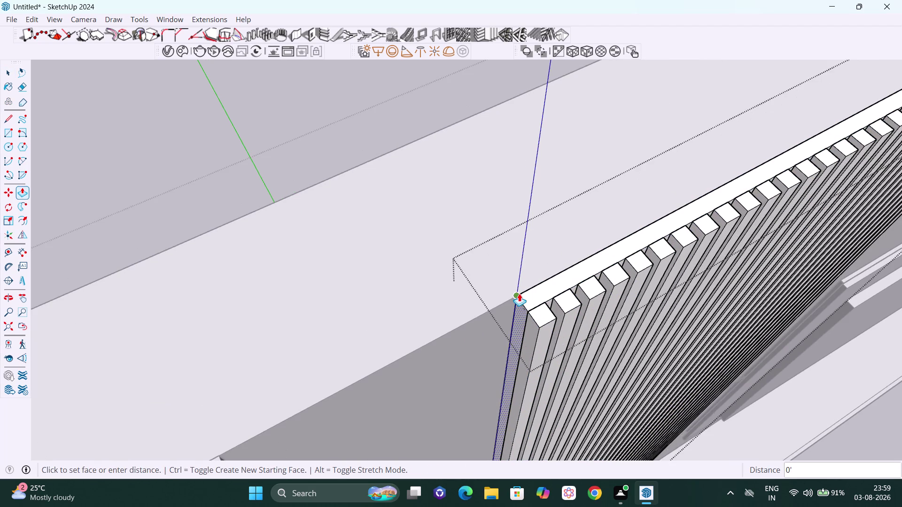
scroll(up, 3)
middle_drag(518, 324, 425, 302)
scroll(up, 3)
middle_drag(489, 316, 490, 315)
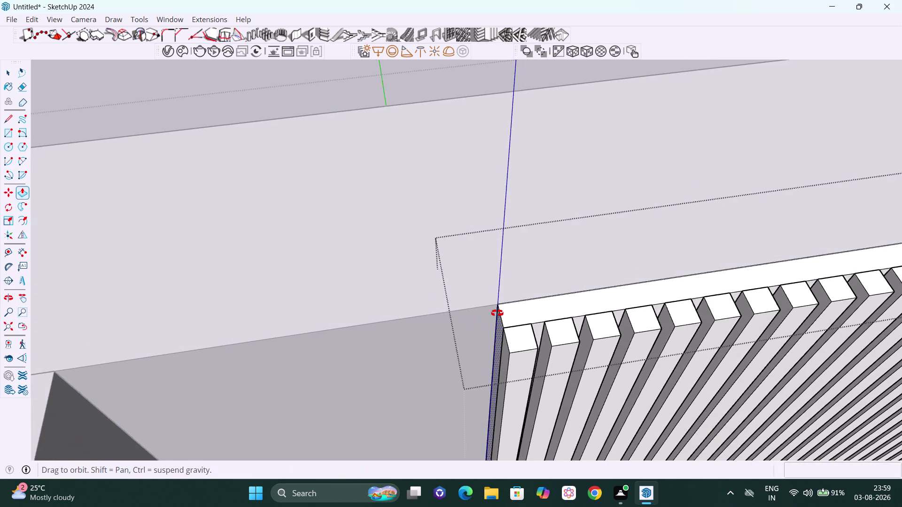
middle_drag(491, 316, 552, 284)
scroll(up, 3)
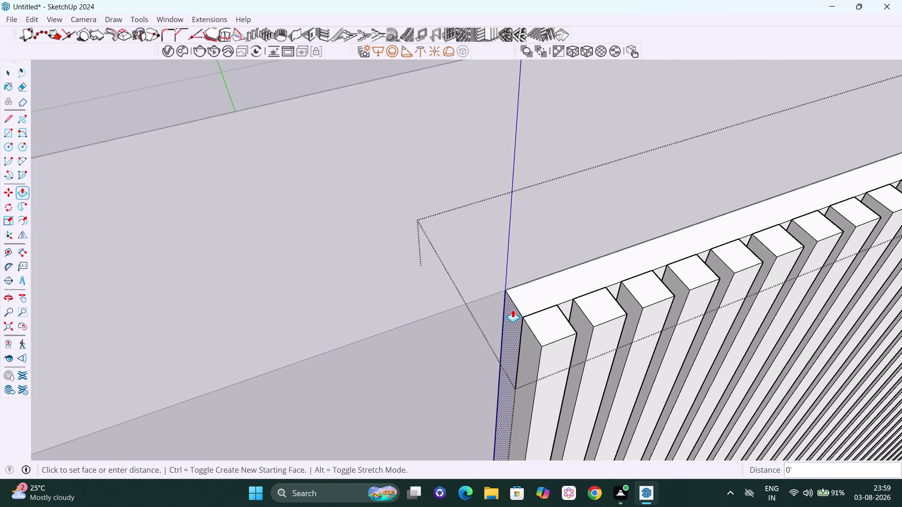
click(512, 310)
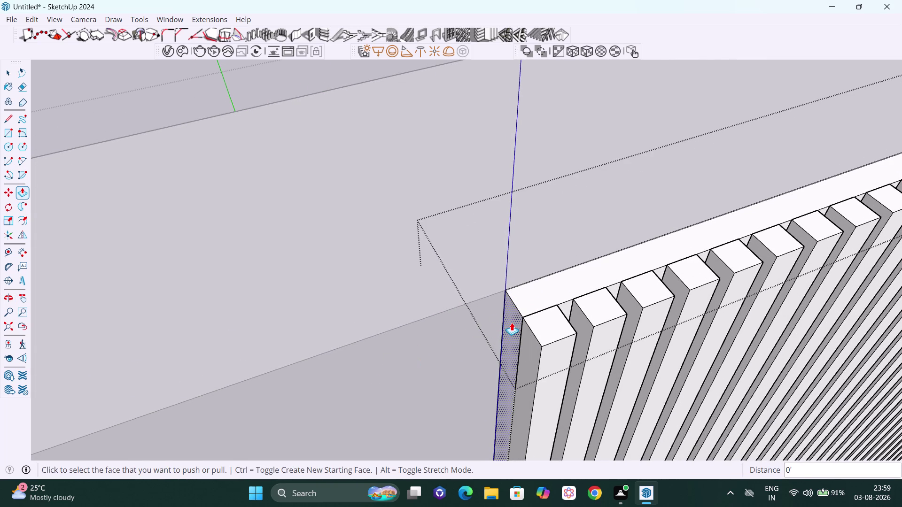
drag(511, 323, 400, 362)
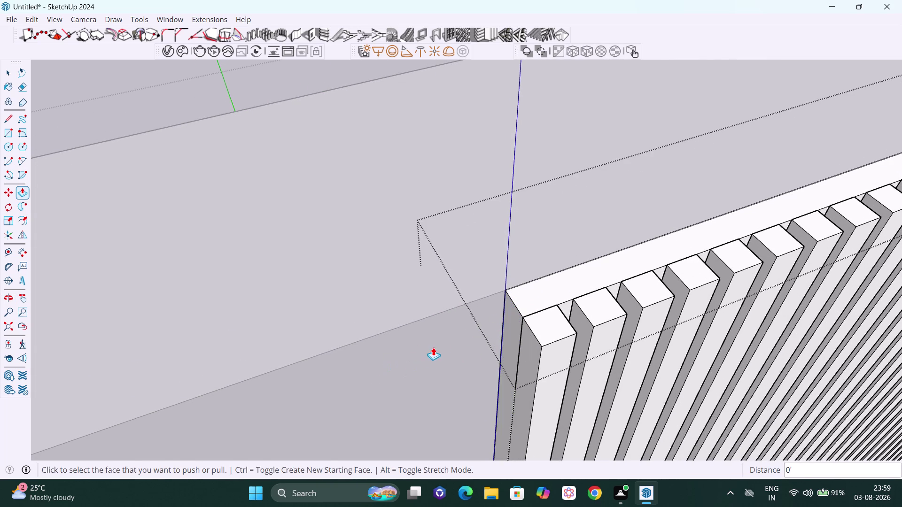
key(space)
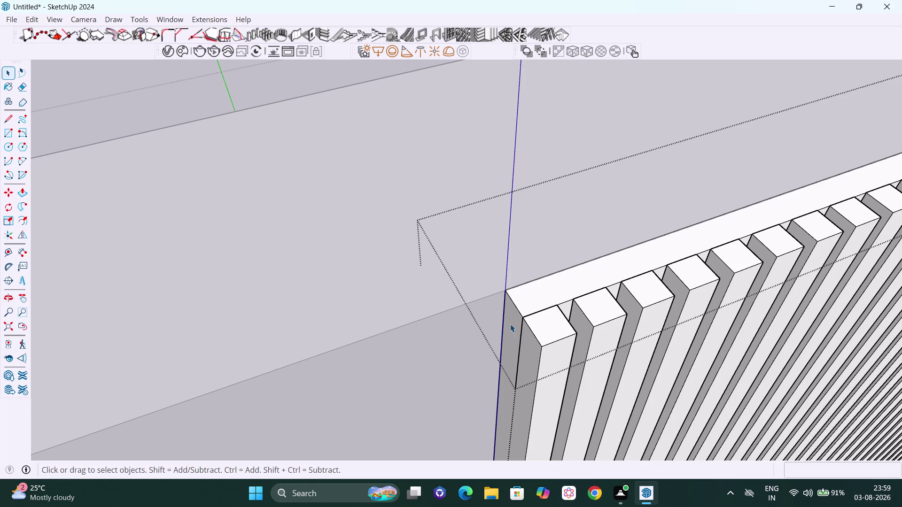
key(p)
drag(513, 317, 498, 318)
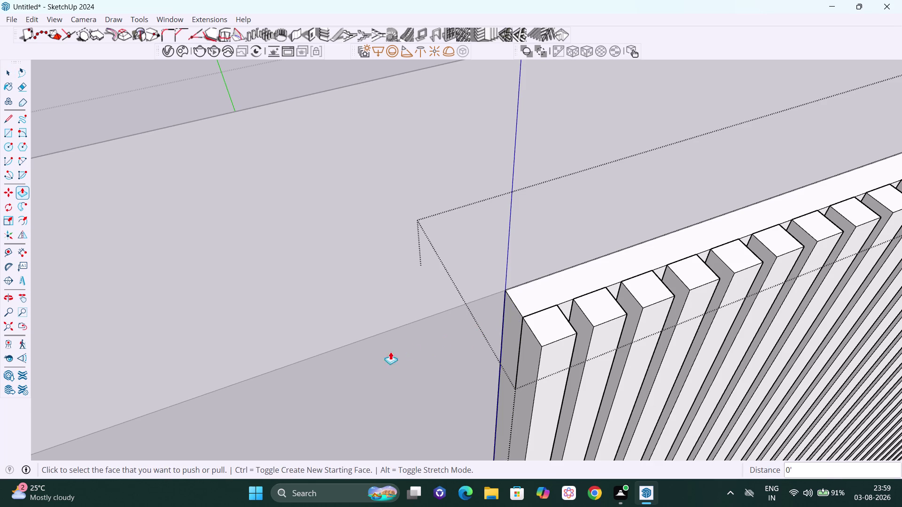
scroll(down, 3)
key(space)
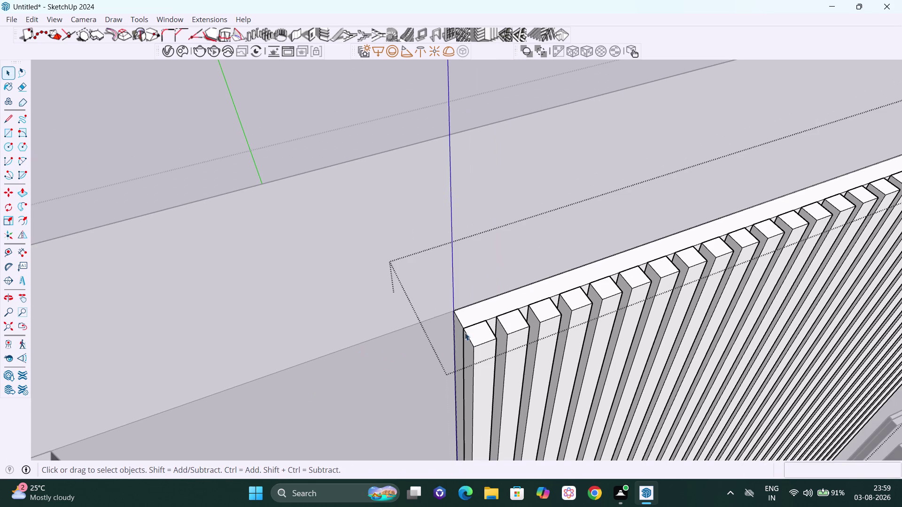
Push/Pull the panel's narrow end face to extend the backing board further left.
double_click(460, 330)
double_click(459, 330)
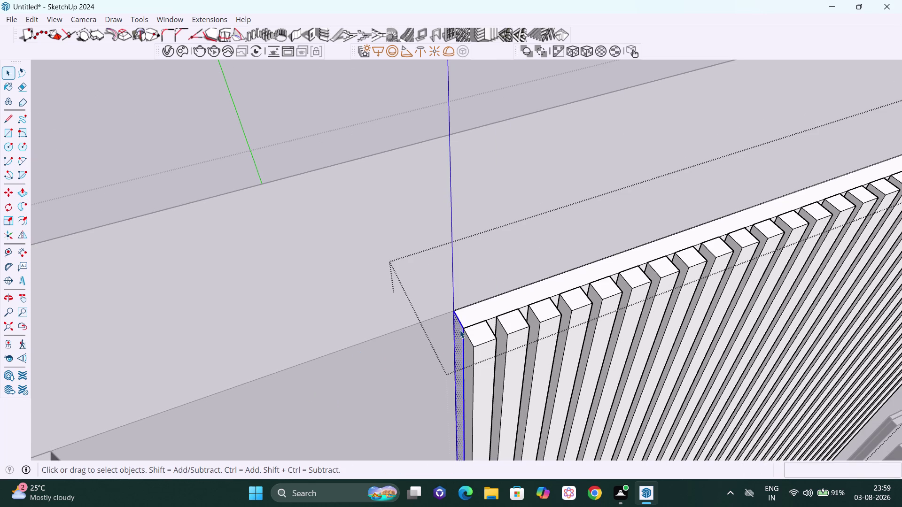
click(460, 330)
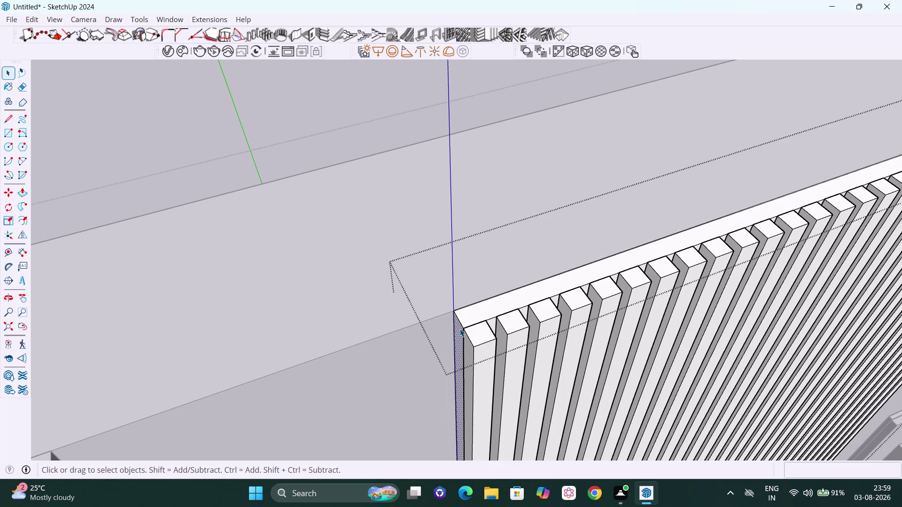
key(p)
click(459, 327)
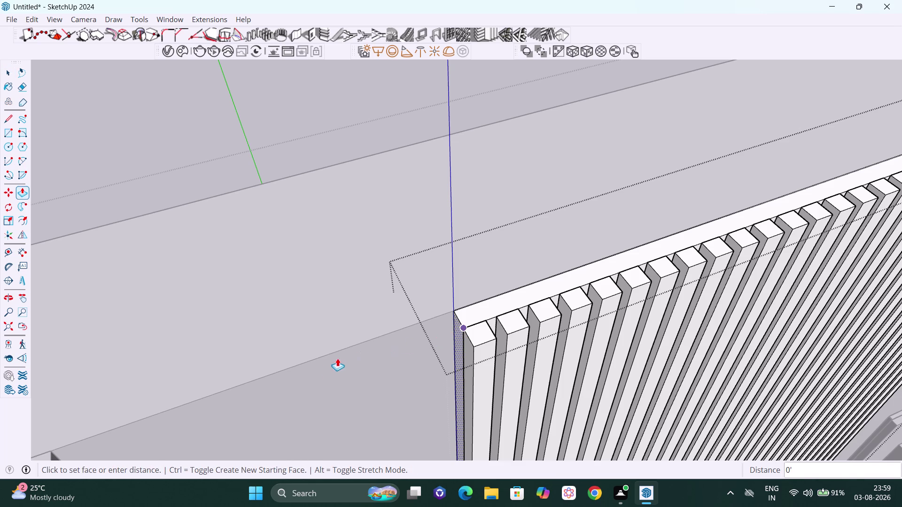
scroll(down, 3)
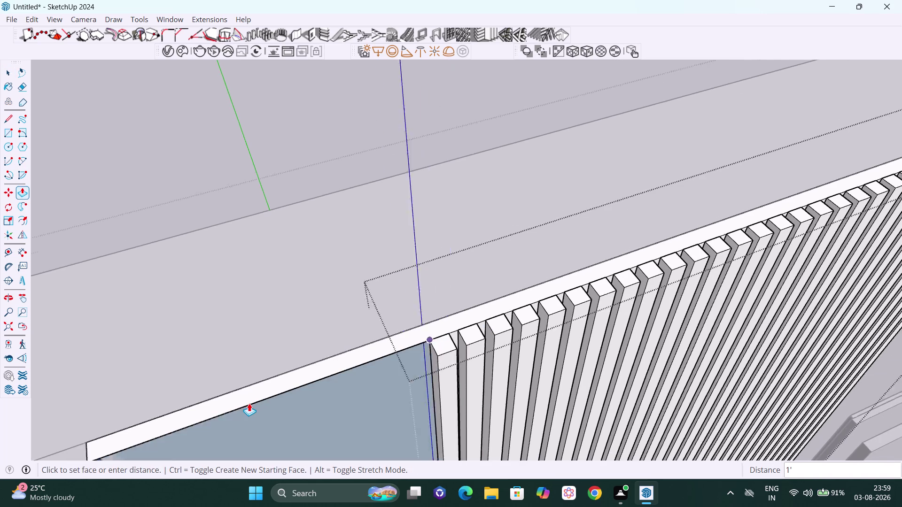
scroll(down, 3)
scroll(down, 3)
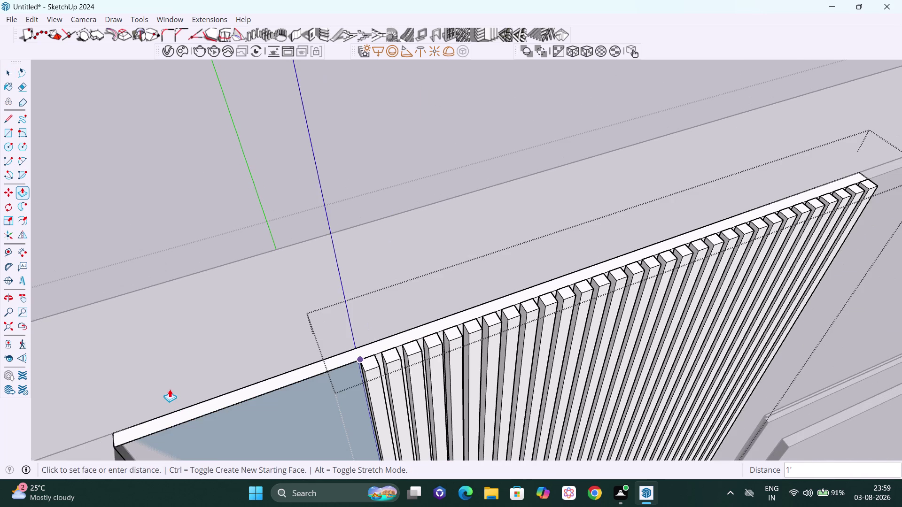
key(h)
drag(170, 384, 231, 287)
middle_drag(257, 349, 209, 359)
scroll(down, 3)
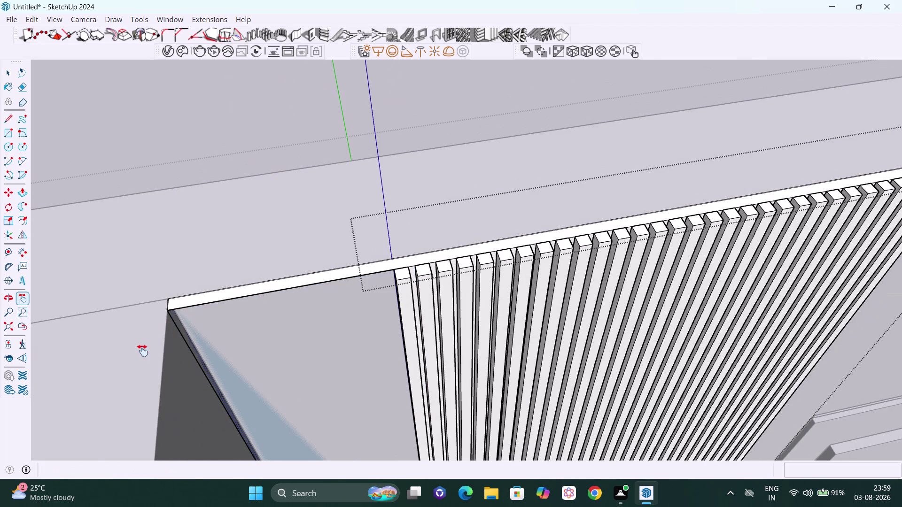
click(142, 351)
key(space)
scroll(down, 3)
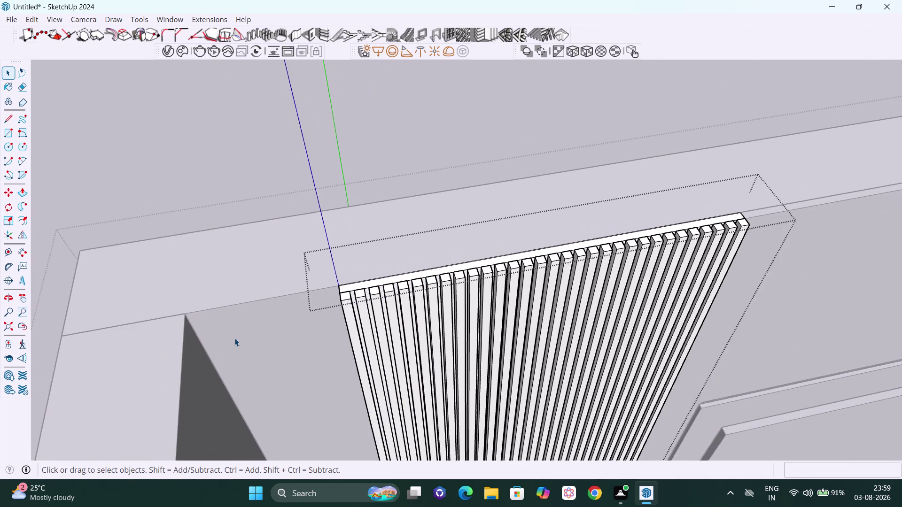
middle_drag(236, 337, 376, 301)
scroll(up, 3)
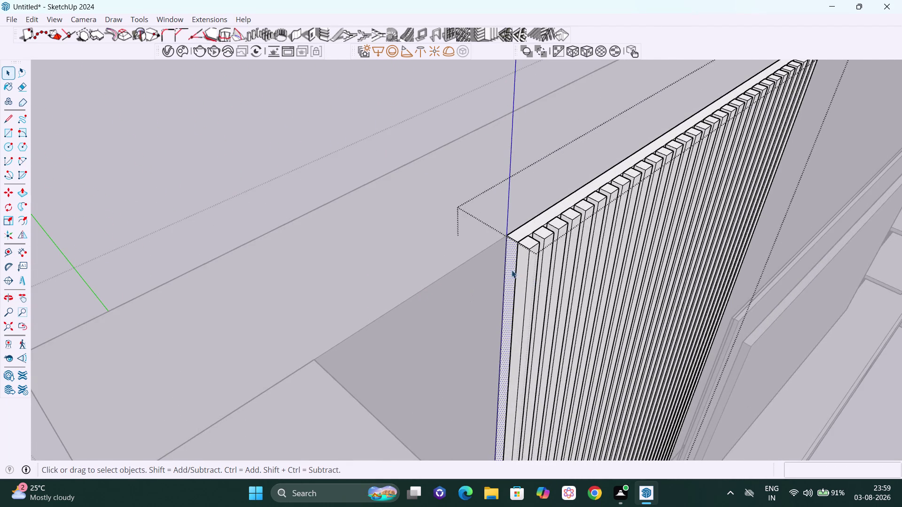
key(p)
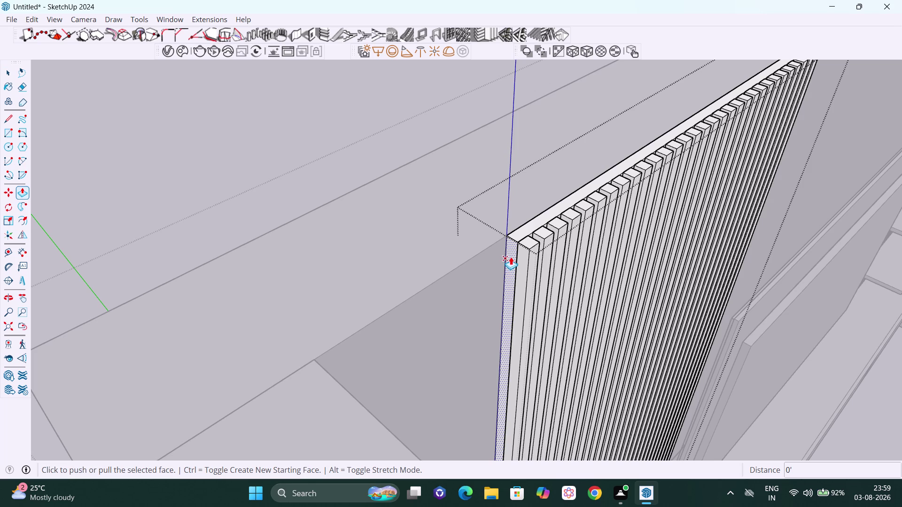
click(511, 256)
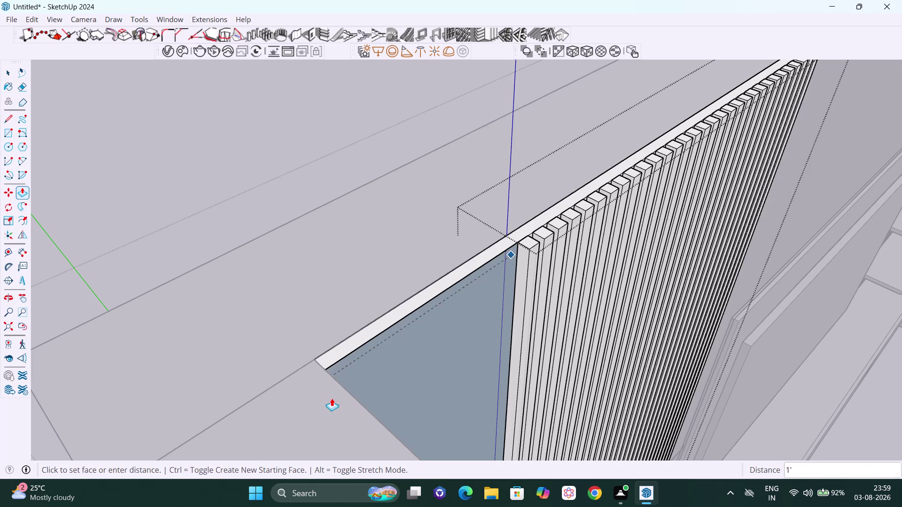
click(332, 398)
scroll(down, 3)
middle_drag(496, 309, 412, 310)
key(space)
scroll(up, 3)
Copy the edge slat to the panel's left end and array it with /9.
click(419, 277)
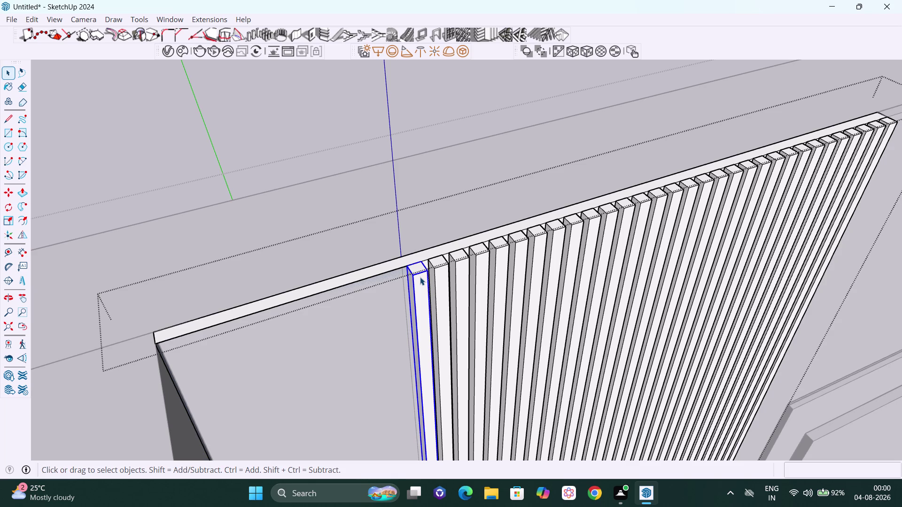
key(m)
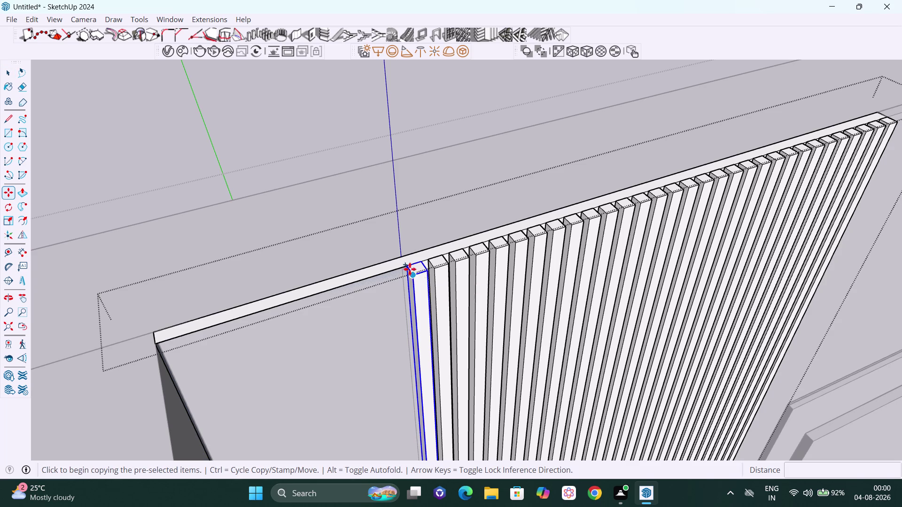
click(408, 265)
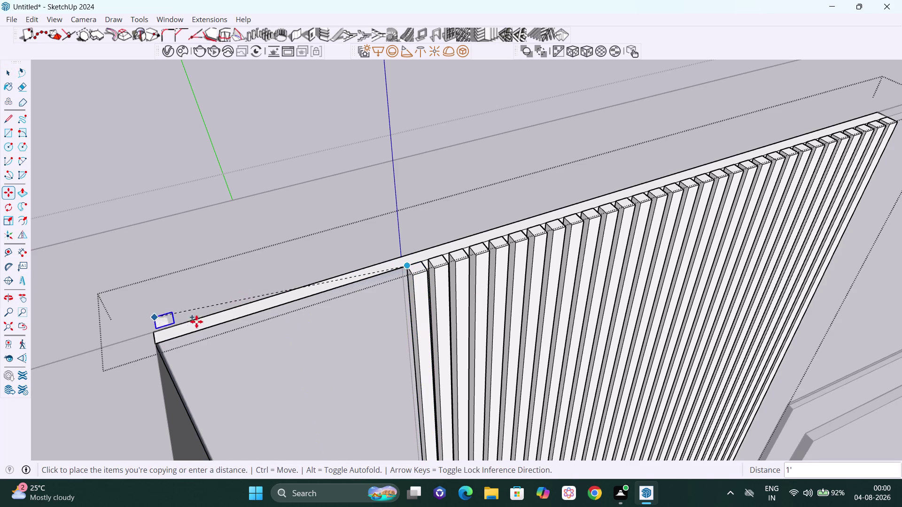
click(157, 344)
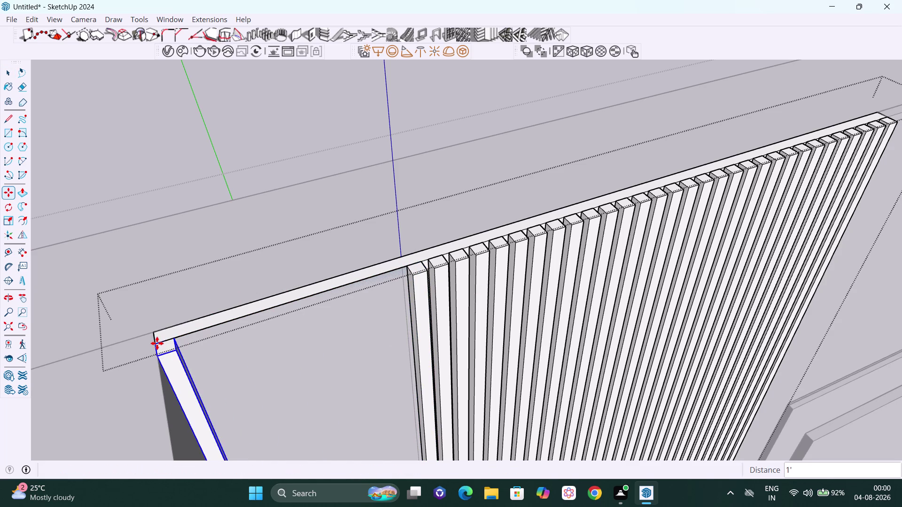
text(/9)
key(Return)
key(space)
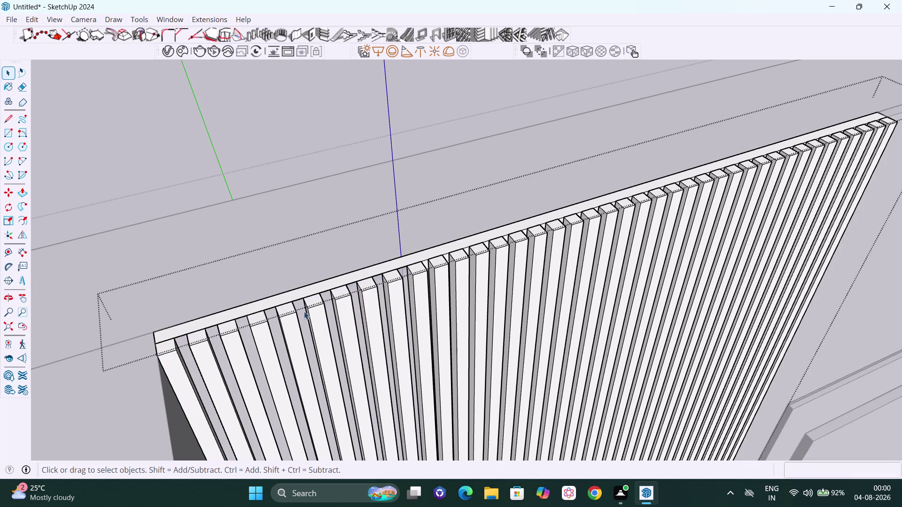
scroll(down, 3)
middle_drag(586, 308, 476, 275)
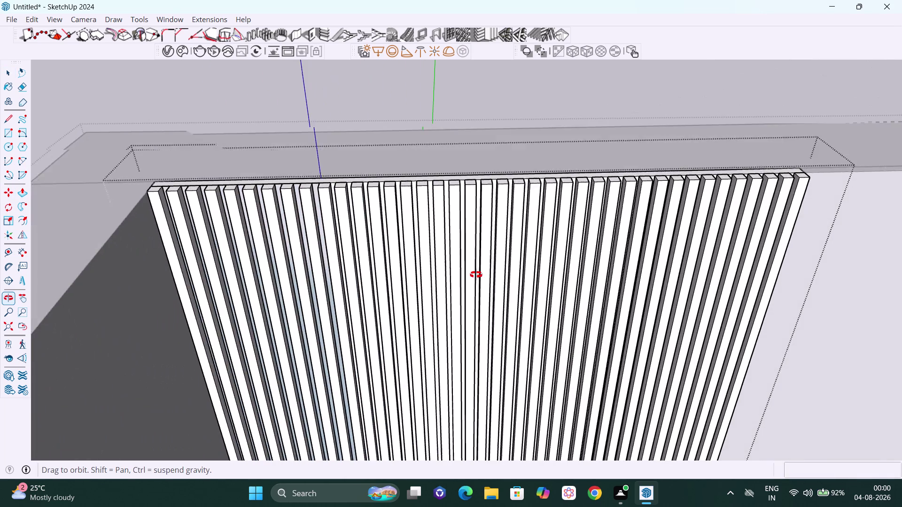
middle_drag(475, 275, 477, 302)
click(543, 112)
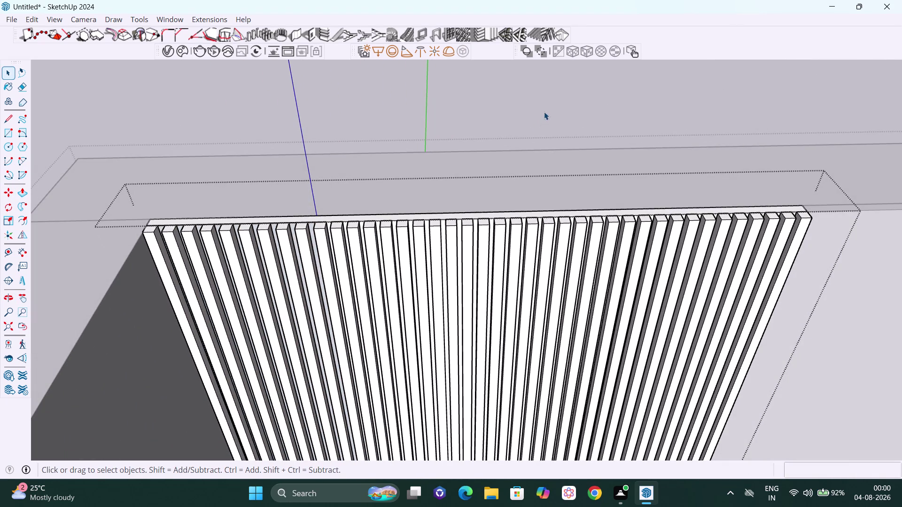
middle_drag(377, 231, 466, 145)
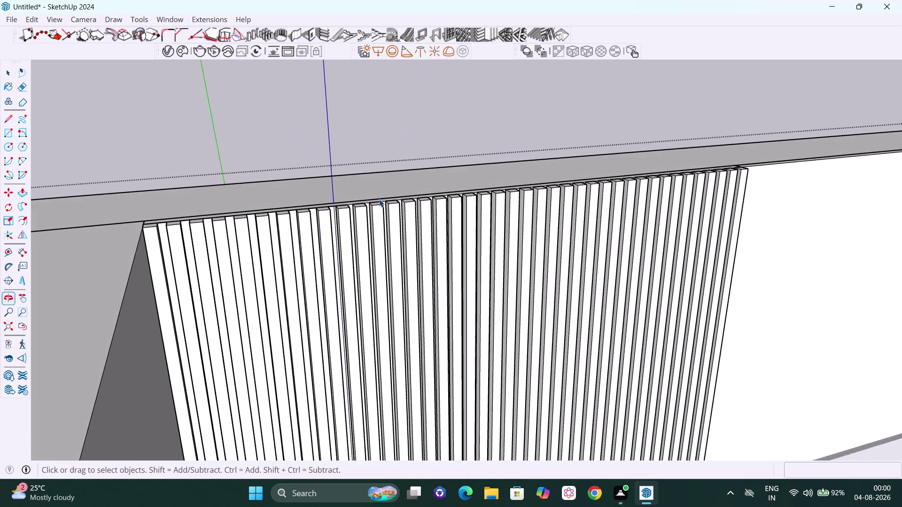
scroll(up, 3)
scroll(up, 3)
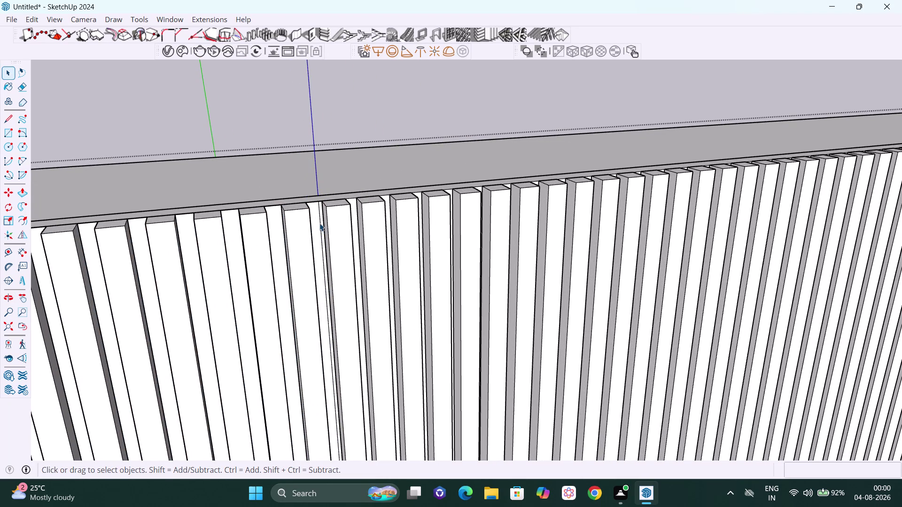
click(319, 223)
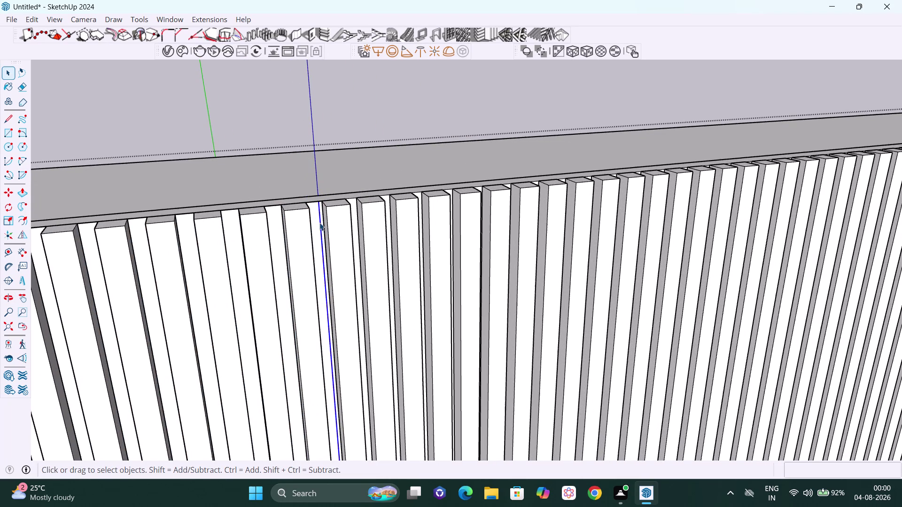
key(Delete)
scroll(up, 3)
scroll(up, 3)
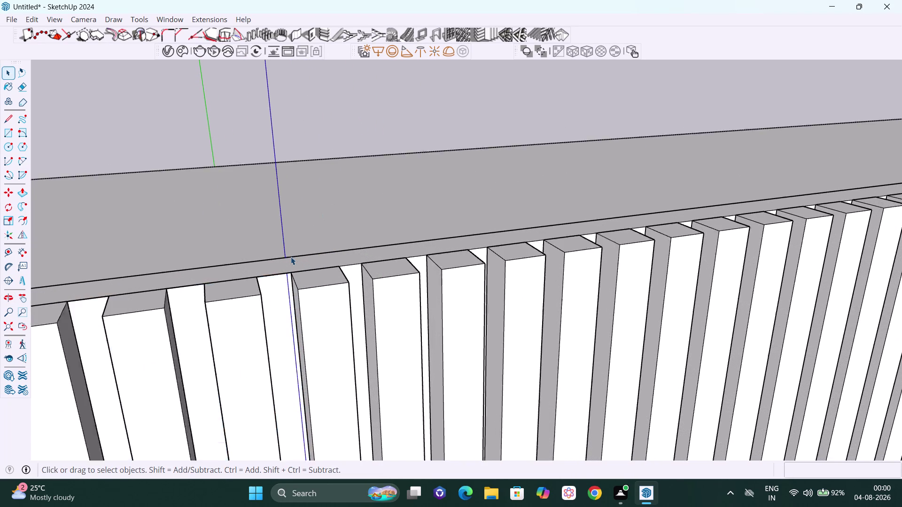
scroll(up, 3)
middle_drag(282, 320, 303, 316)
scroll(up, 3)
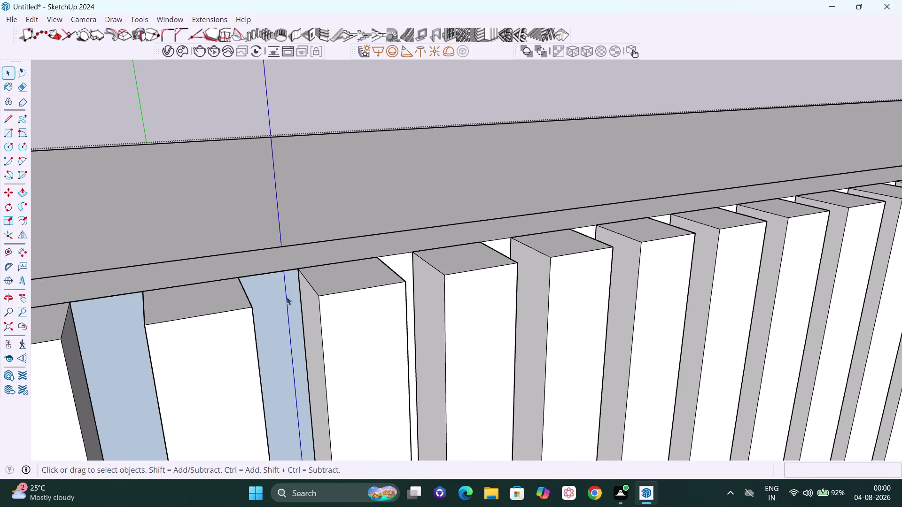
click(285, 296)
double_click(285, 296)
click(285, 296)
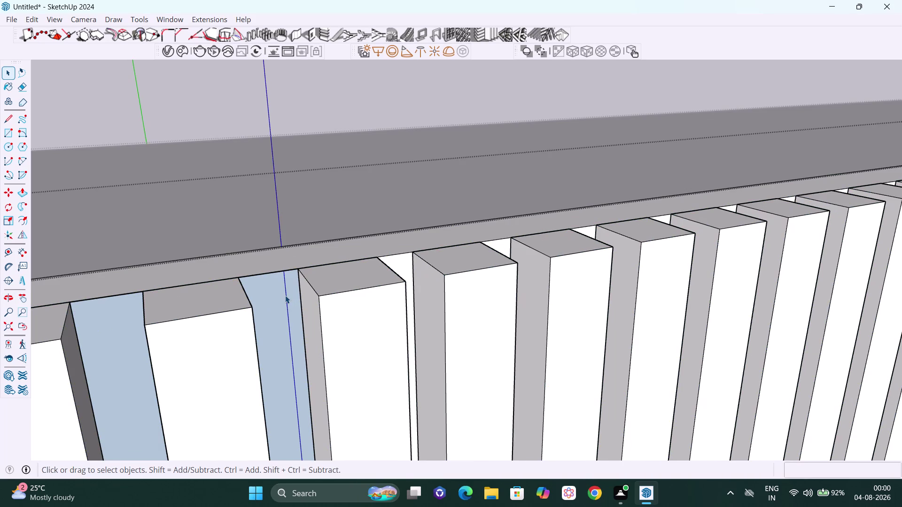
double_click(284, 296)
click(287, 300)
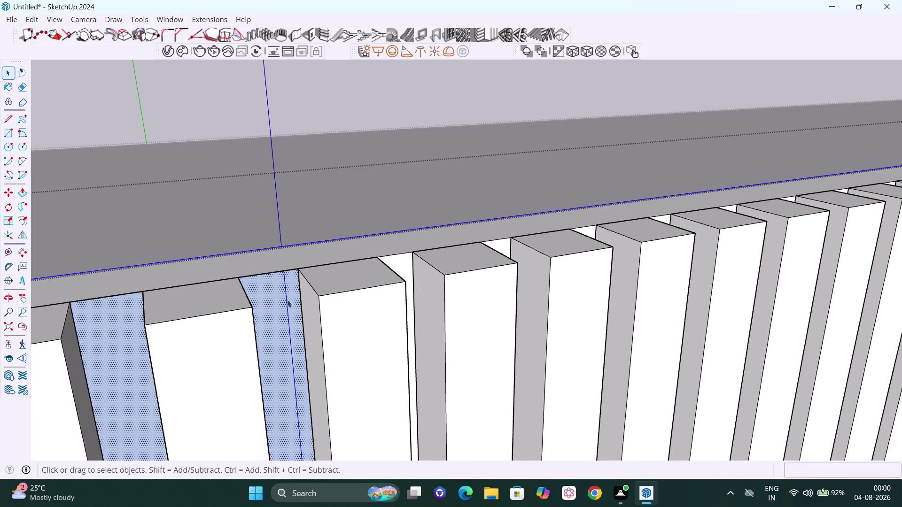
key(Delete)
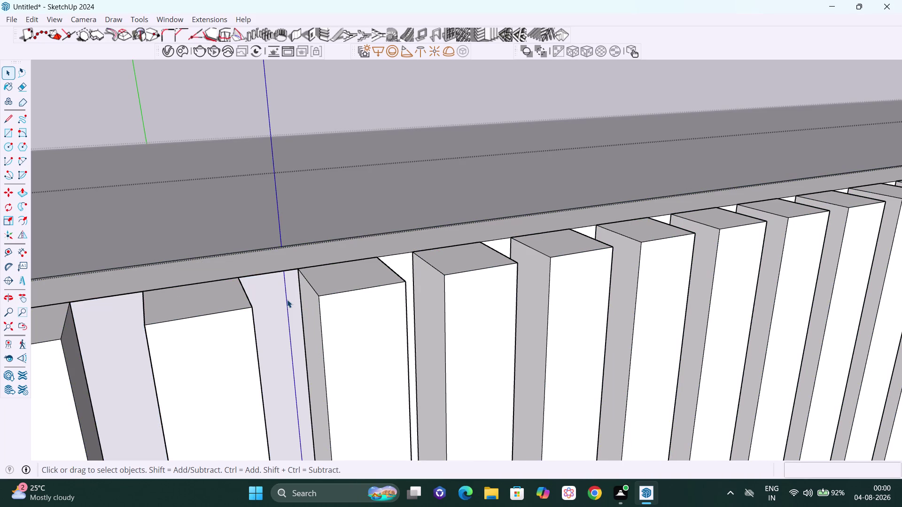
scroll(down, 3)
scroll(down, 3)
scroll(down, 3)
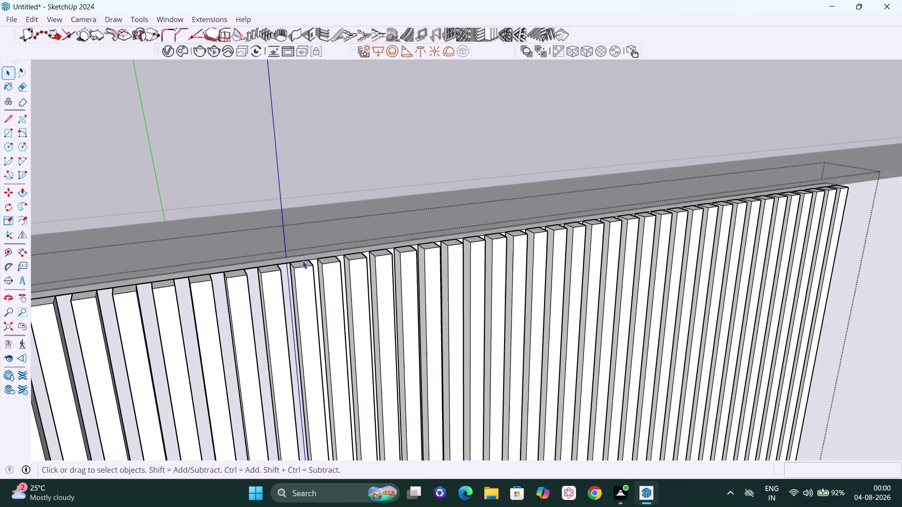
scroll(down, 3)
scroll(down, 3)
click(377, 179)
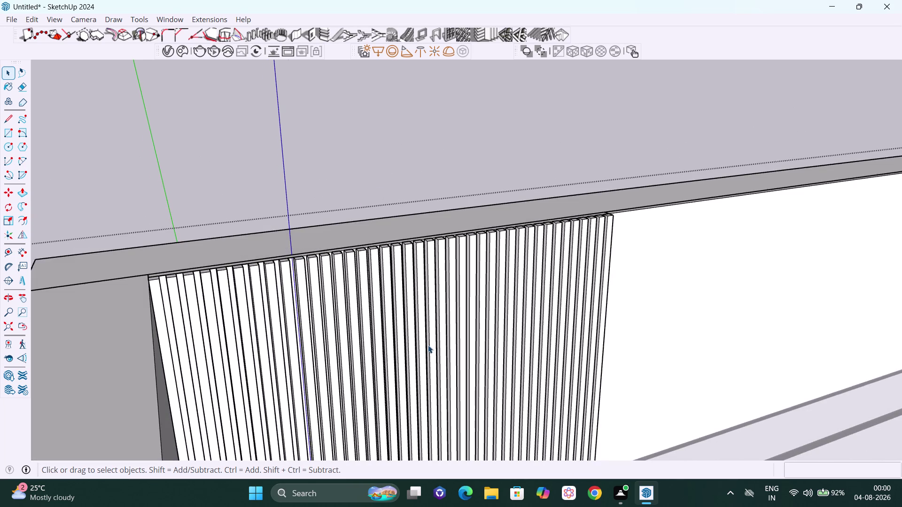
scroll(down, 3)
middle_drag(414, 350, 317, 331)
scroll(up, 3)
scroll(up, 3)
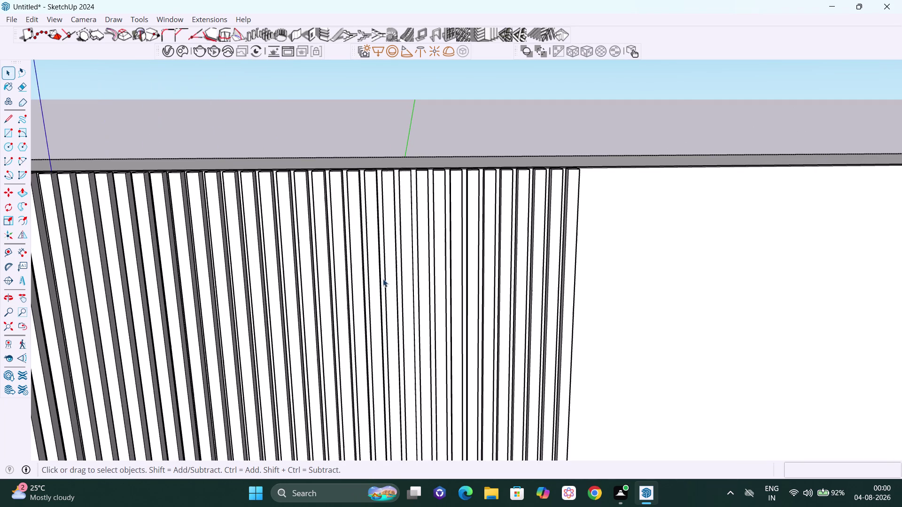
key(h)
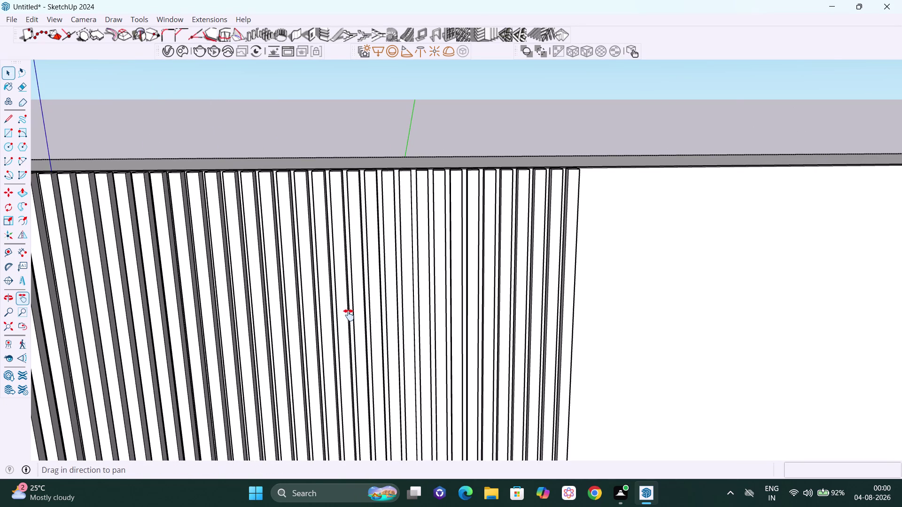
drag(348, 315, 596, 301)
scroll(down, 3)
scroll(down, 3)
drag(603, 317, 480, 230)
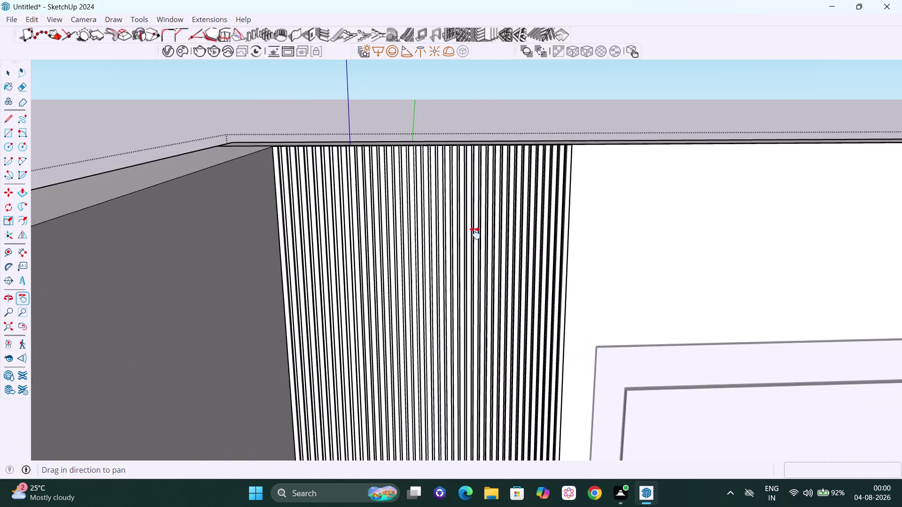
scroll(down, 3)
scroll(down, 3)
scroll(down, 3)
middle_drag(595, 396, 593, 401)
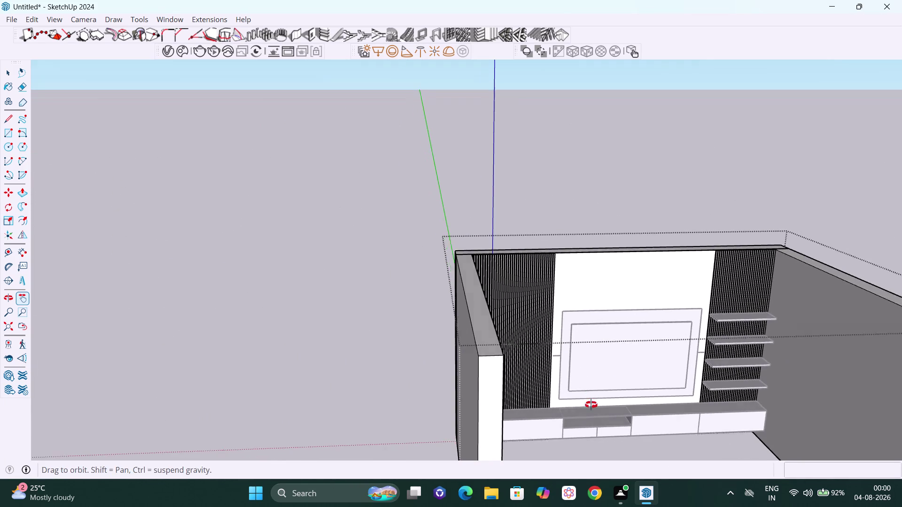
middle_drag(592, 401, 588, 415)
drag(563, 393, 429, 291)
scroll(down, 3)
middle_drag(489, 317, 482, 367)
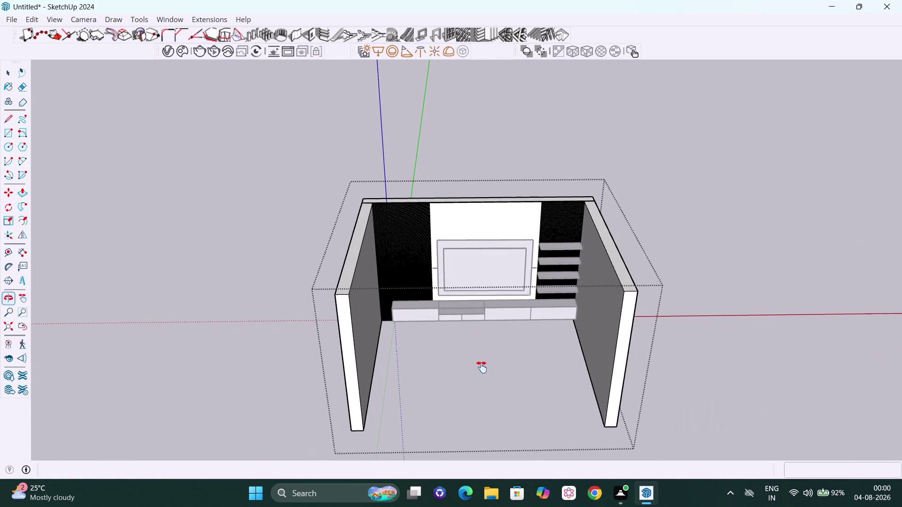
key(space)
click(712, 250)
middle_drag(579, 257, 527, 256)
scroll(up, 3)
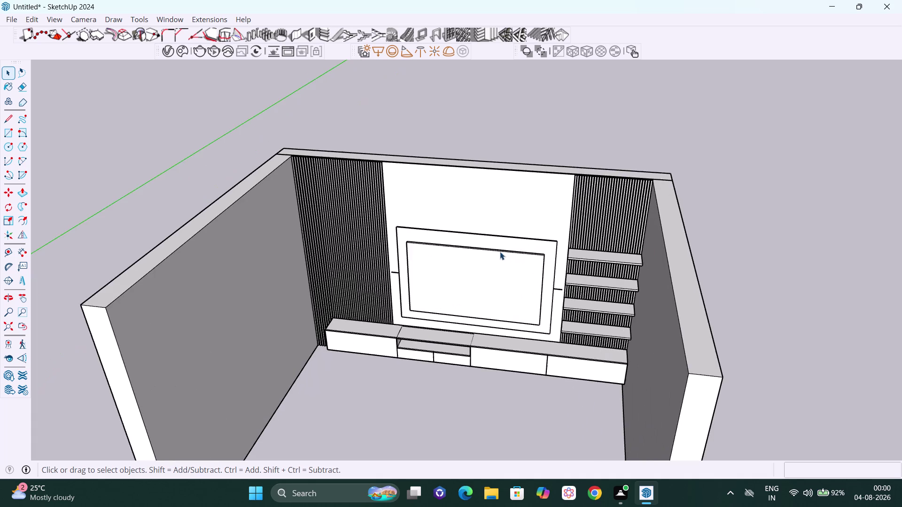
scroll(up, 3)
scroll(down, 3)
middle_drag(532, 327, 614, 229)
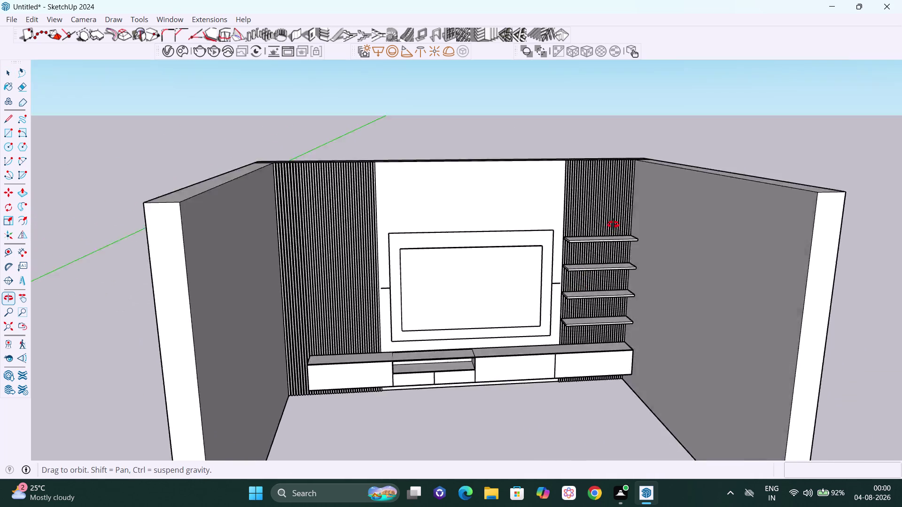
middle_drag(613, 230, 573, 195)
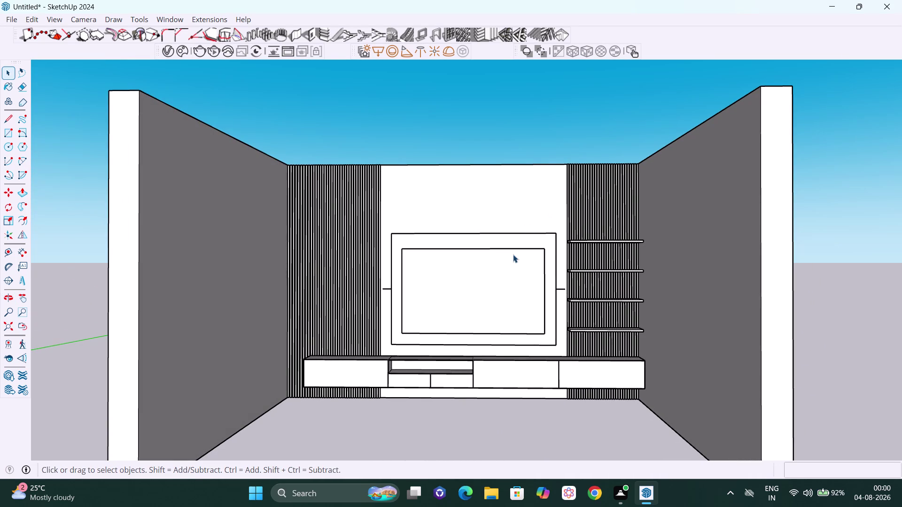
middle_drag(513, 252, 504, 289)
scroll(down, 3)
scroll(down, 3)
middle_drag(513, 290, 511, 296)
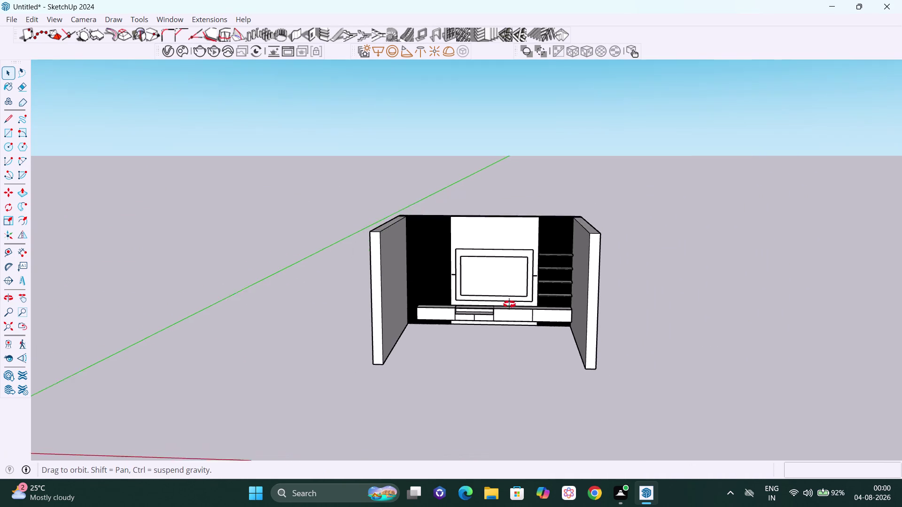
middle_drag(511, 296, 511, 372)
middle_drag(492, 265, 492, 295)
scroll(up, 3)
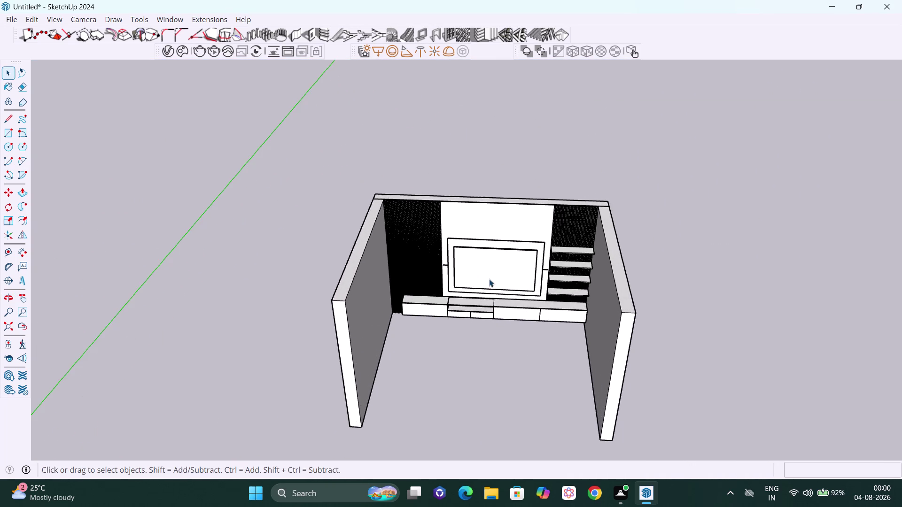
middle_drag(489, 279, 514, 336)
Group the room geometry and draw a rectangle across the tops of the walls.
right_click(728, 170)
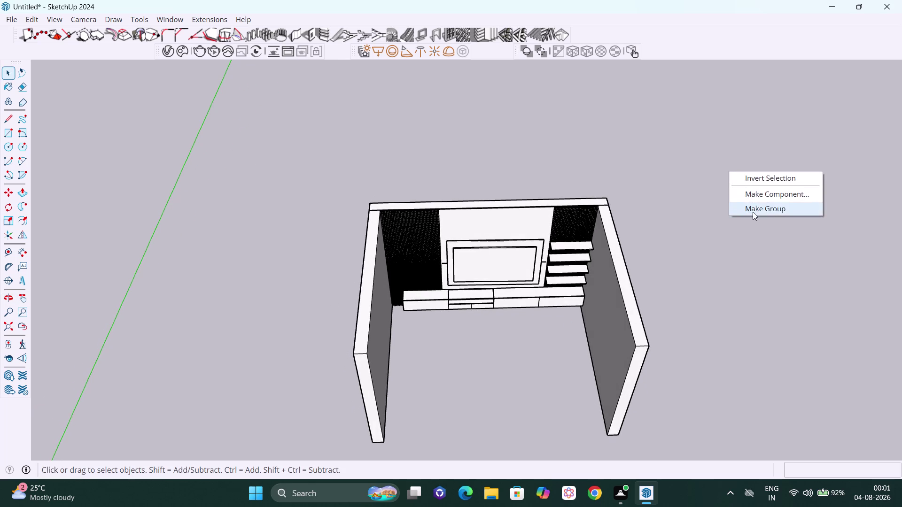
click(754, 215)
key(r)
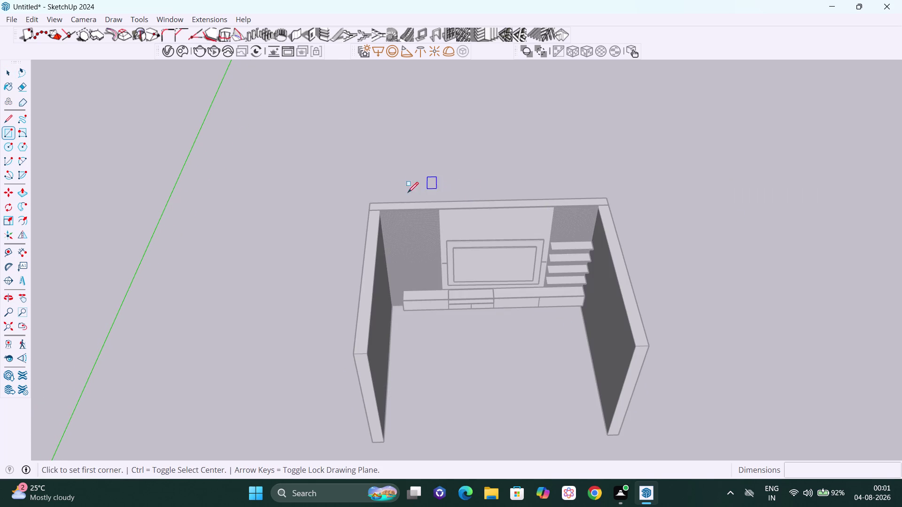
click(373, 203)
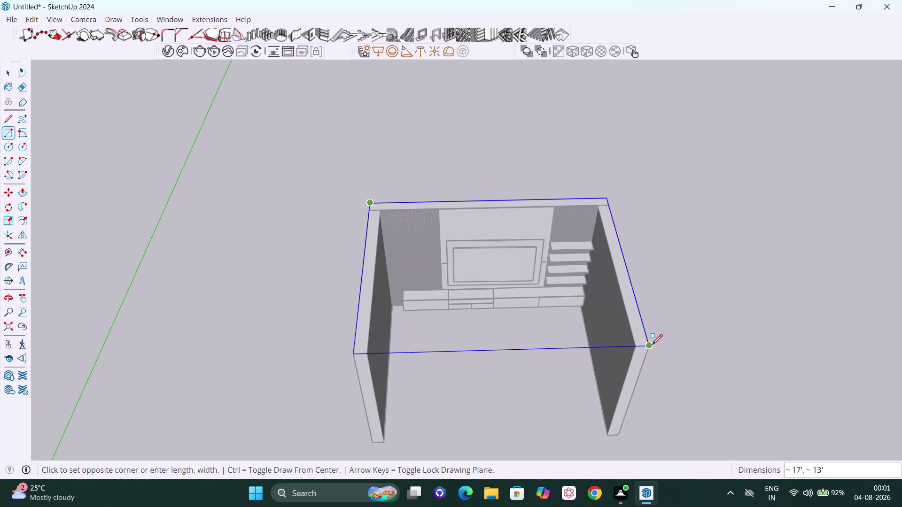
click(652, 345)
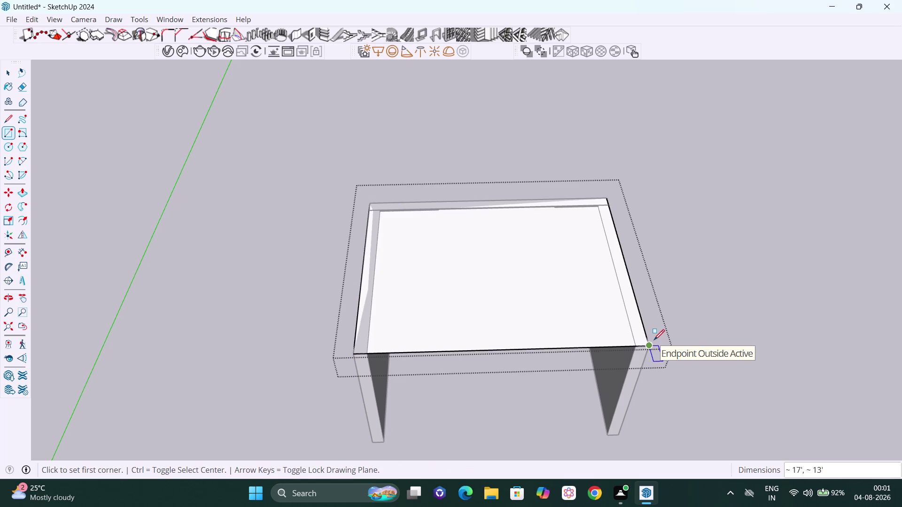
Push/Pull the new top face by 150, then undo the oversized extrusion.
key(p)
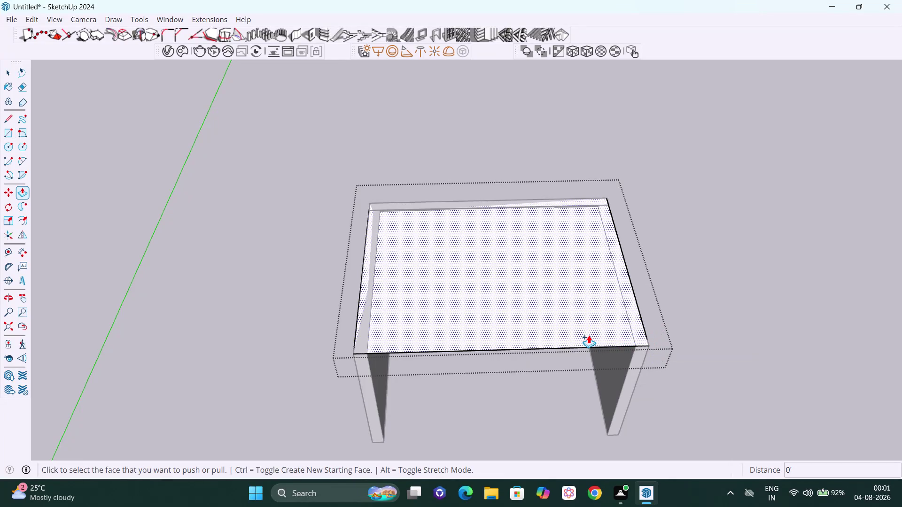
click(588, 335)
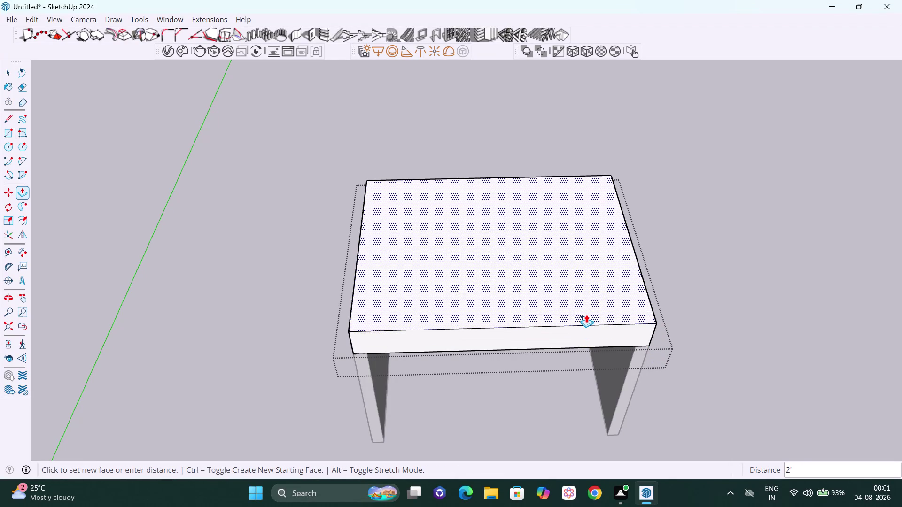
text(150)
key(Return)
scroll(down, 3)
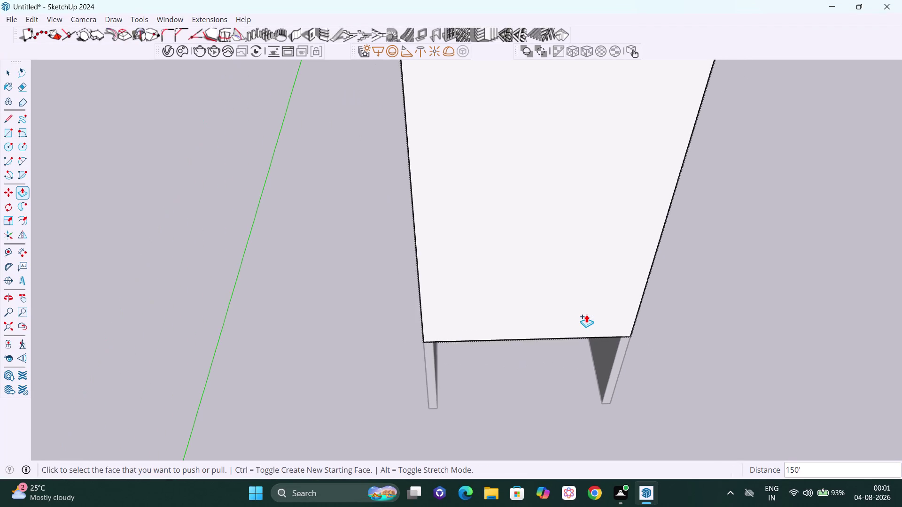
scroll(down, 3)
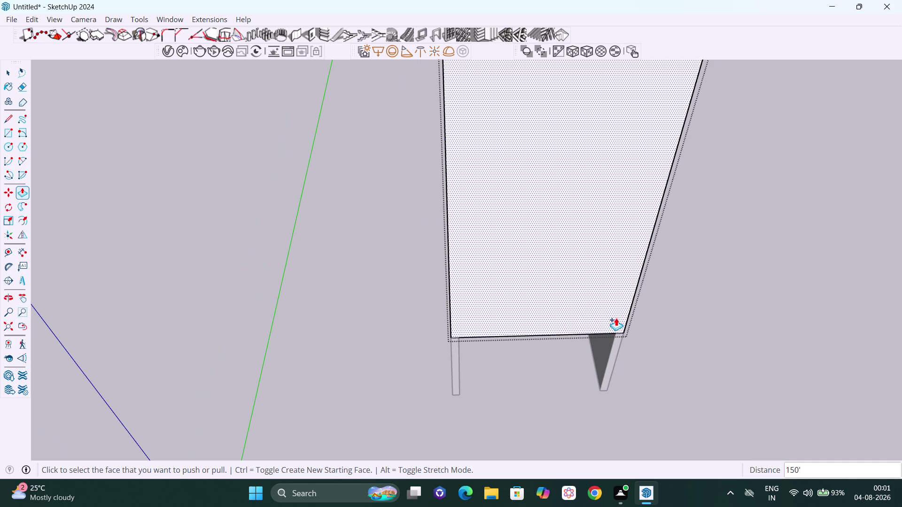
key(ctrl+z)
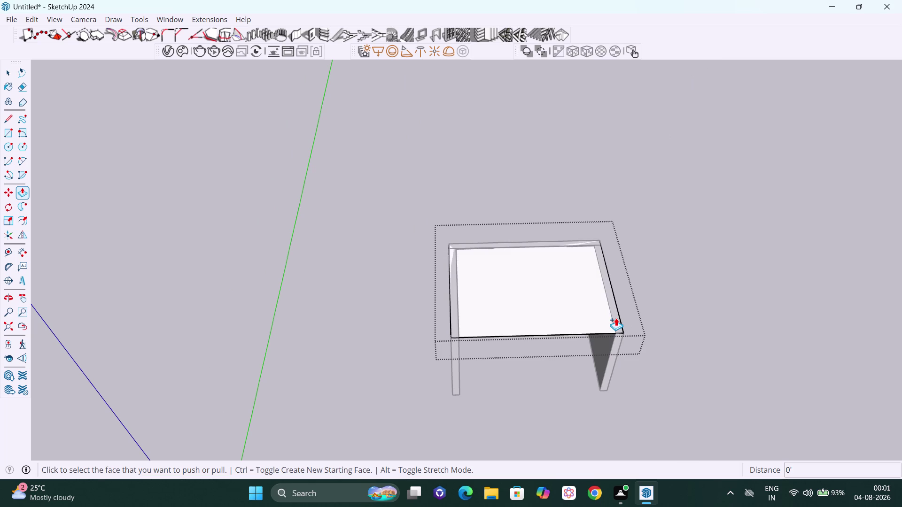
key(BackSpace)
text(150)
key(space)
click(677, 289)
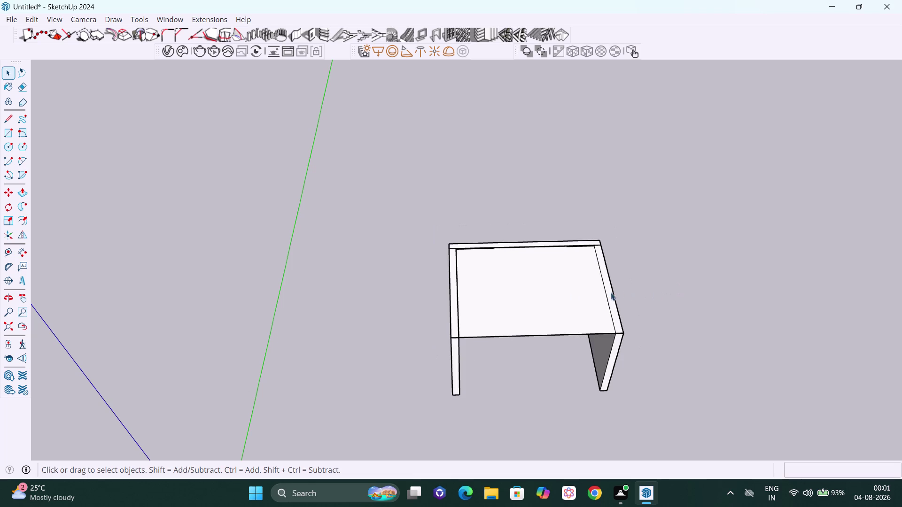
click(174, 18)
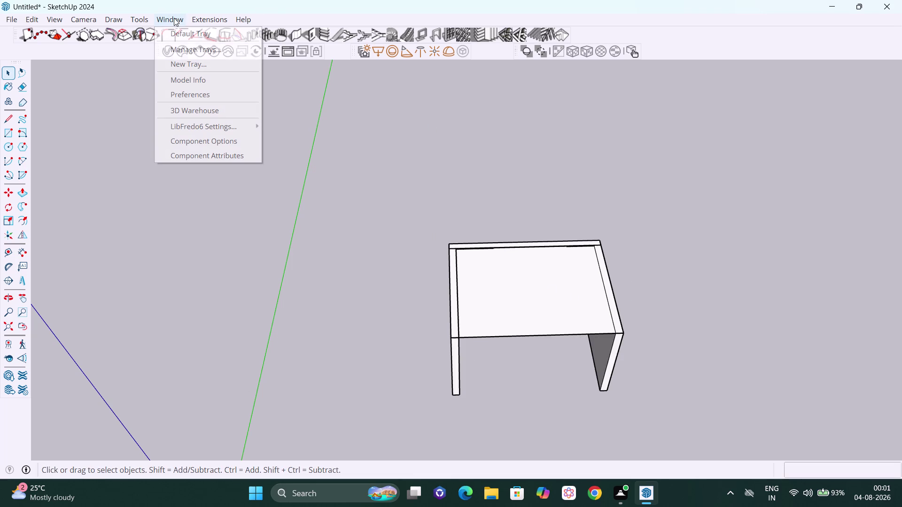
In Model Info, change the length units to Inches and close the dialog.
click(196, 77)
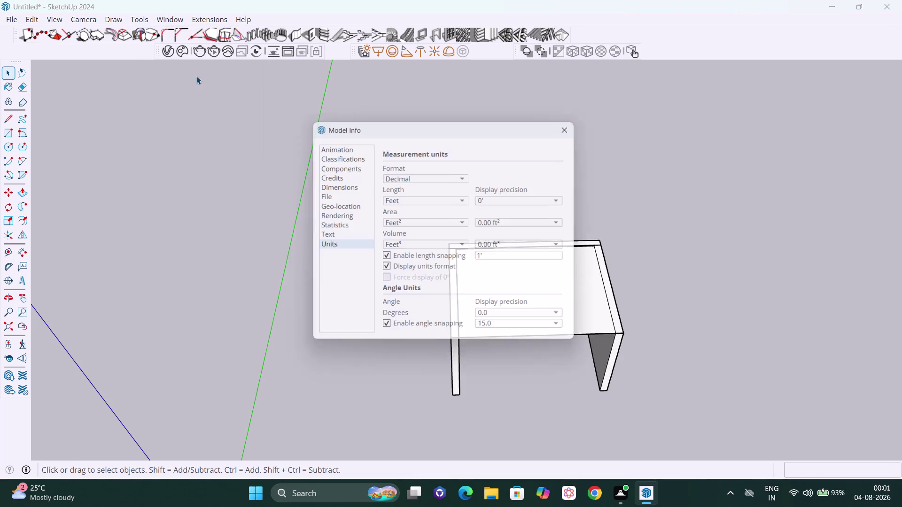
click(451, 199)
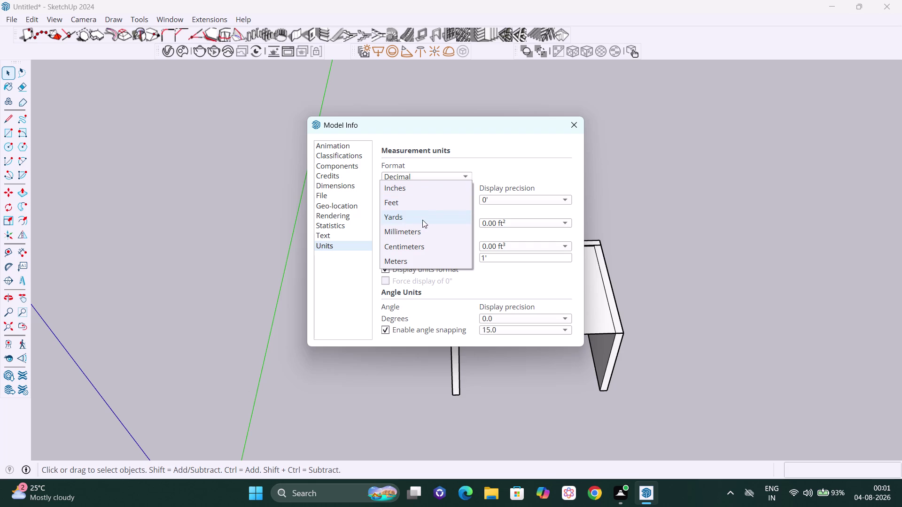
click(424, 191)
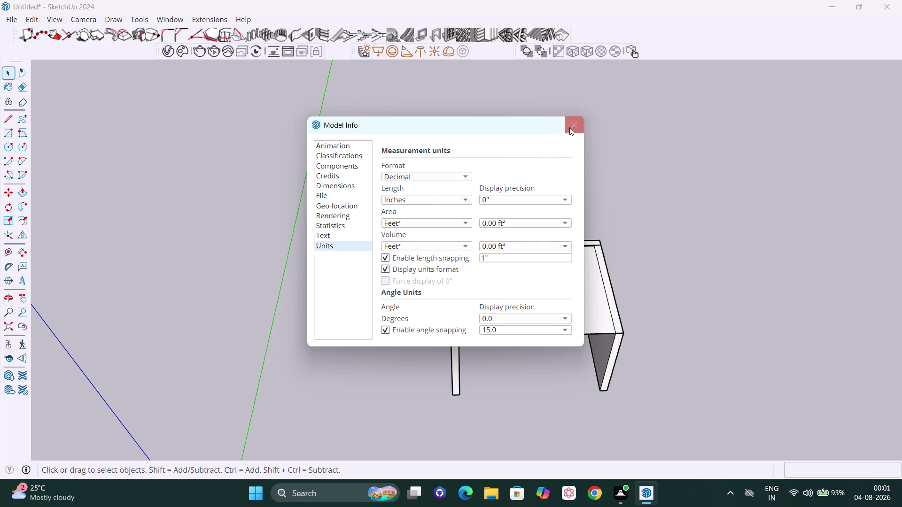
click(569, 127)
Select the top face with its edges, clear the selection, and undo twice.
scroll(up, 3)
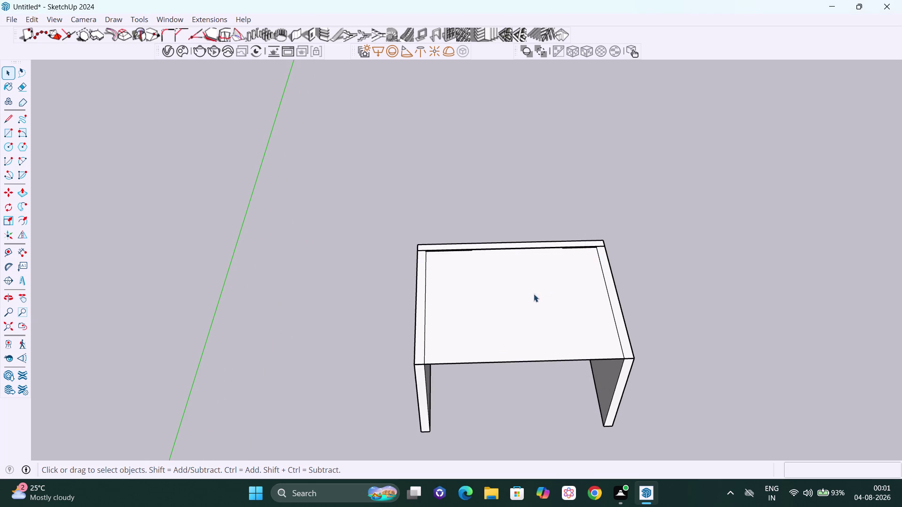
click(499, 297)
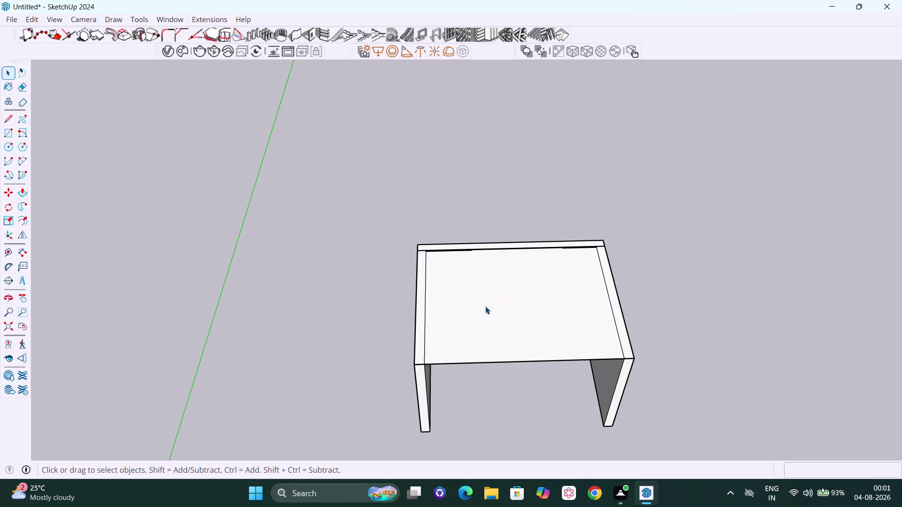
double_click(485, 306)
click(485, 307)
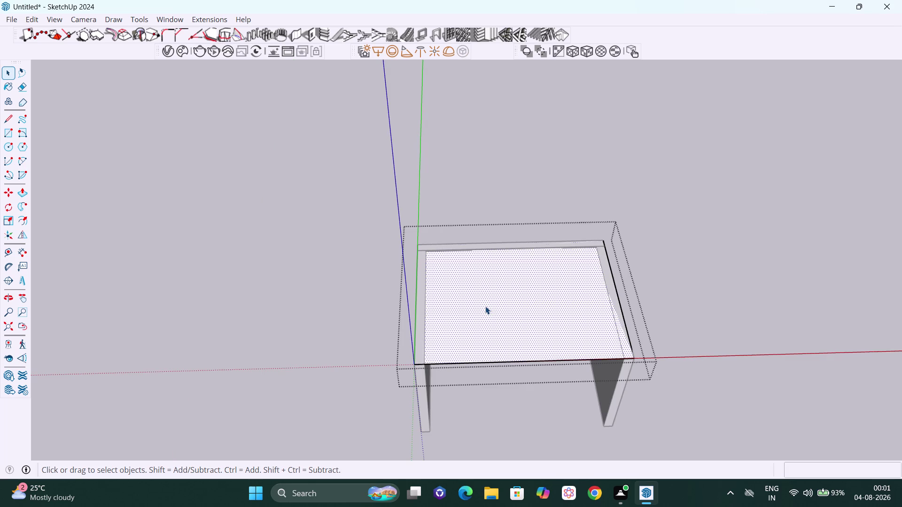
click(746, 299)
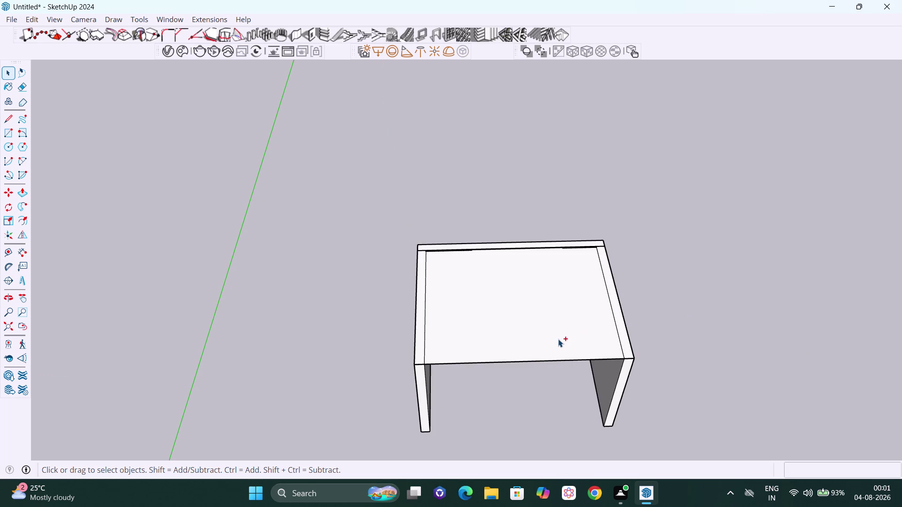
key(ctrl+z)
key(ctrl+z)
Remove the flat top face and draw a new rectangle over the wall tops.
key(ctrl+z)
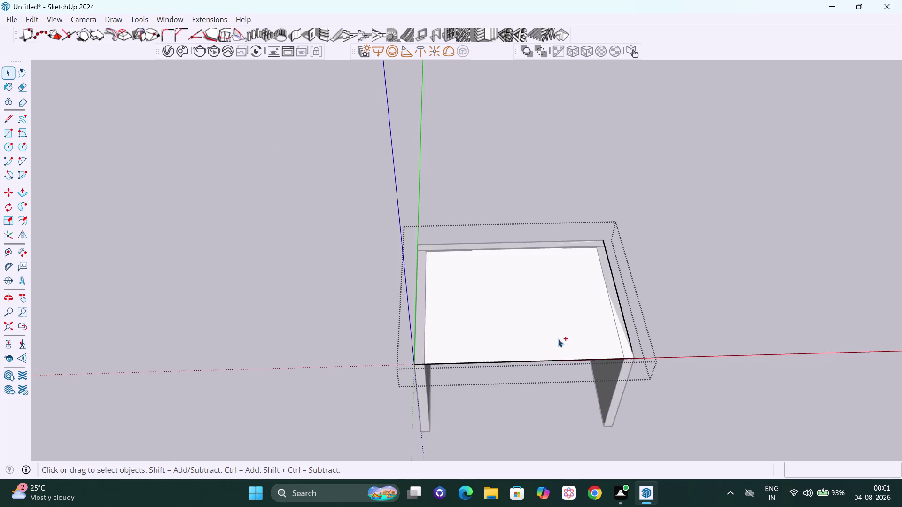
key(ctrl+z)
key(space)
click(664, 302)
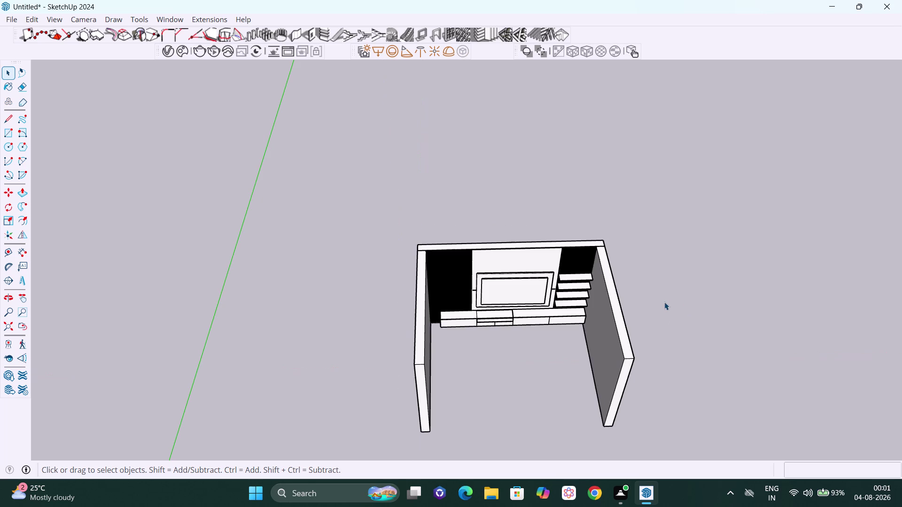
right_click(639, 243)
click(668, 279)
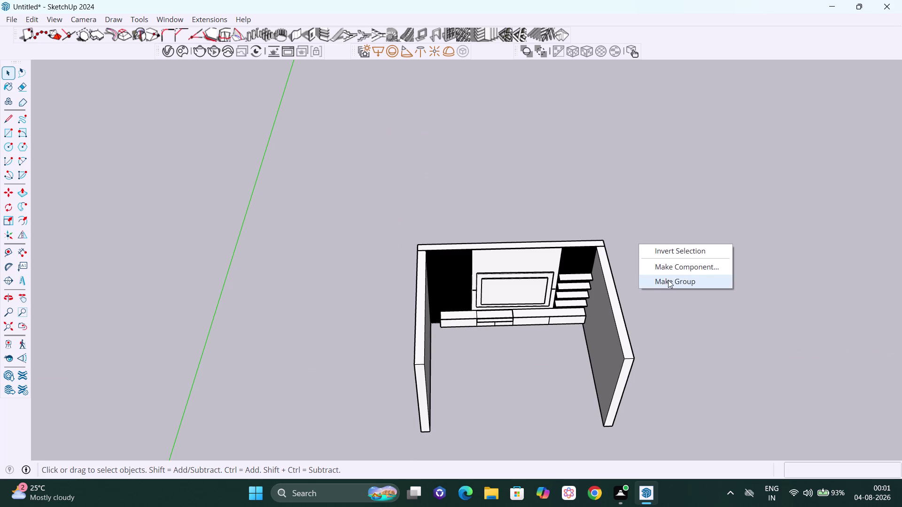
scroll(up, 3)
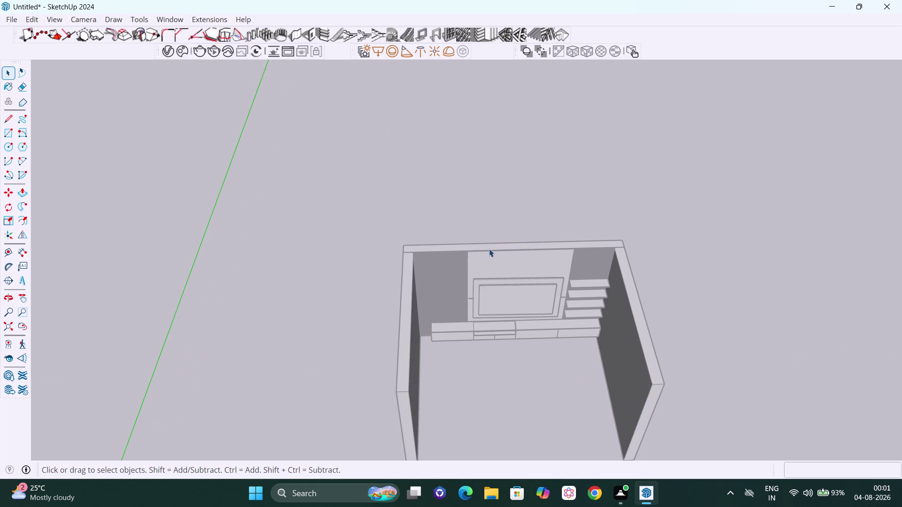
key(Escape)
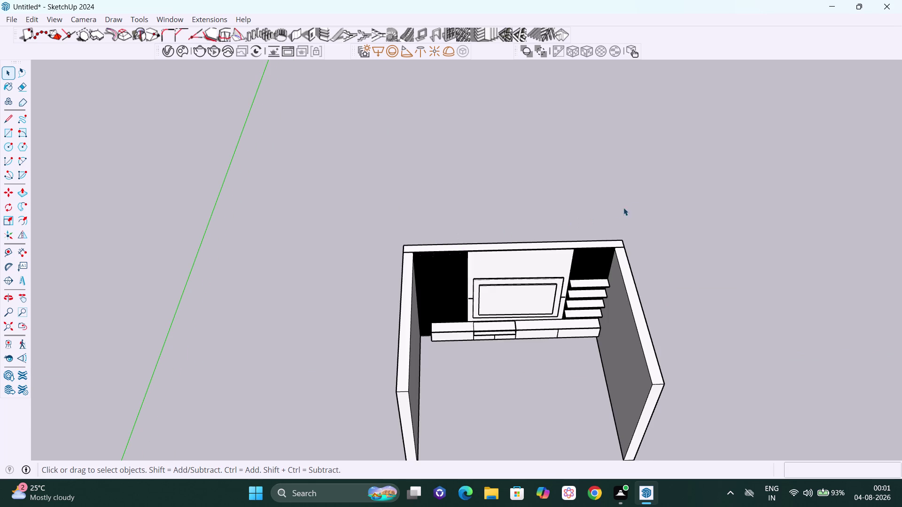
right_click(634, 206)
click(672, 243)
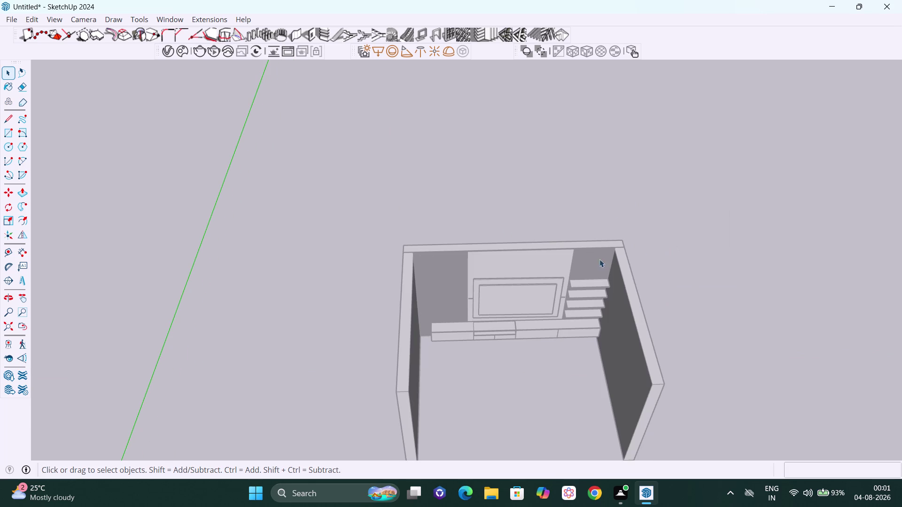
key(r)
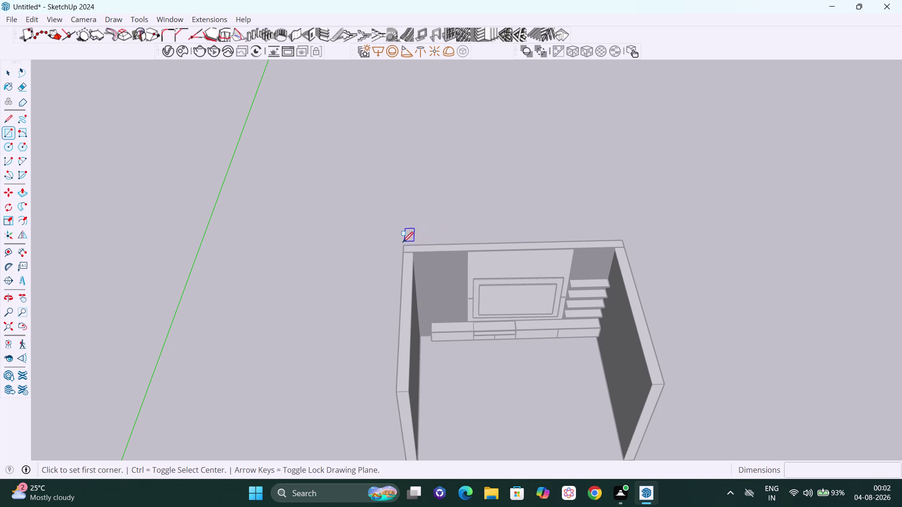
click(401, 248)
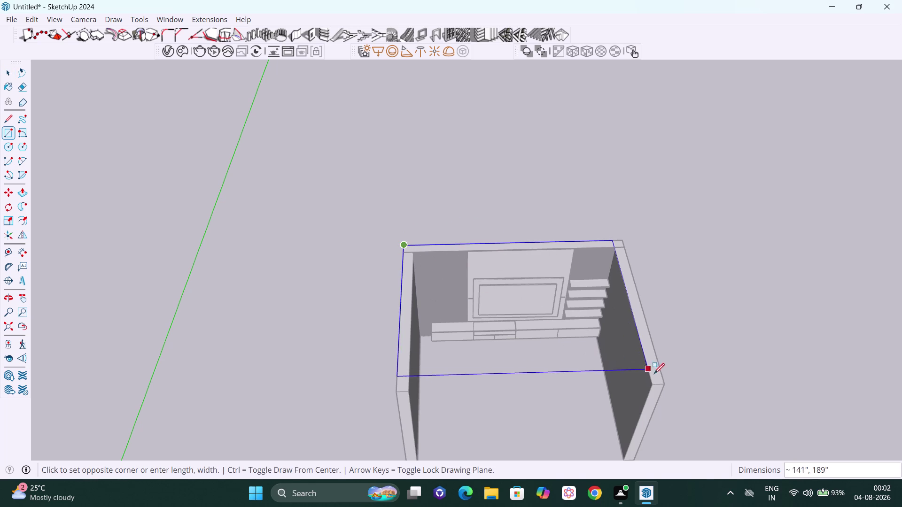
click(664, 385)
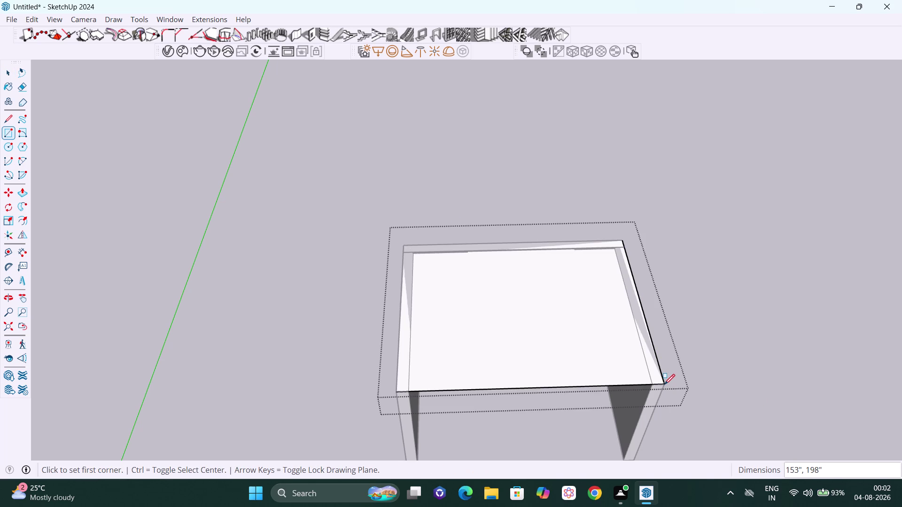
Push/Pull the new rectangle up into a 6" thick slab.
key(p)
click(586, 361)
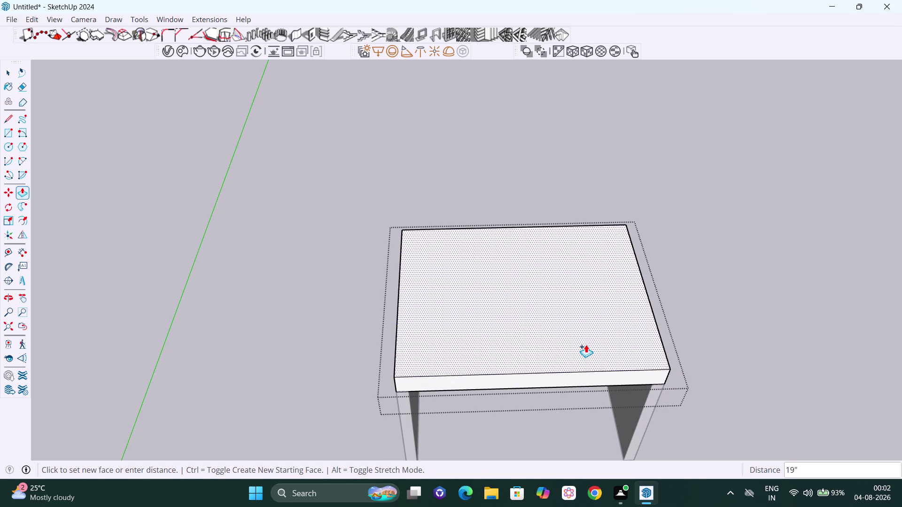
key(9)
key(shift+quotedbl)
key(BackSpace)
key(BackSpace)
key(6)
key(shift+quotedbl)
key(Return)
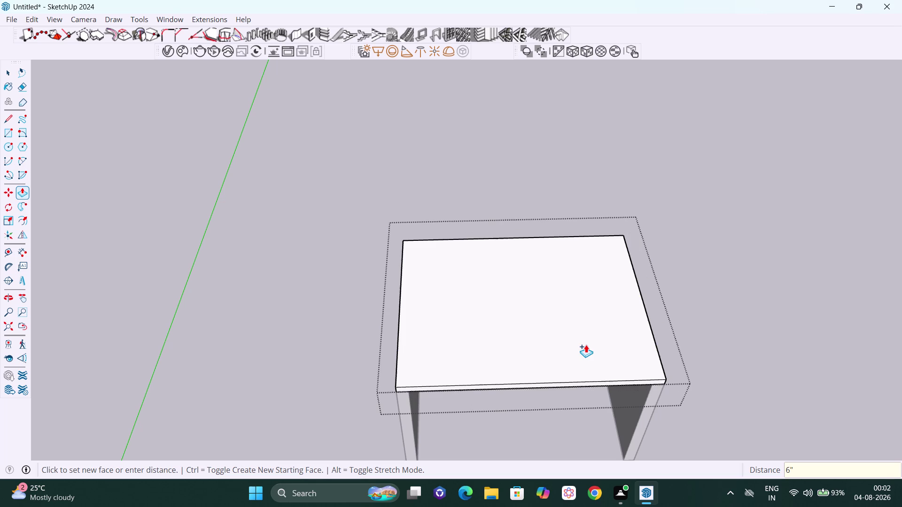
key(space)
click(749, 322)
scroll(down, 3)
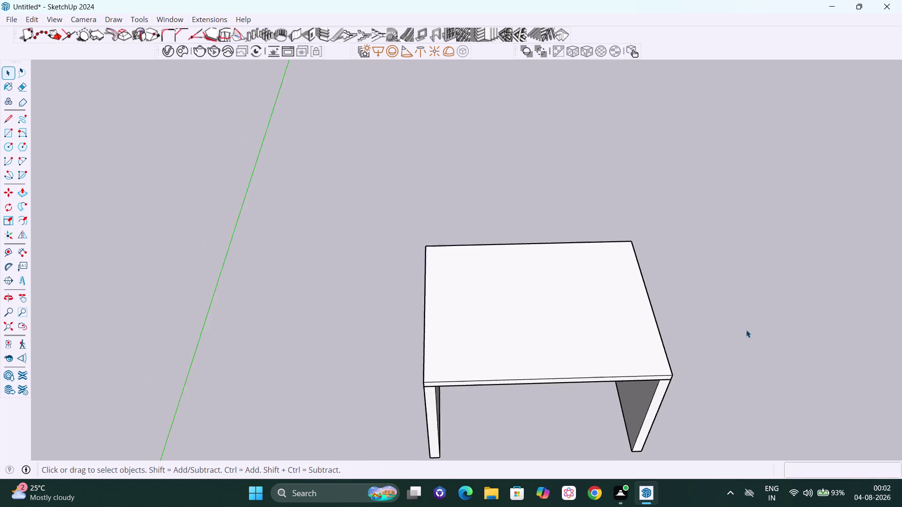
Orbit around the roofed room and select the slab.
scroll(down, 3)
middle_drag(718, 448, 720, 175)
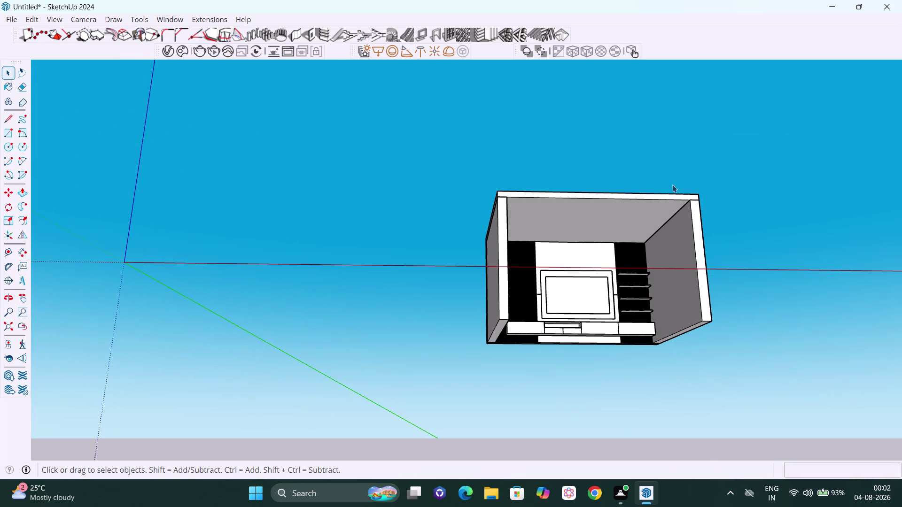
middle_drag(676, 214, 650, 348)
scroll(up, 3)
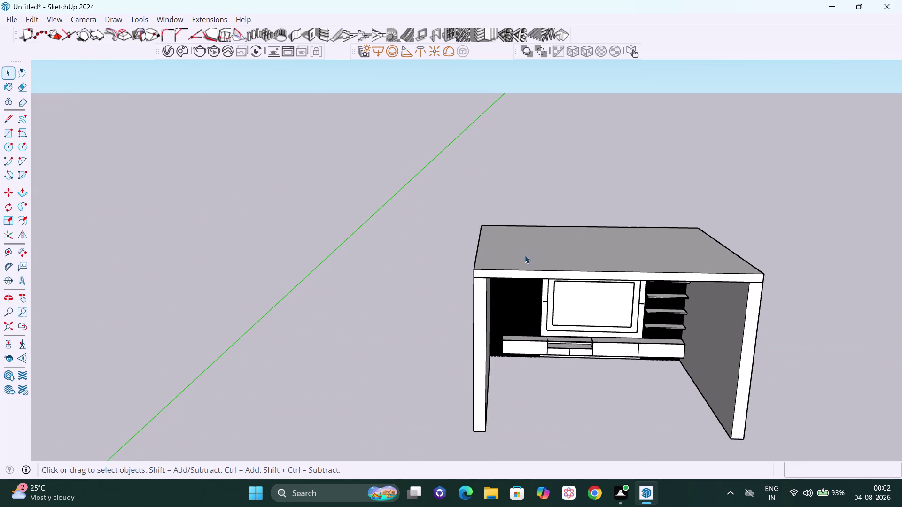
click(528, 274)
scroll(down, 3)
middle_drag(547, 305, 562, 327)
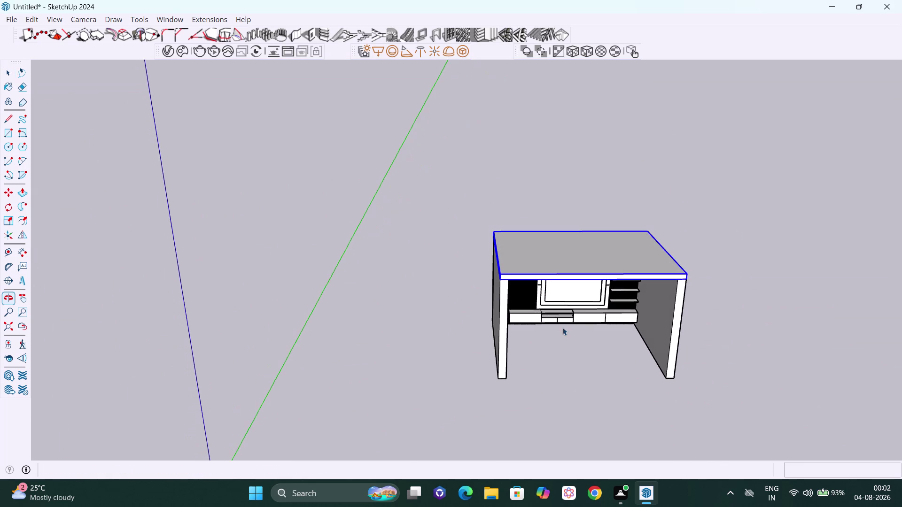
Copy the slab from its corner and snap it to the wall corner, then deselect.
key(m)
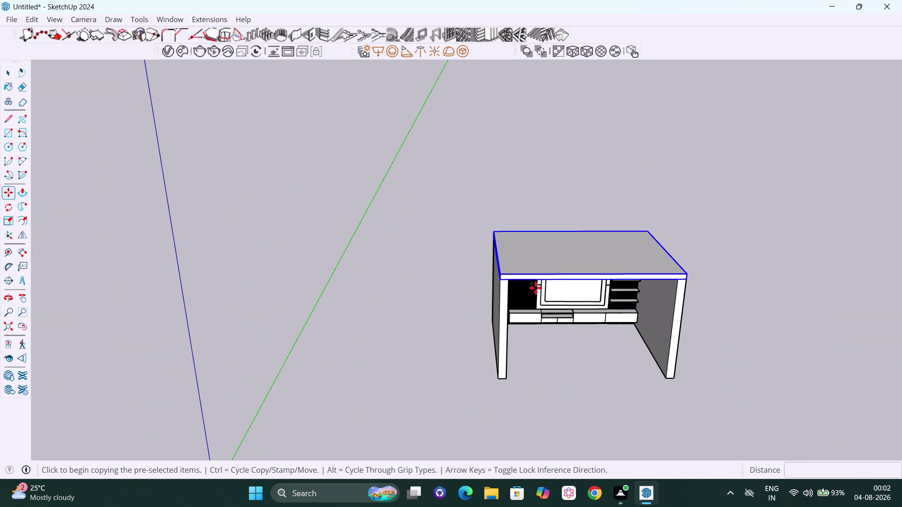
scroll(up, 3)
scroll(up, 3)
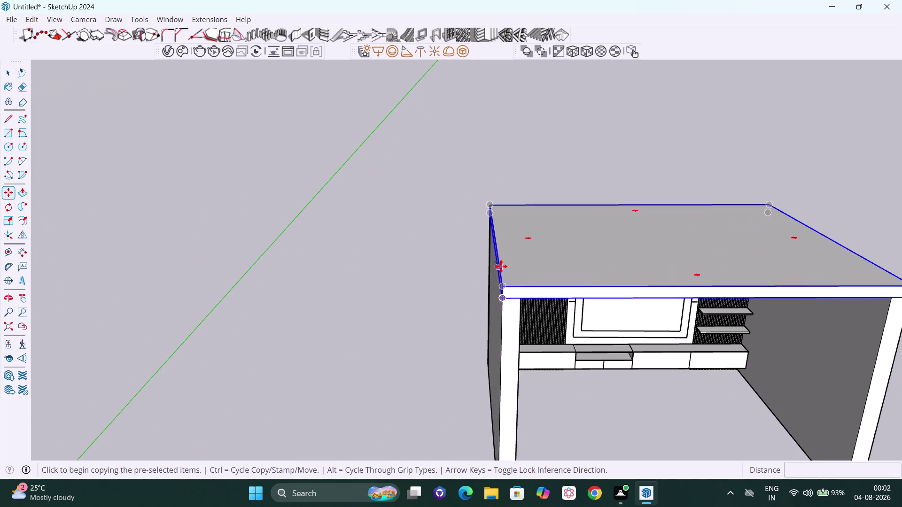
click(505, 285)
scroll(down, 3)
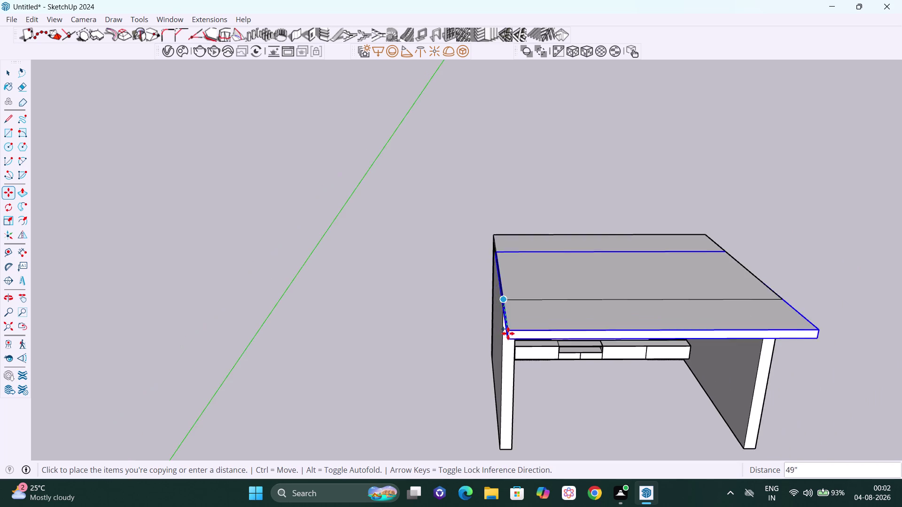
scroll(down, 3)
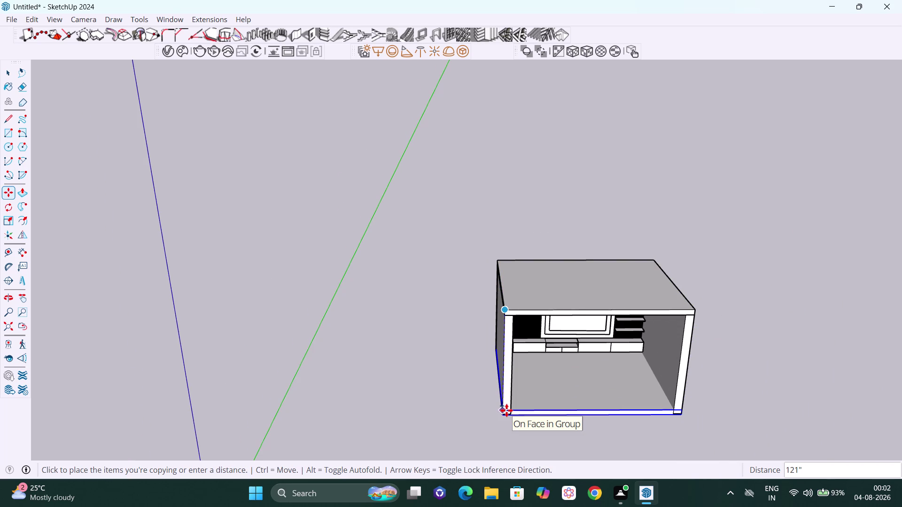
key(Up)
scroll(up, 3)
scroll(up, 3)
middle_drag(501, 422, 537, 404)
scroll(up, 3)
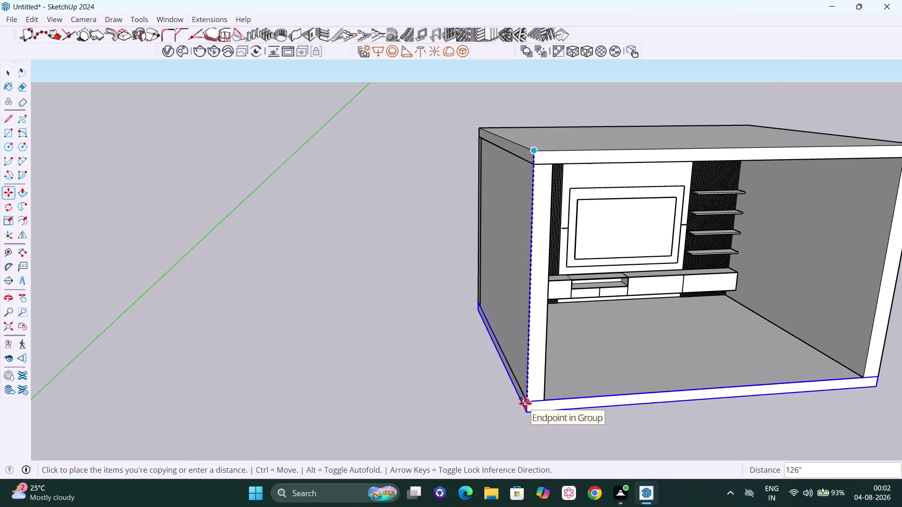
click(525, 403)
key(space)
scroll(down, 3)
click(448, 372)
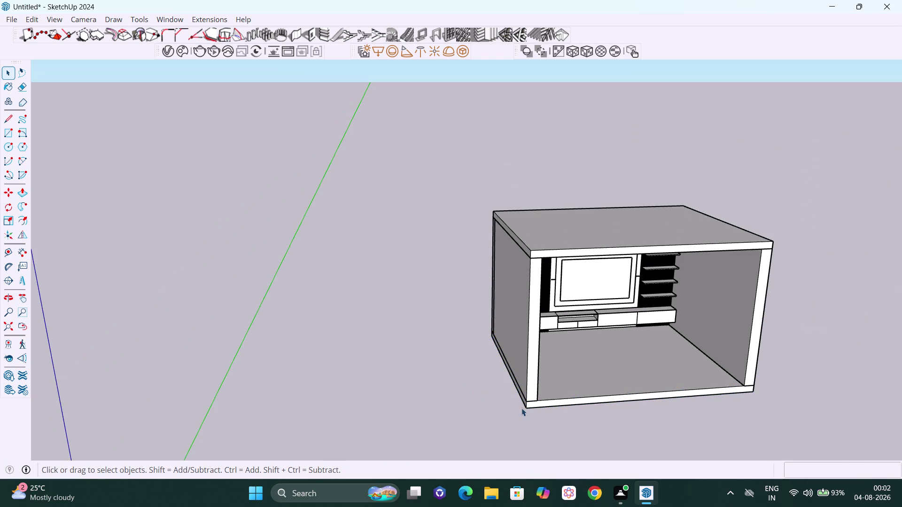
scroll(down, 3)
middle_drag(655, 429, 233, 331)
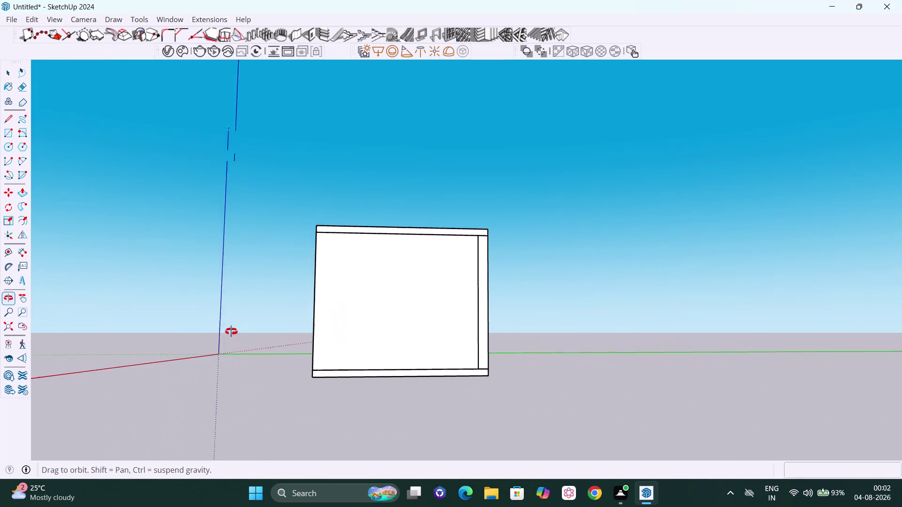
middle_drag(233, 331, 576, 425)
middle_drag(597, 413, 682, 416)
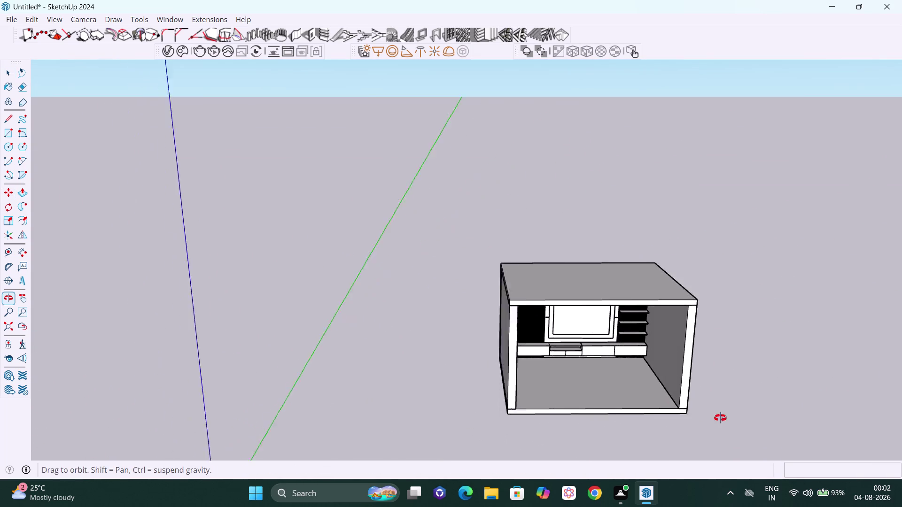
middle_drag(682, 416, 772, 414)
scroll(up, 3)
scroll(up, 3)
scroll(up, 3)
middle_drag(448, 339, 661, 332)
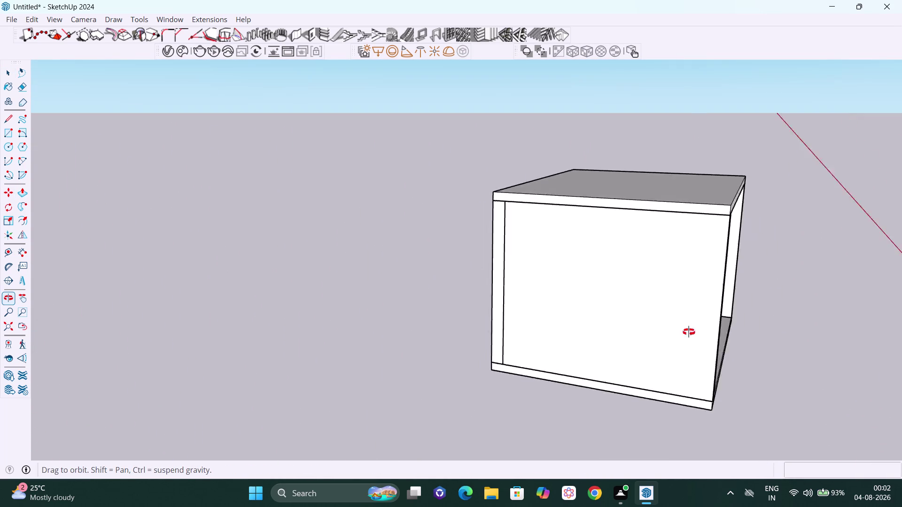
middle_drag(661, 332, 239, 342)
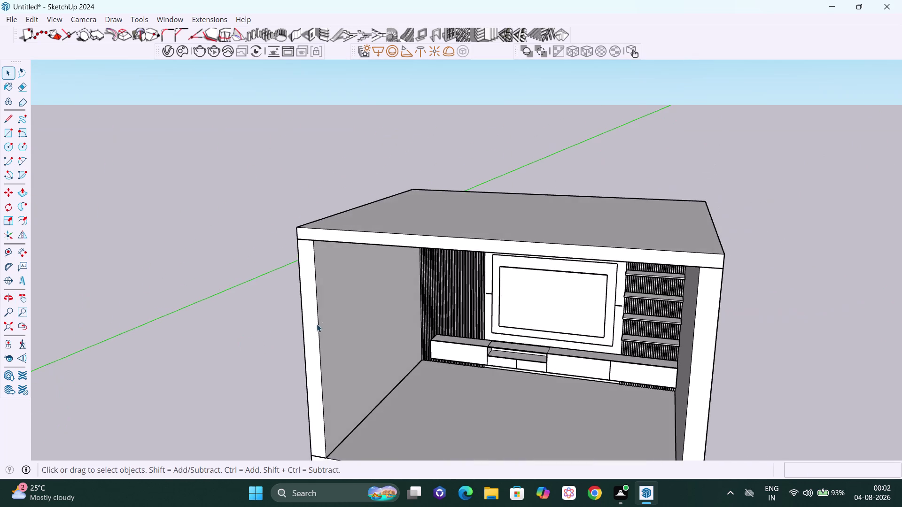
scroll(down, 3)
middle_drag(488, 378, 548, 331)
scroll(down, 3)
scroll(down, 3)
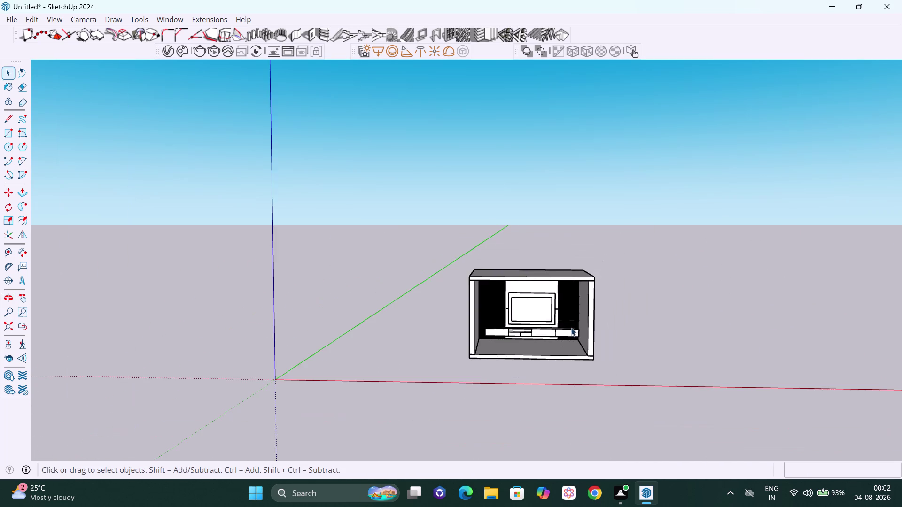
middle_drag(571, 328, 394, 279)
scroll(down, 3)
middle_drag(475, 269, 605, 307)
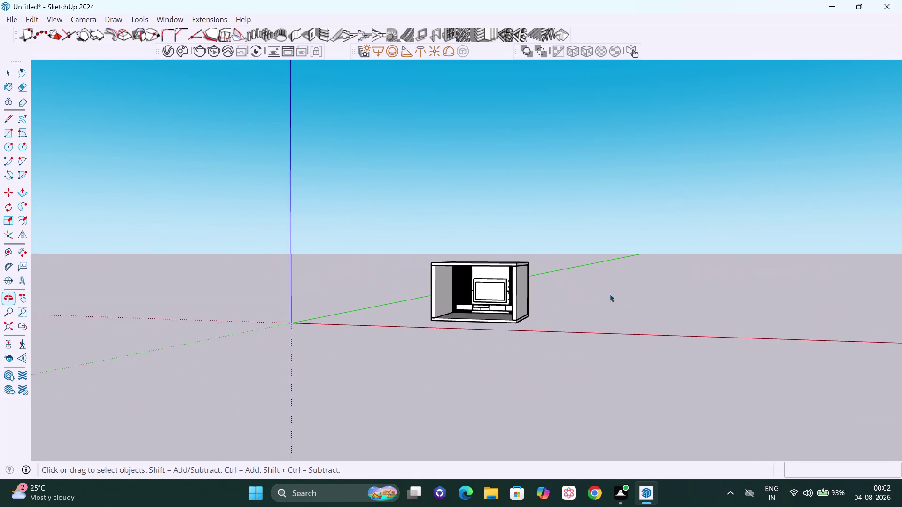
scroll(up, 3)
scroll(up, 3)
middle_drag(492, 394, 532, 402)
scroll(up, 3)
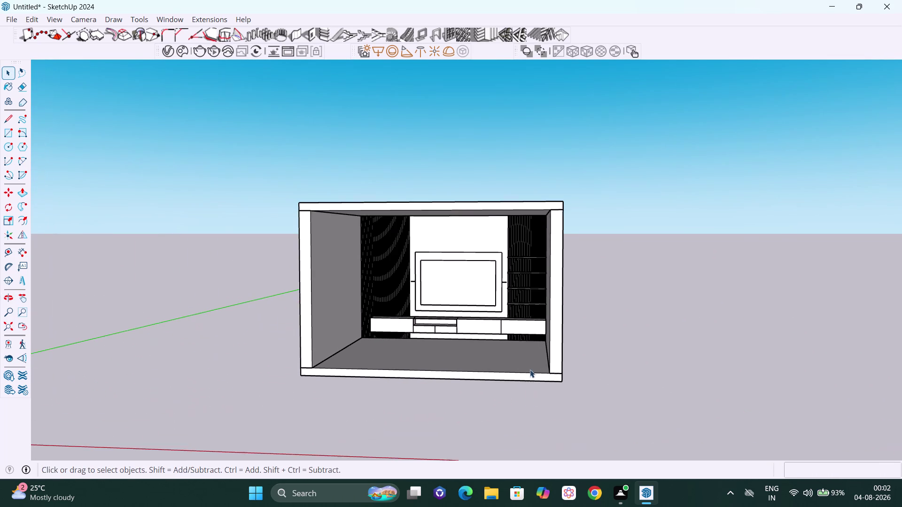
middle_drag(523, 379, 556, 390)
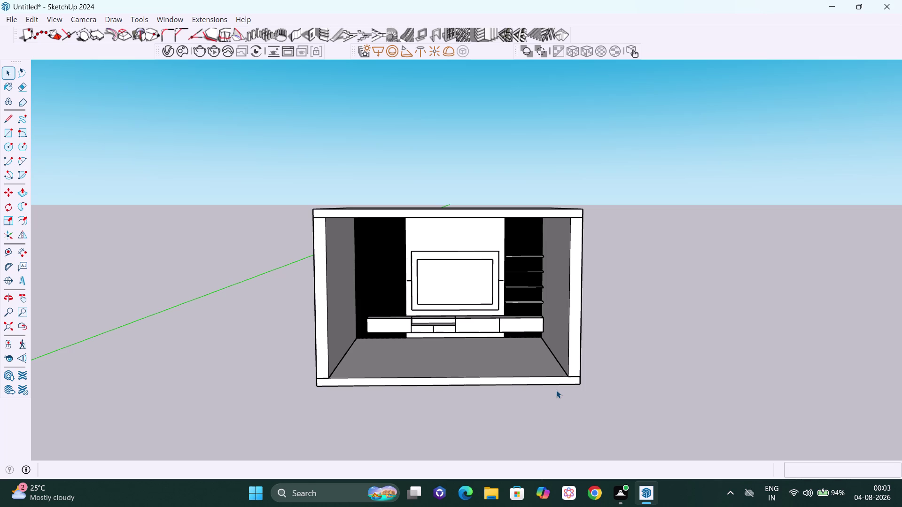
middle_drag(409, 241, 407, 241)
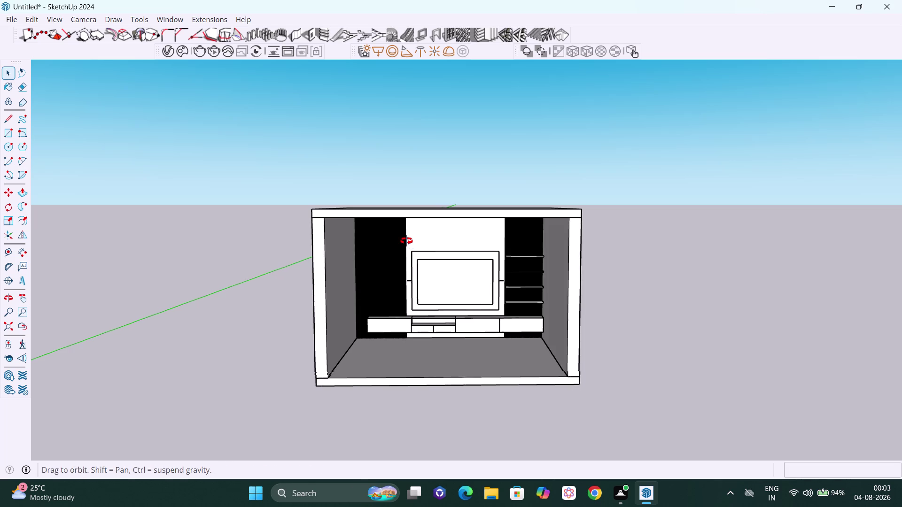
middle_drag(406, 241, 412, 306)
scroll(down, 3)
middle_drag(441, 360, 460, 349)
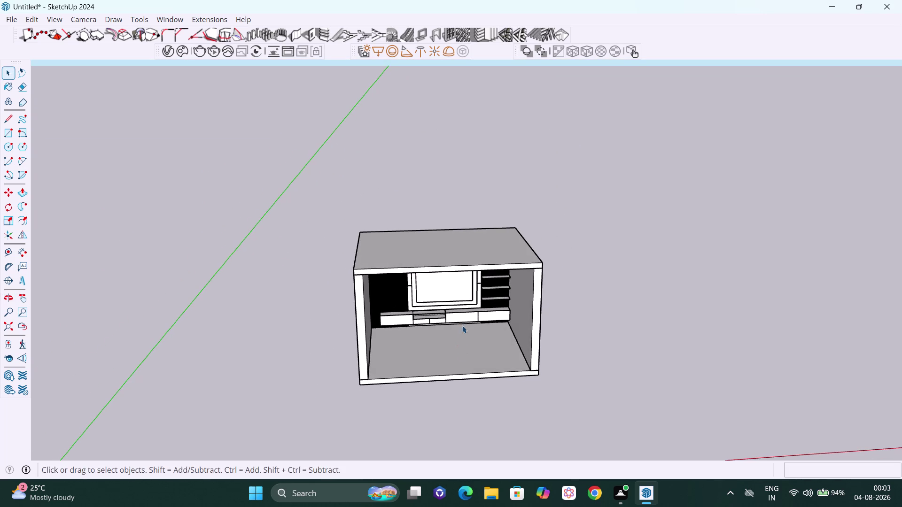
middle_drag(462, 325, 450, 373)
scroll(up, 3)
click(448, 290)
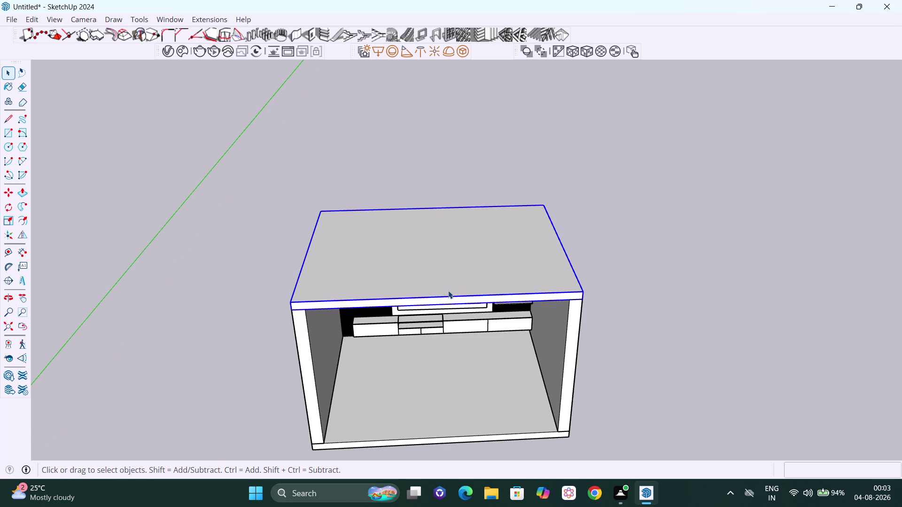
Delete the ceiling slab and orbit to look down into the open room.
key(ctrl+h)
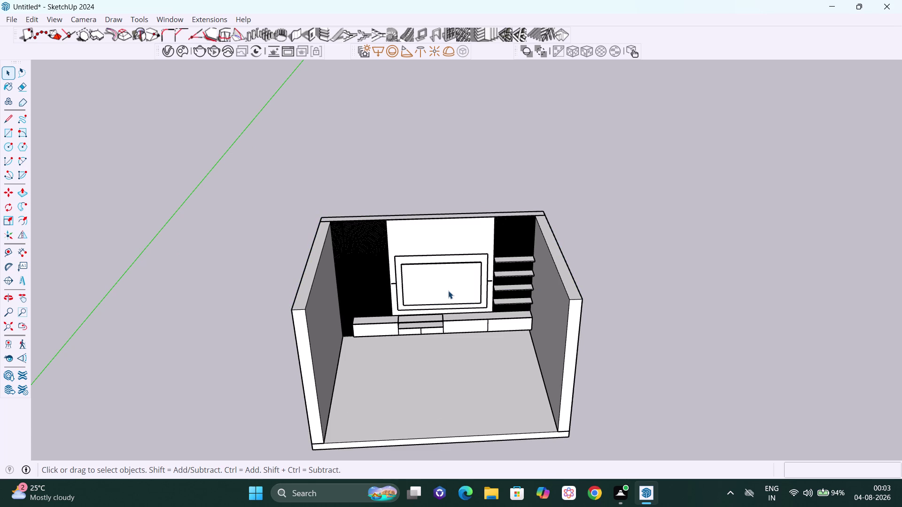
scroll(up, 3)
middle_drag(479, 372, 501, 348)
scroll(down, 3)
middle_drag(516, 327, 424, 347)
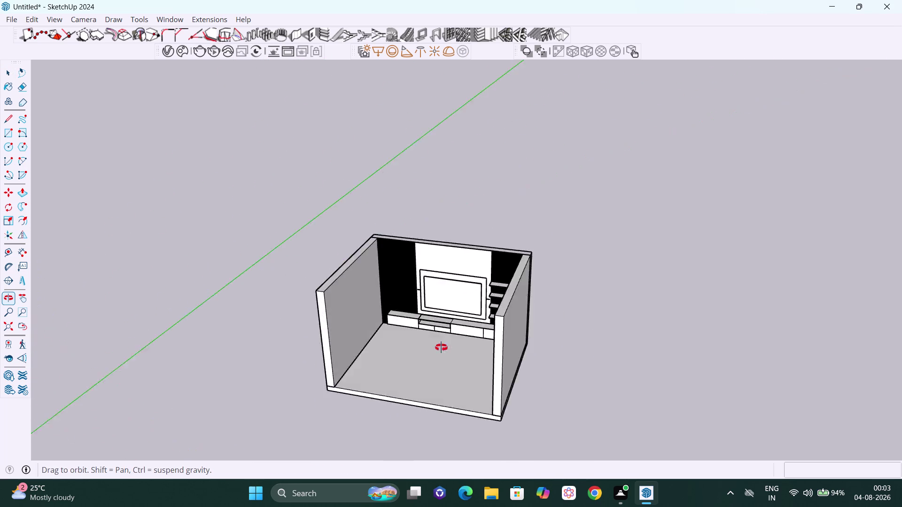
middle_drag(424, 346, 549, 355)
Inside the room group, delete the right side wall, then exit the group.
click(563, 333)
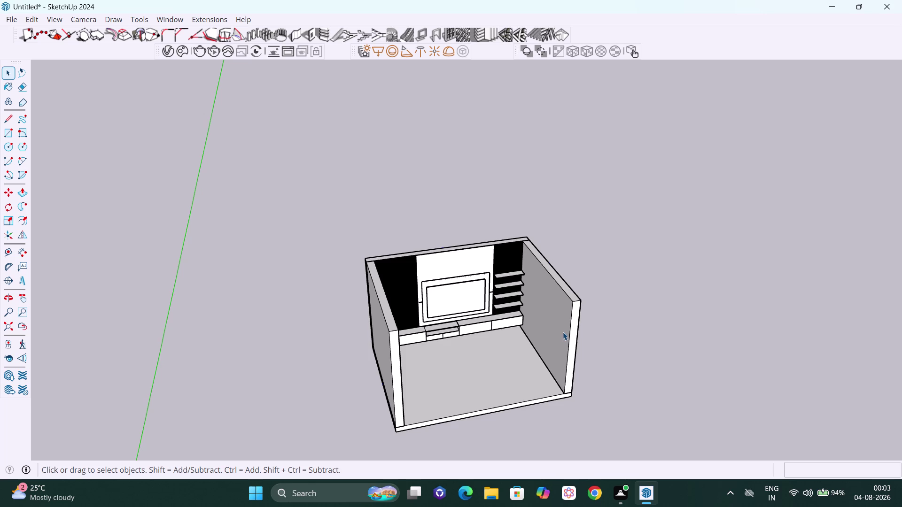
click(699, 327)
click(565, 312)
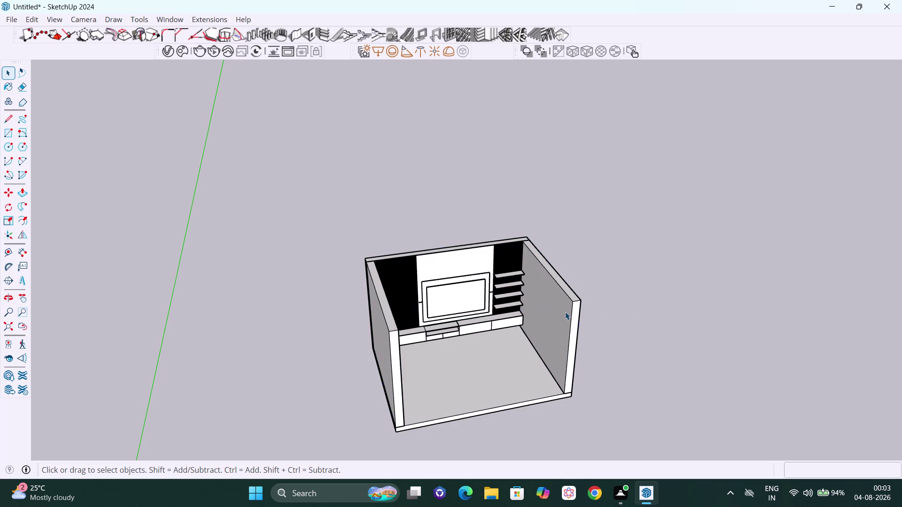
click(566, 312)
click(564, 312)
click(565, 311)
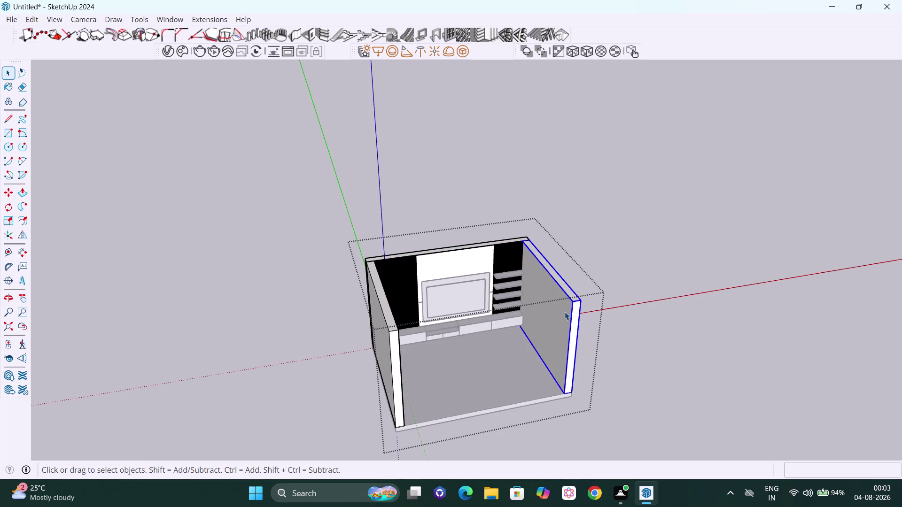
key(ctrl+h)
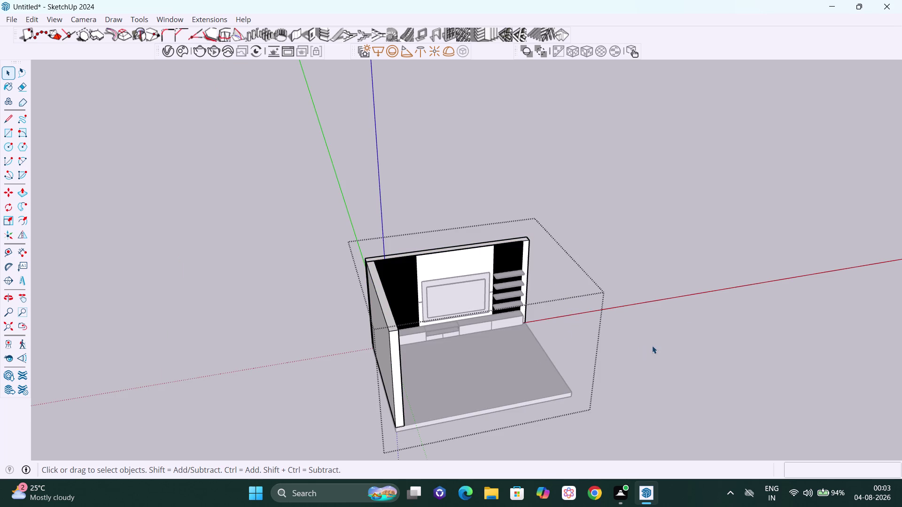
click(652, 346)
Orbit around the opened room for a clear view of the TV wall unit.
middle_drag(608, 338, 436, 307)
scroll(down, 3)
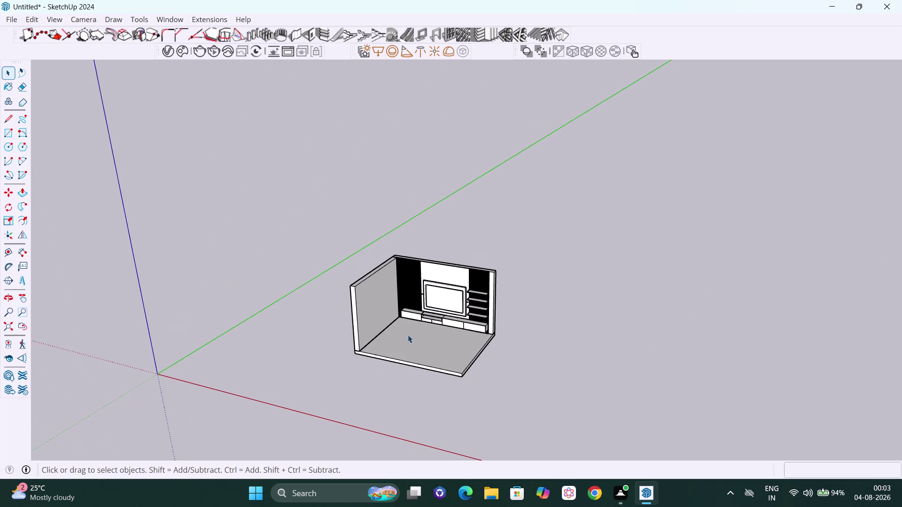
middle_drag(406, 336, 428, 377)
scroll(up, 3)
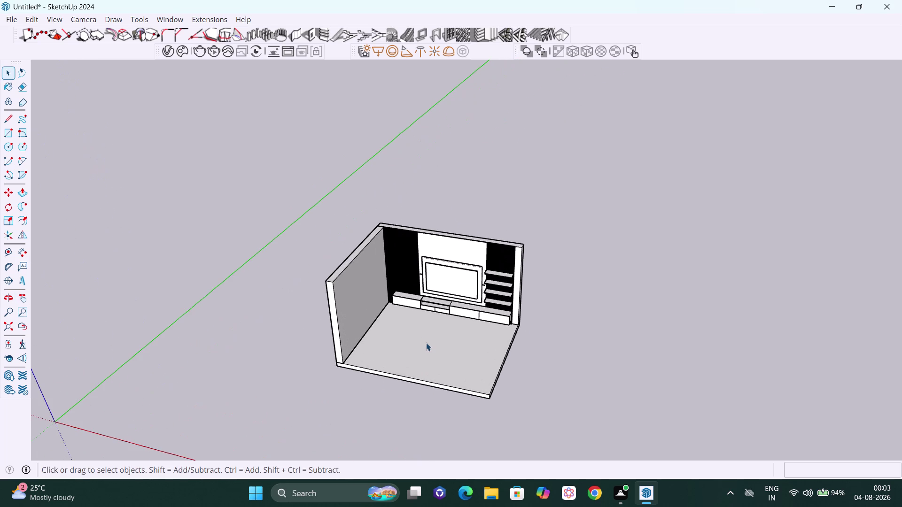
middle_drag(426, 343, 433, 352)
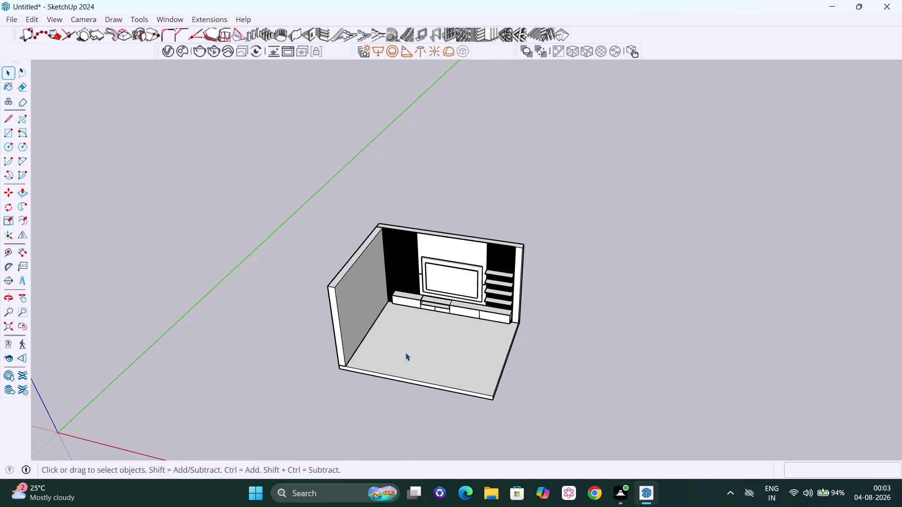
click(178, 20)
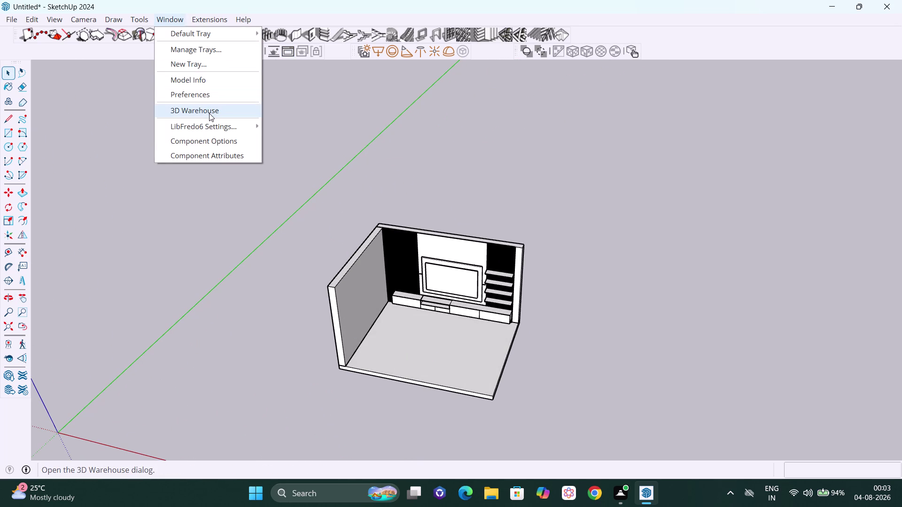
Search 3D Warehouse for 'carpet'.
click(209, 113)
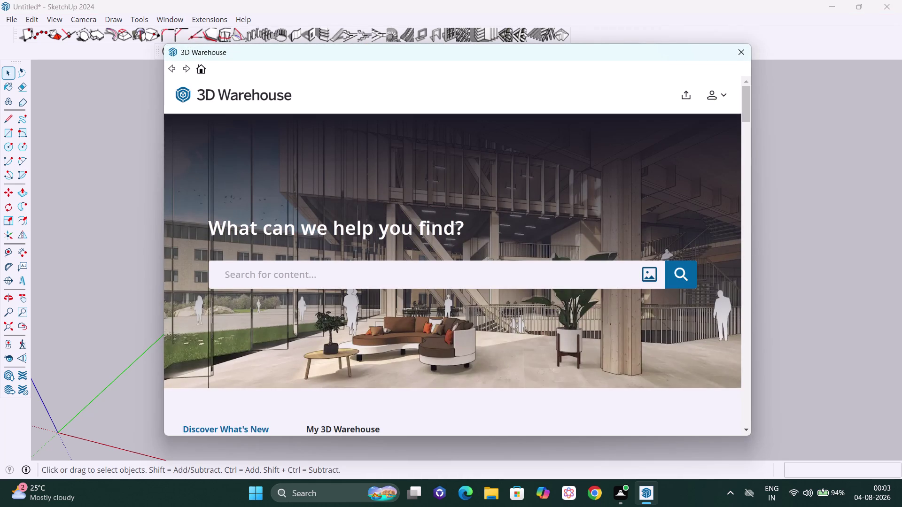
click(401, 273)
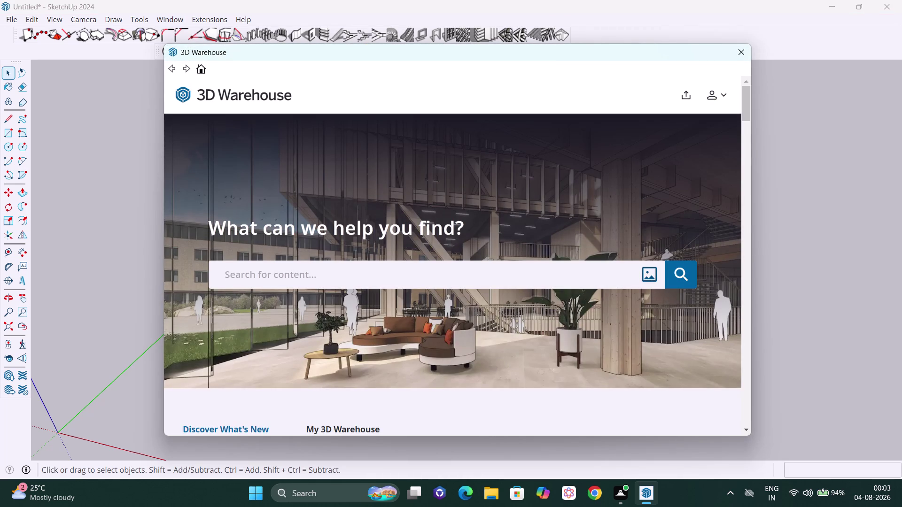
text(car)
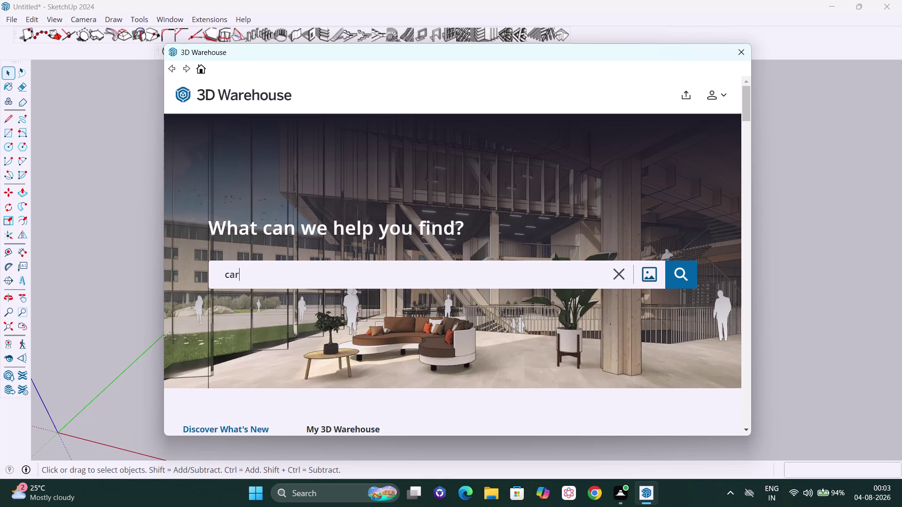
text(pet)
key(Return)
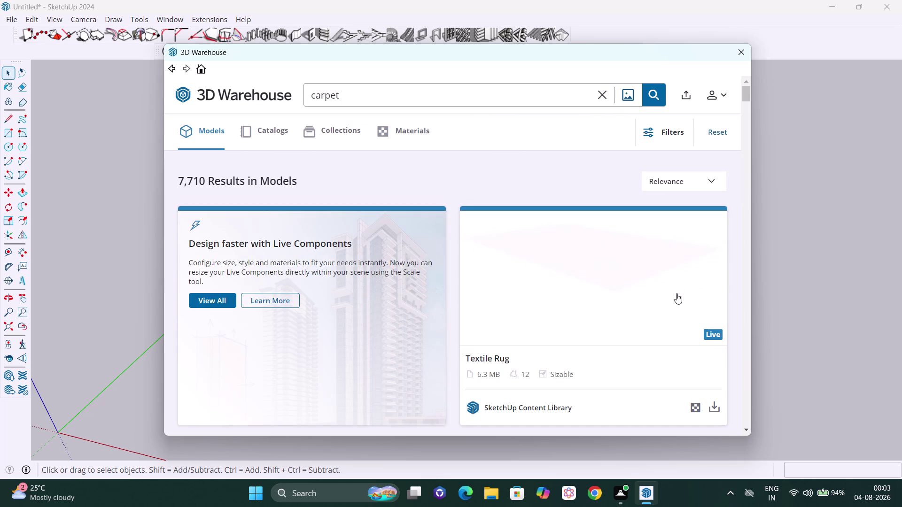
Browse the carpet results and load the round shaggy CARPET model into the model.
scroll(down, 3)
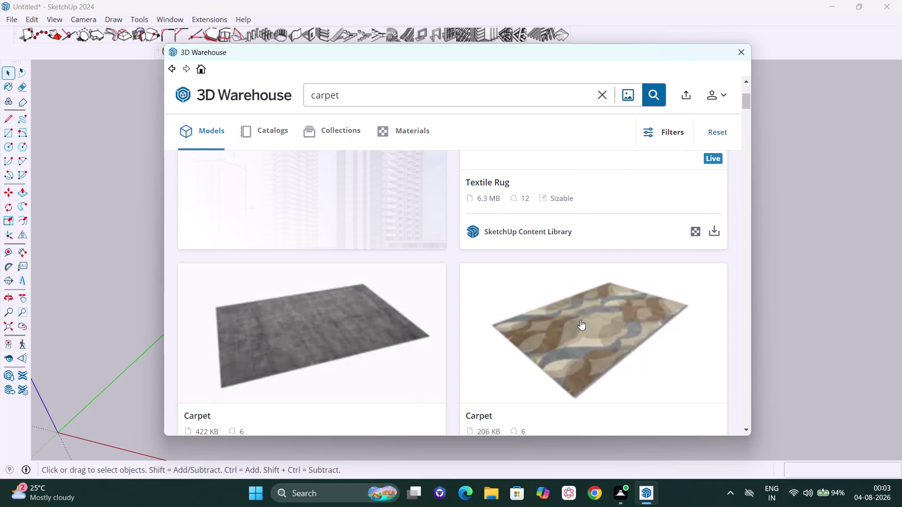
scroll(down, 3)
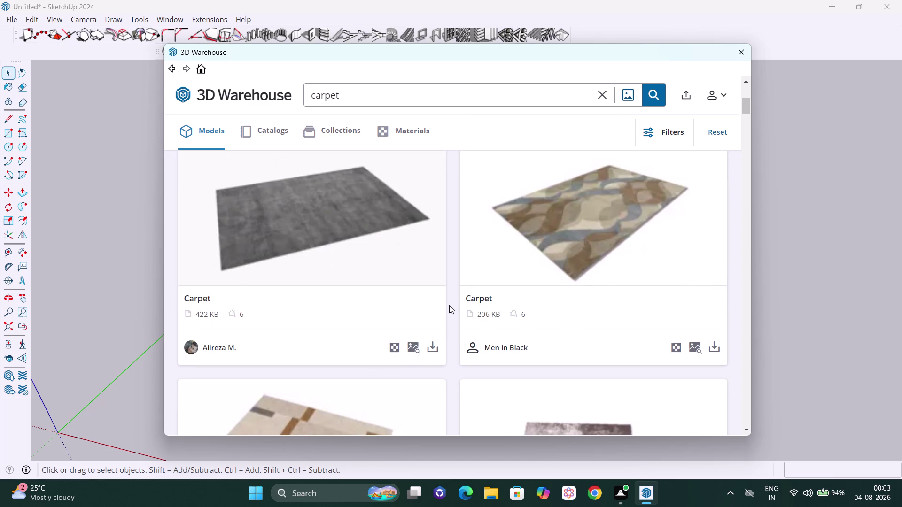
scroll(down, 3)
scroll(up, 3)
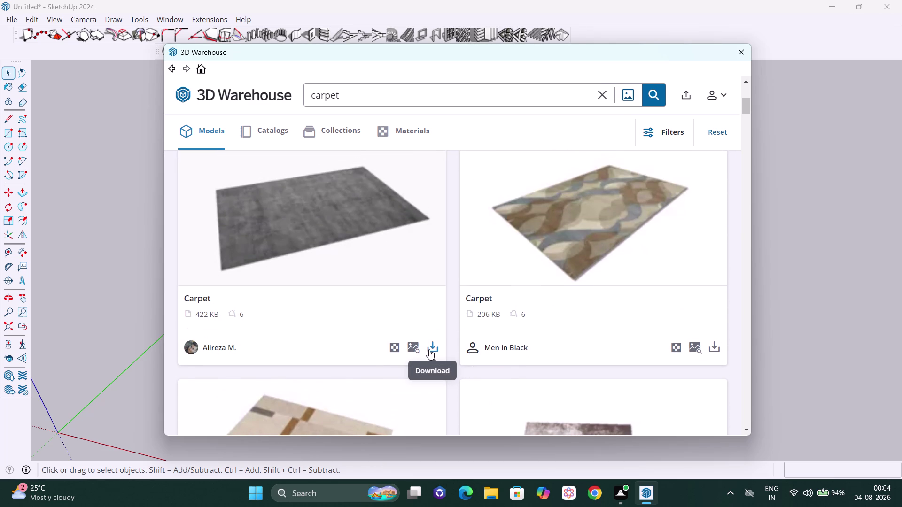
scroll(down, 3)
scroll(down, 3)
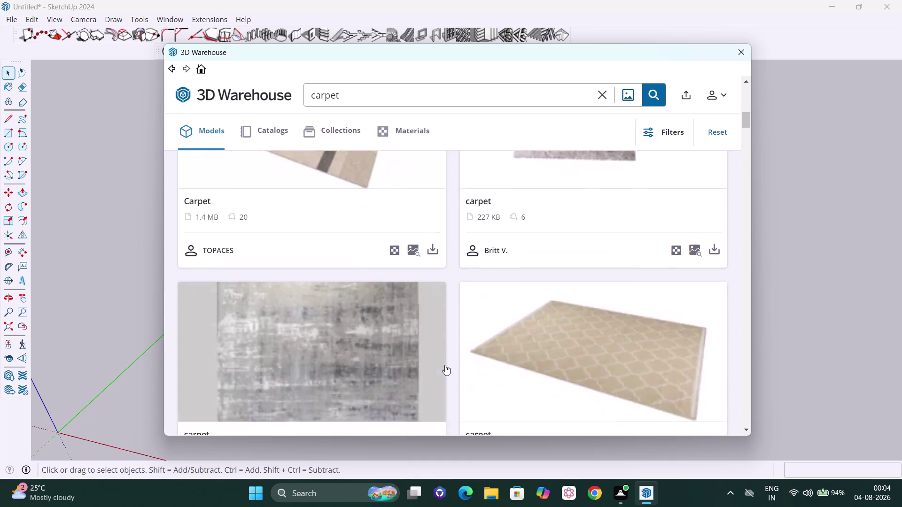
scroll(down, 3)
scroll(down, 3)
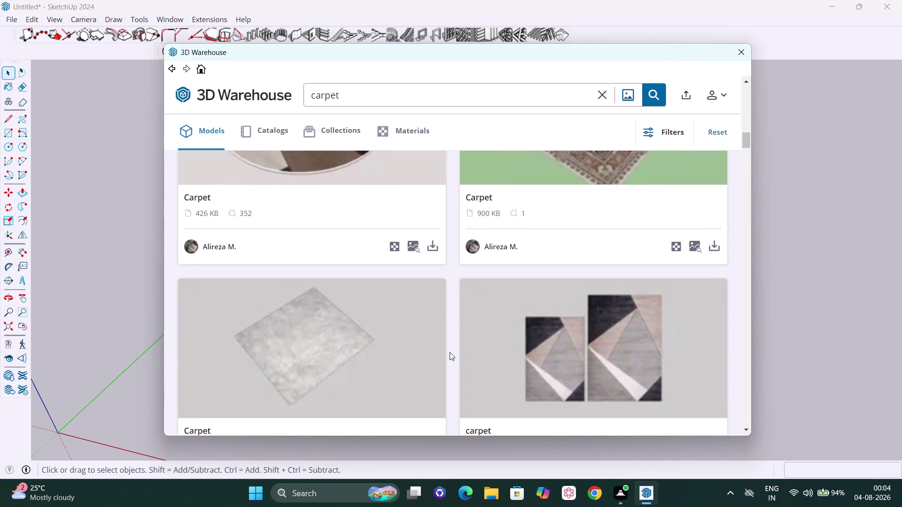
scroll(down, 3)
scroll(down, 3)
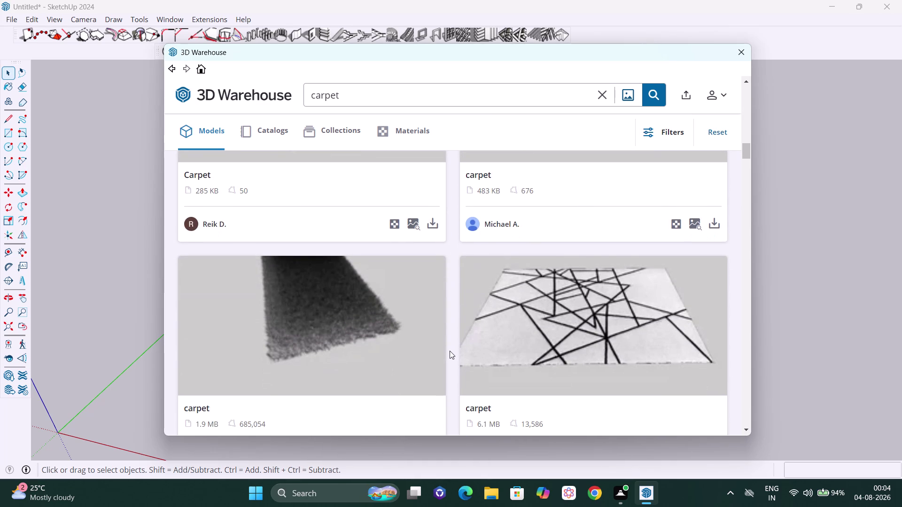
scroll(up, 3)
scroll(down, 3)
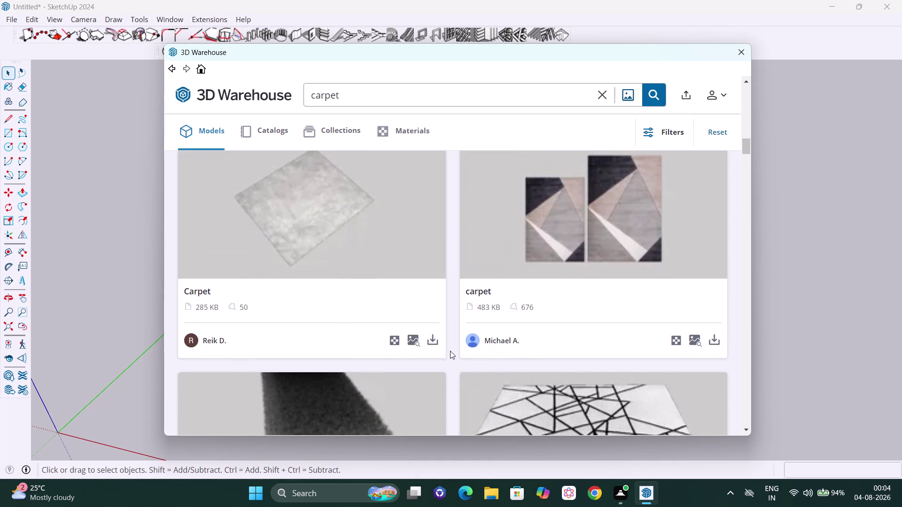
scroll(down, 3)
scroll(down, 3)
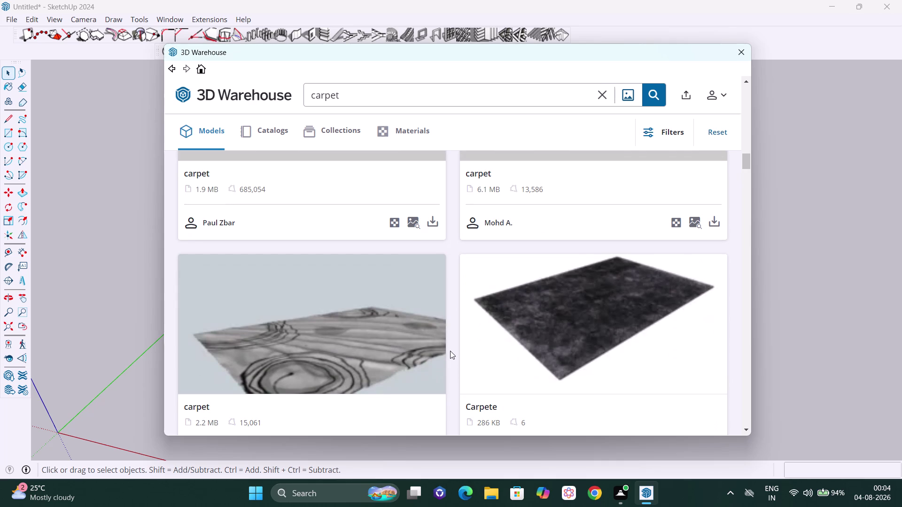
scroll(up, 3)
scroll(down, 3)
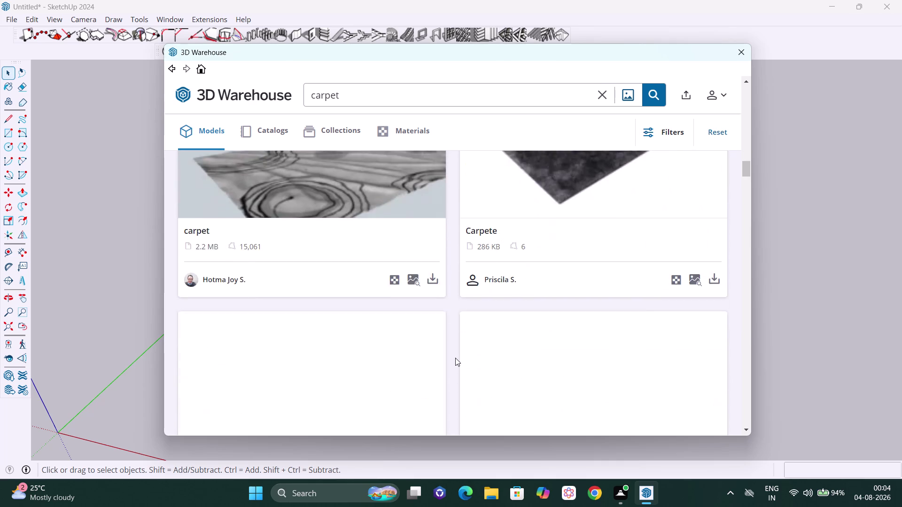
scroll(down, 3)
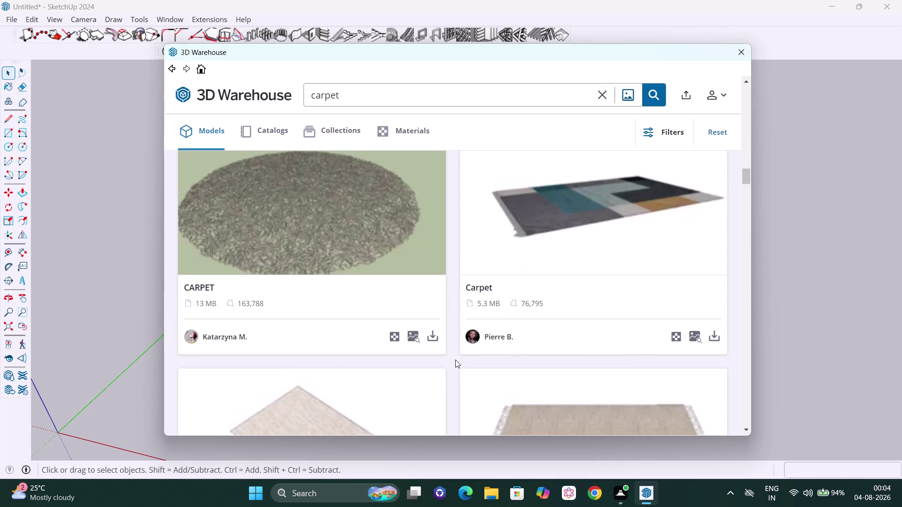
scroll(down, 3)
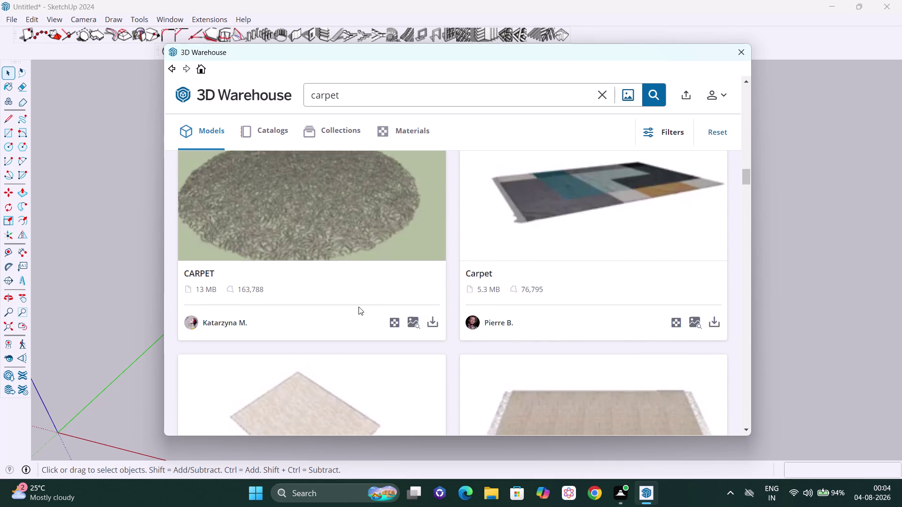
scroll(up, 3)
scroll(up, 3)
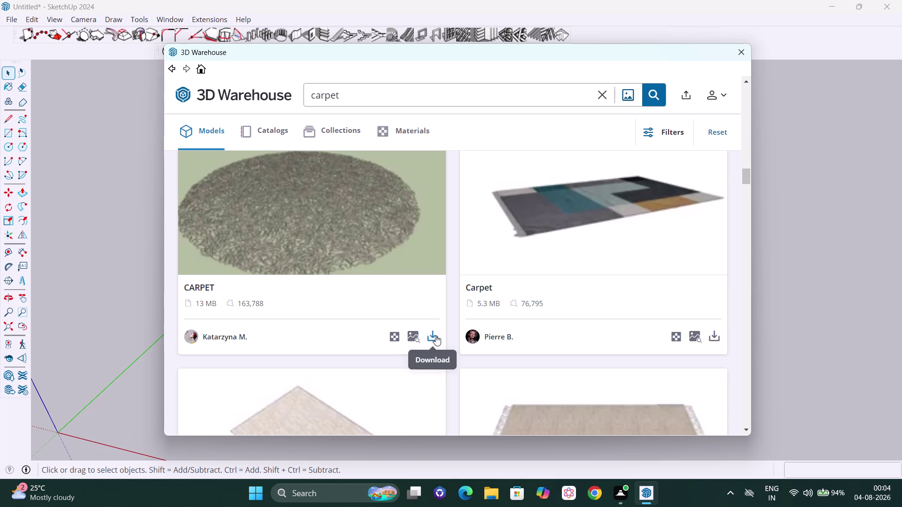
click(435, 335)
click(418, 253)
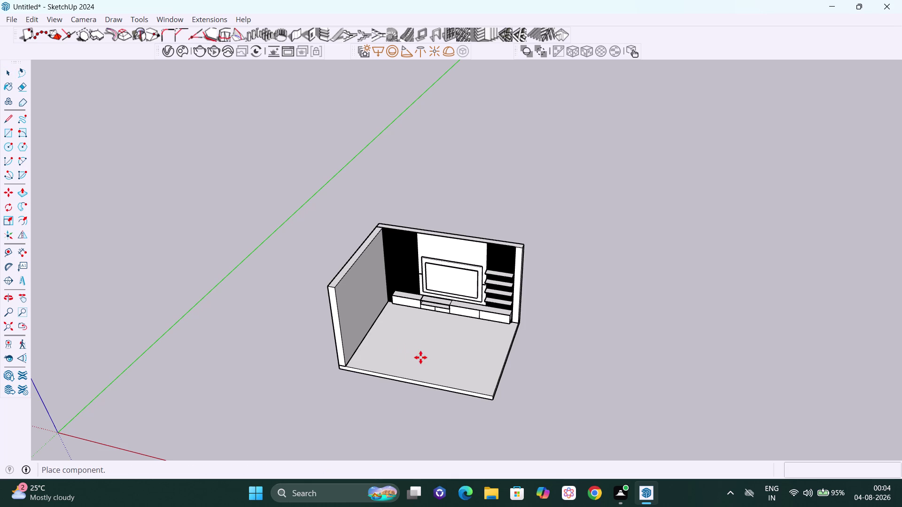
Place the round carpet on the room floor and orbit to face the TV wall.
scroll(up, 3)
scroll(up, 3)
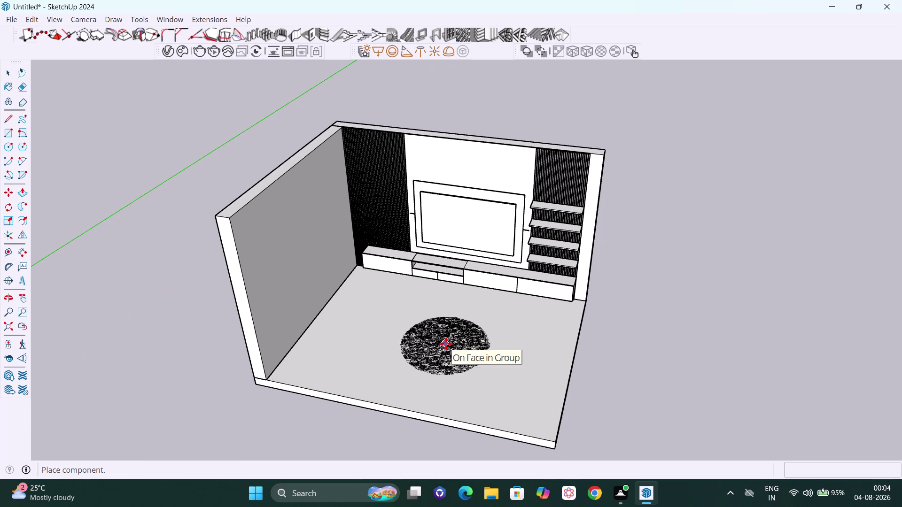
click(425, 330)
scroll(up, 3)
middle_drag(443, 351, 465, 339)
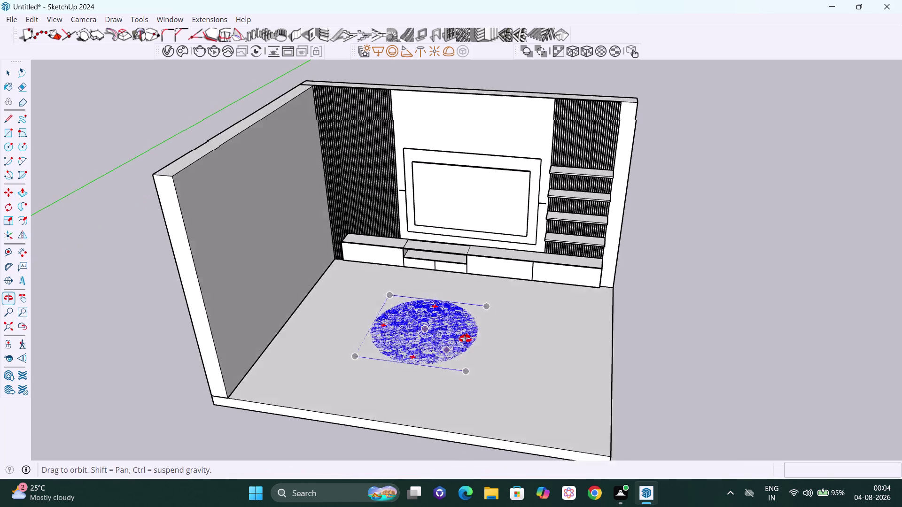
middle_drag(465, 339, 509, 319)
scroll(up, 3)
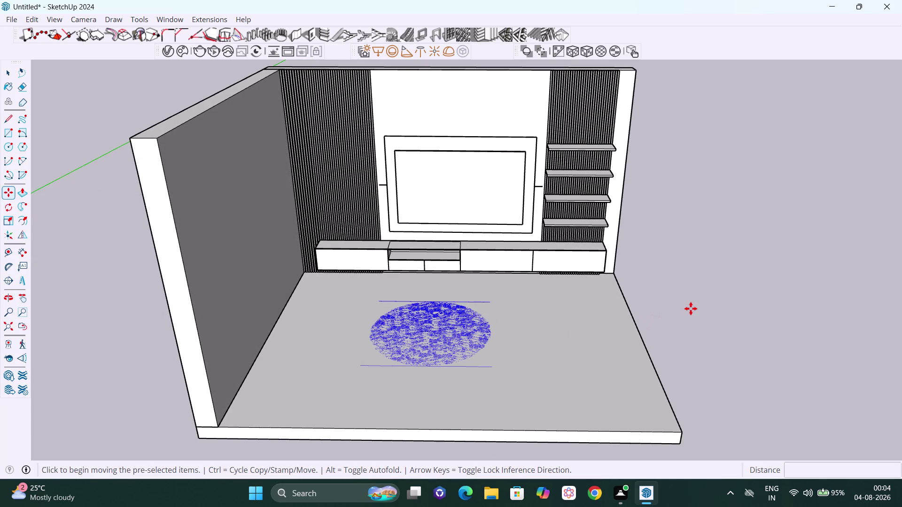
Select the round carpet and try moving it with Move, then cancel.
key(space)
click(691, 308)
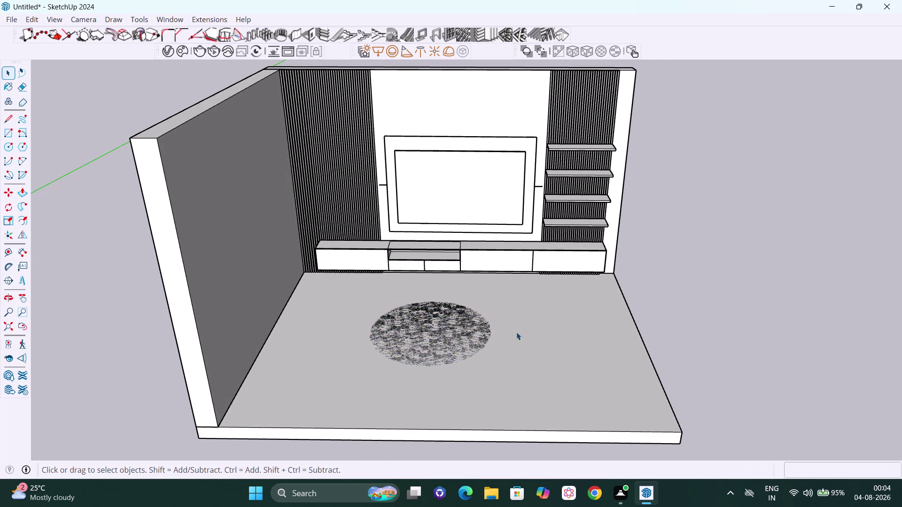
scroll(up, 3)
middle_drag(489, 347, 486, 314)
click(449, 330)
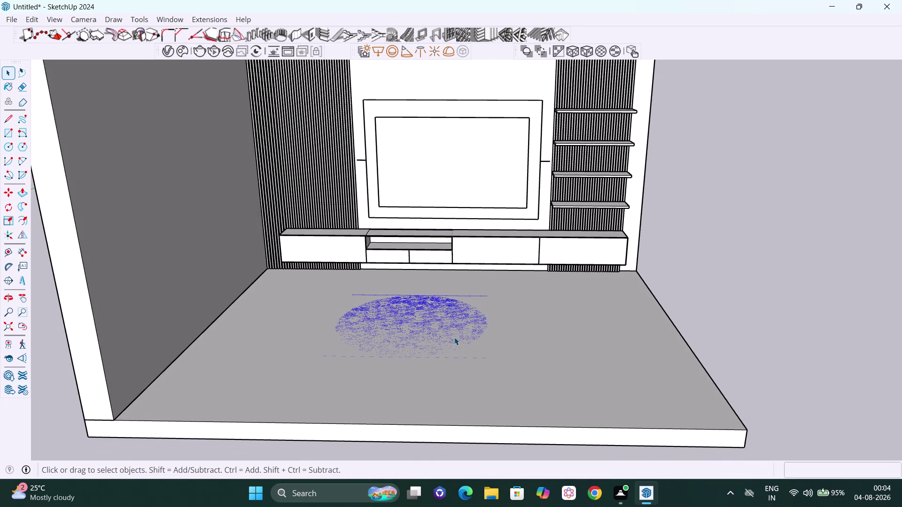
key(m)
middle_drag(483, 350, 455, 337)
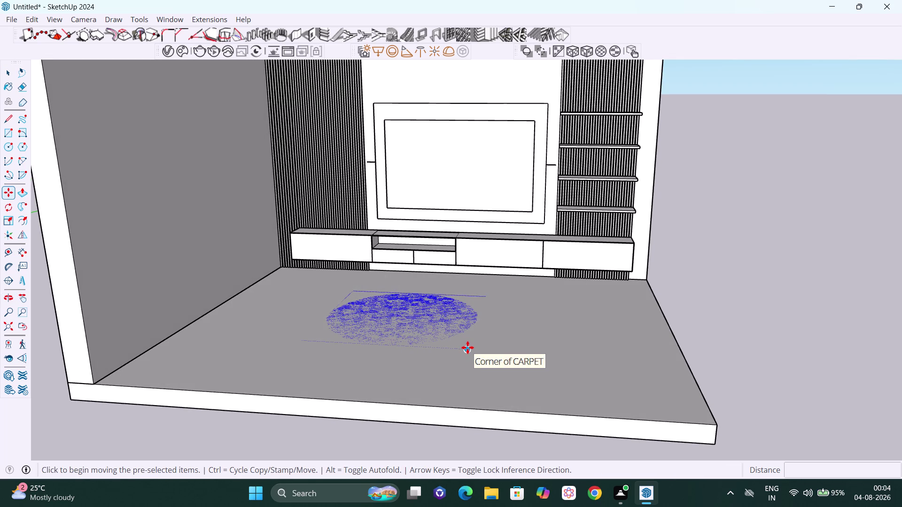
click(467, 347)
key(Up)
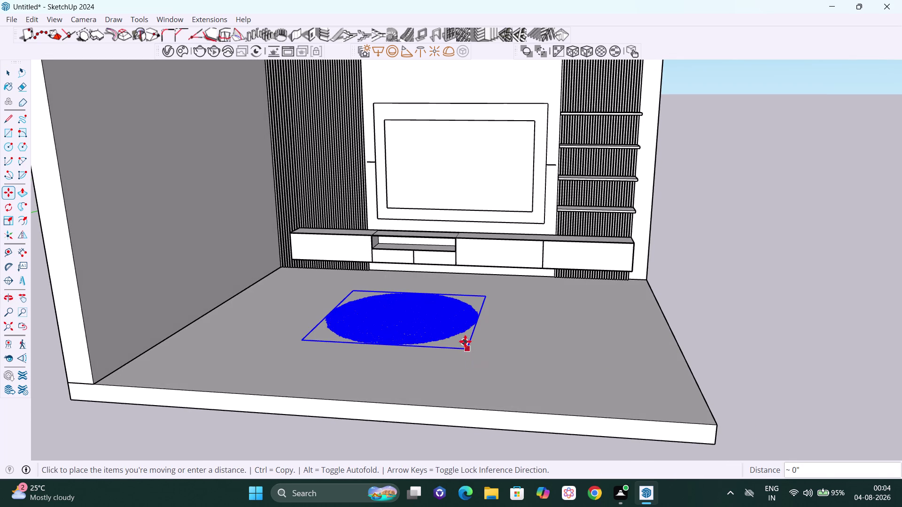
key(space)
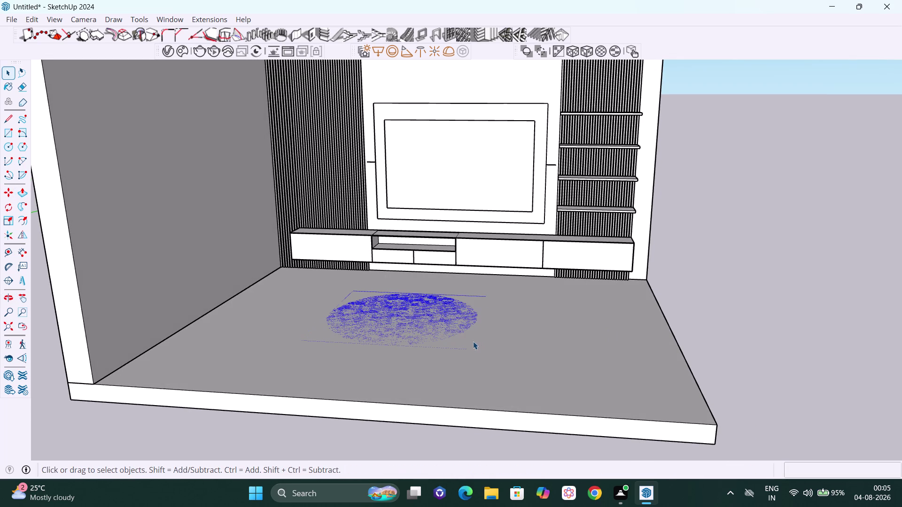
Delete the round carpet, leaving the room floor empty.
key(Delete)
scroll(down, 3)
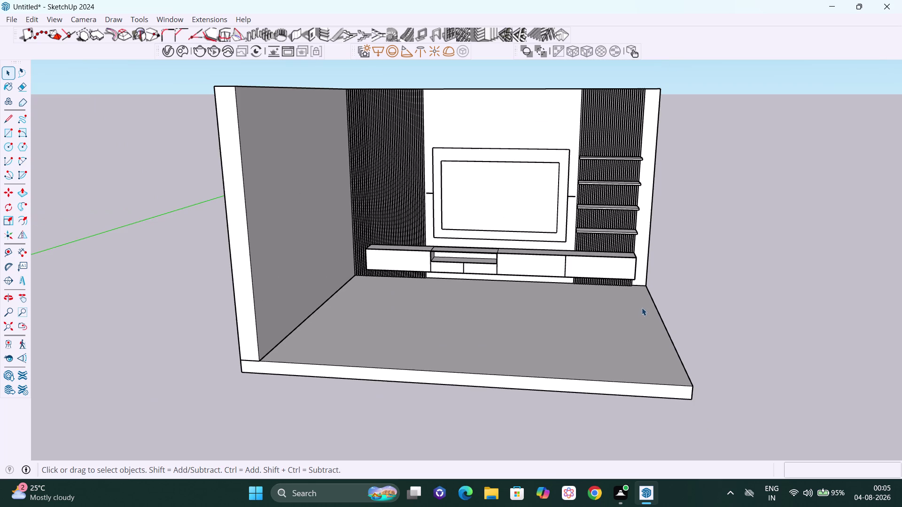
click(178, 19)
click(200, 111)
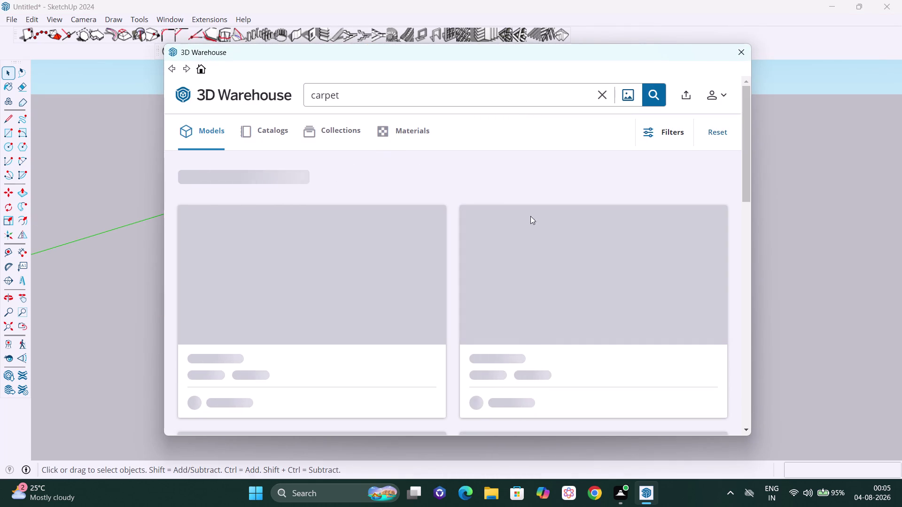
From the carpet results, download the grey rectangular Carpet and confirm loading it.
scroll(down, 3)
scroll(down, 3)
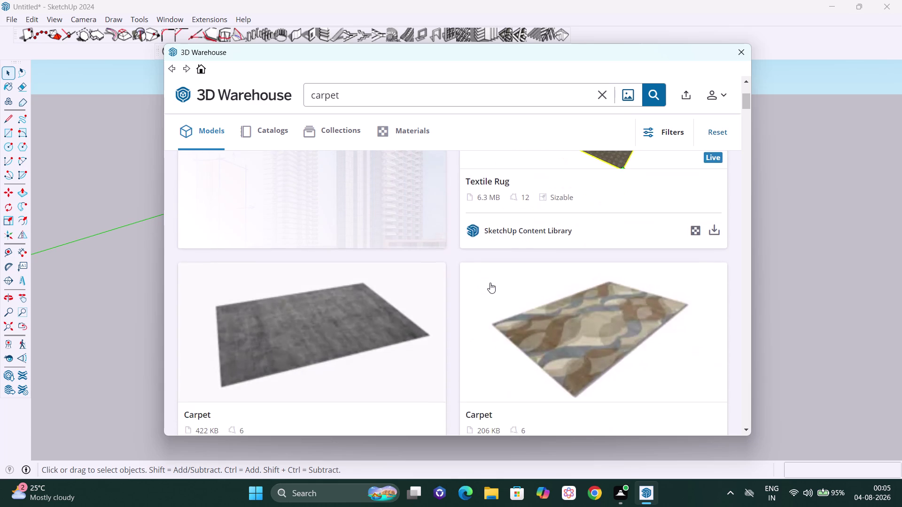
scroll(down, 3)
scroll(down, 3)
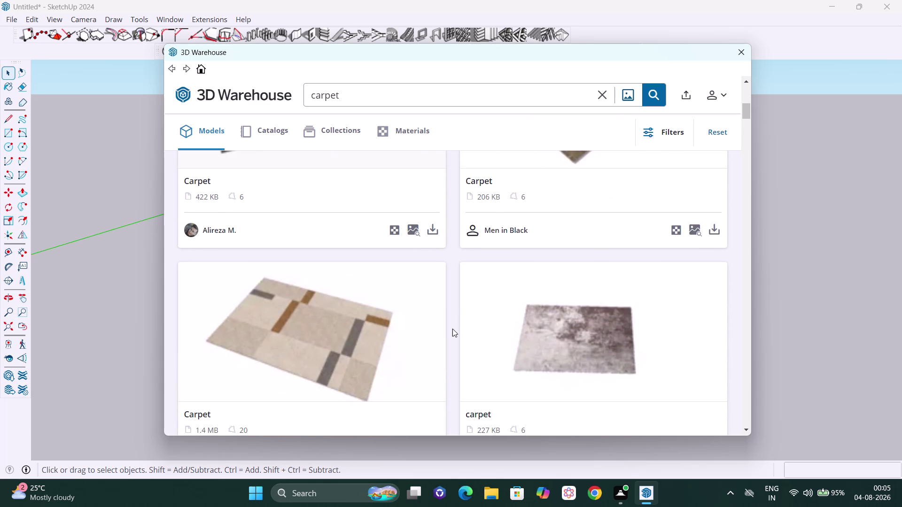
scroll(down, 3)
scroll(up, 3)
scroll(up, 3)
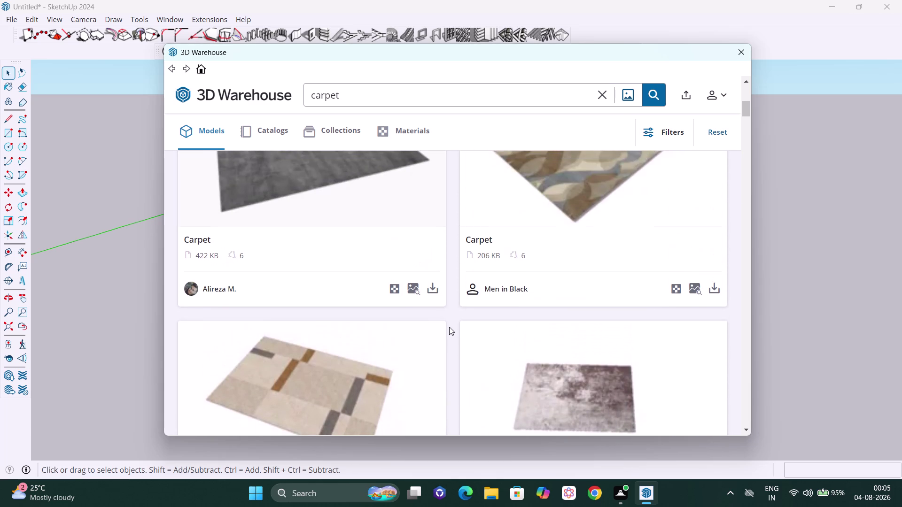
click(435, 294)
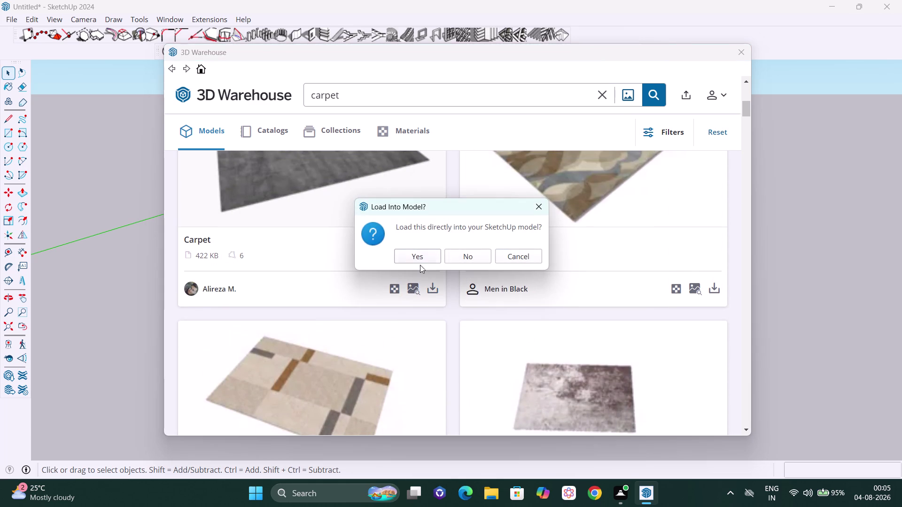
click(417, 254)
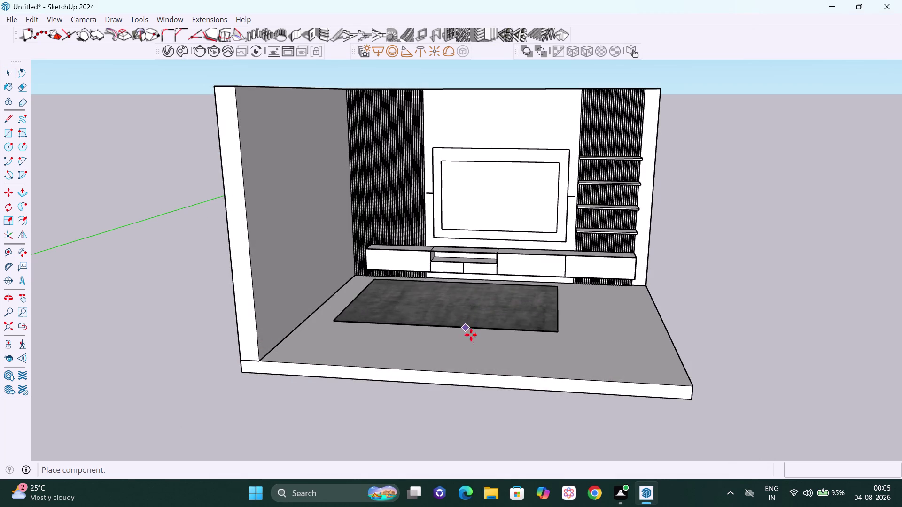
Place the grey carpet on the floor in front of the TV unit.
click(487, 355)
key(space)
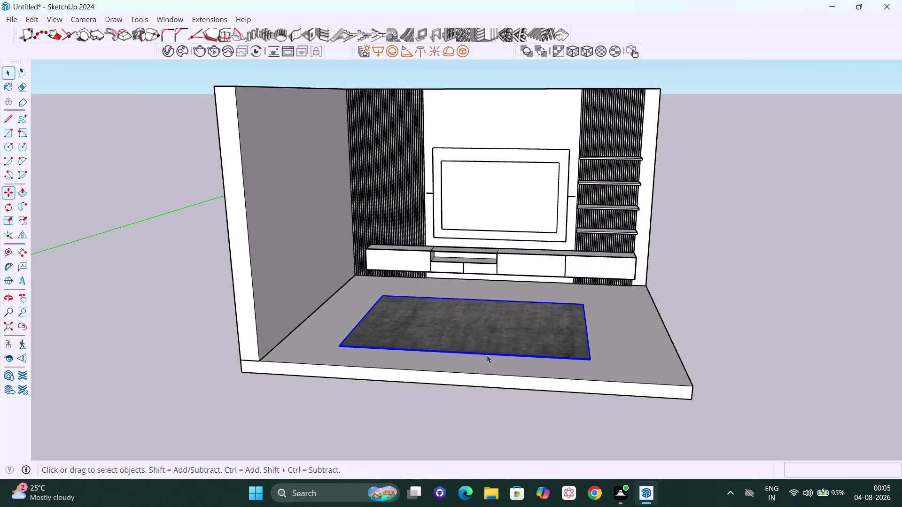
drag(801, 374, 796, 372)
middle_drag(714, 352, 559, 343)
scroll(up, 3)
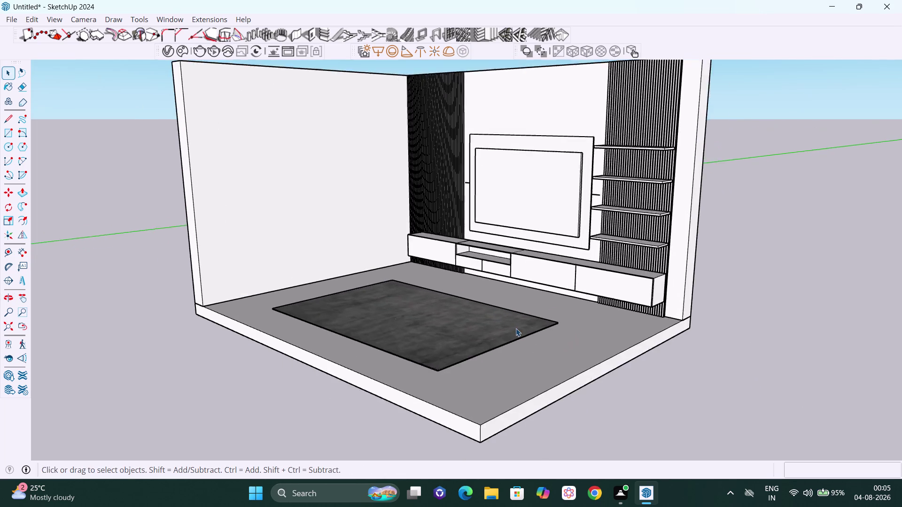
scroll(up, 3)
Orbit and zoom around the room for a close view of the grey rug.
middle_drag(481, 340, 387, 363)
scroll(up, 3)
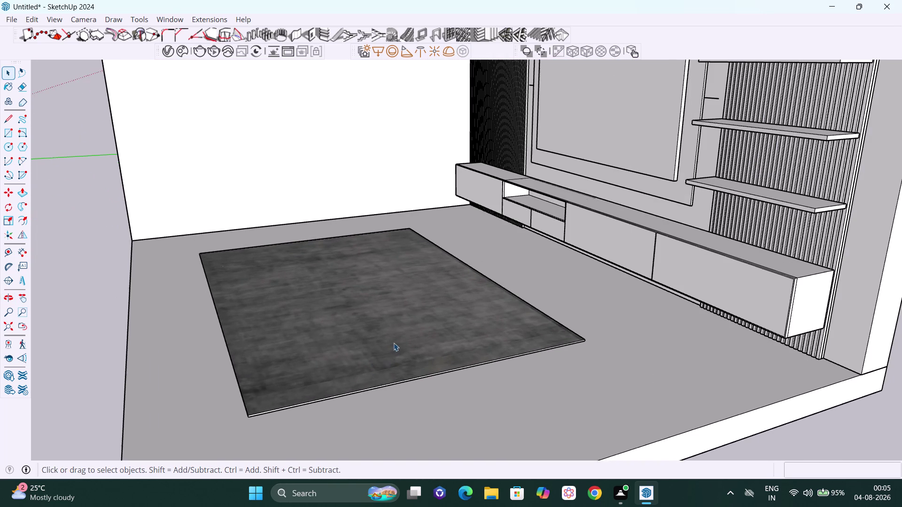
middle_drag(394, 346, 548, 351)
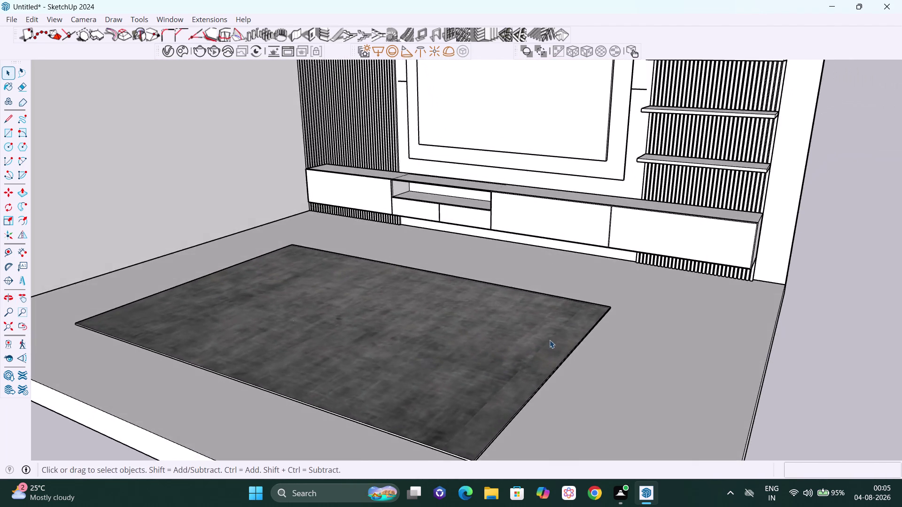
scroll(down, 3)
scroll(down, 3)
middle_drag(544, 357, 736, 368)
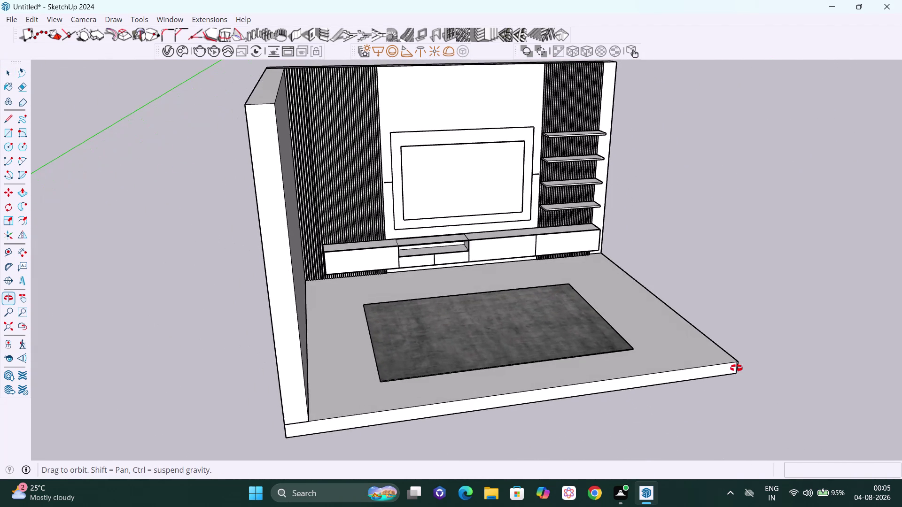
middle_drag(736, 368, 495, 396)
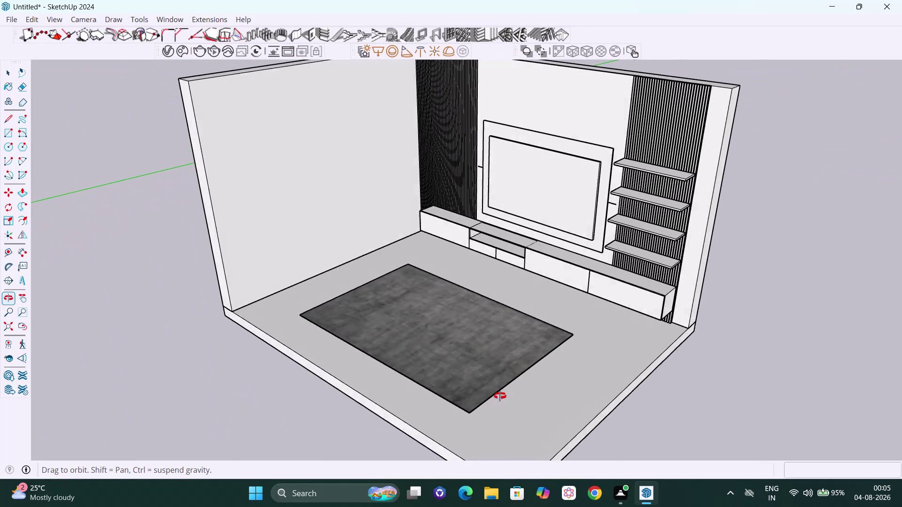
middle_drag(495, 396, 500, 396)
scroll(up, 3)
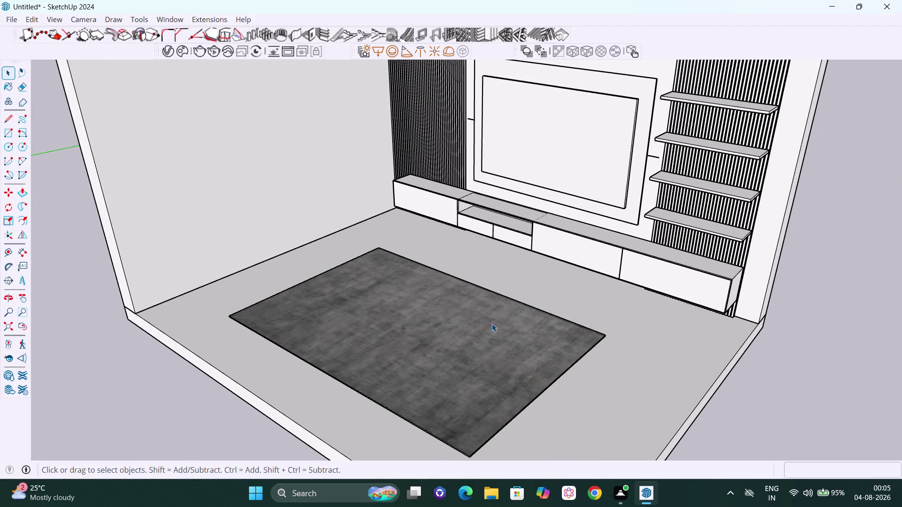
scroll(up, 3)
middle_drag(502, 403, 443, 380)
scroll(up, 3)
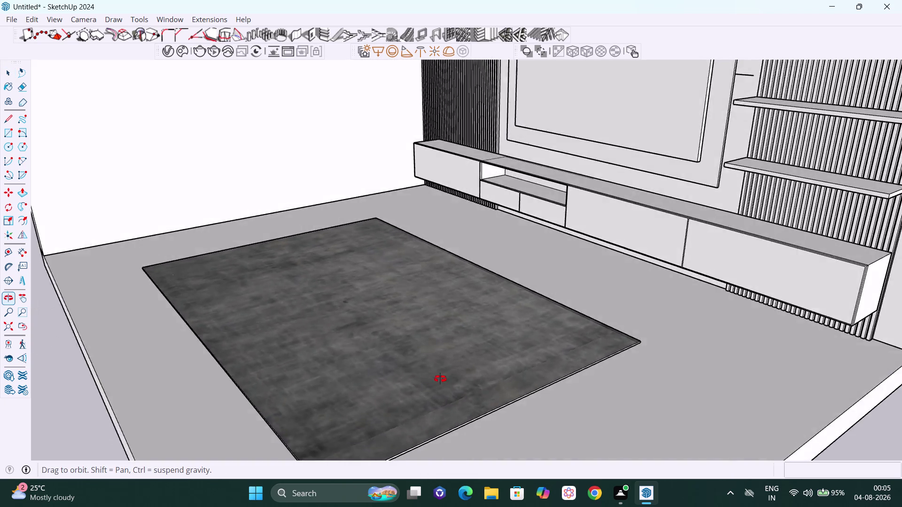
middle_drag(443, 380, 335, 358)
scroll(up, 3)
scroll(down, 3)
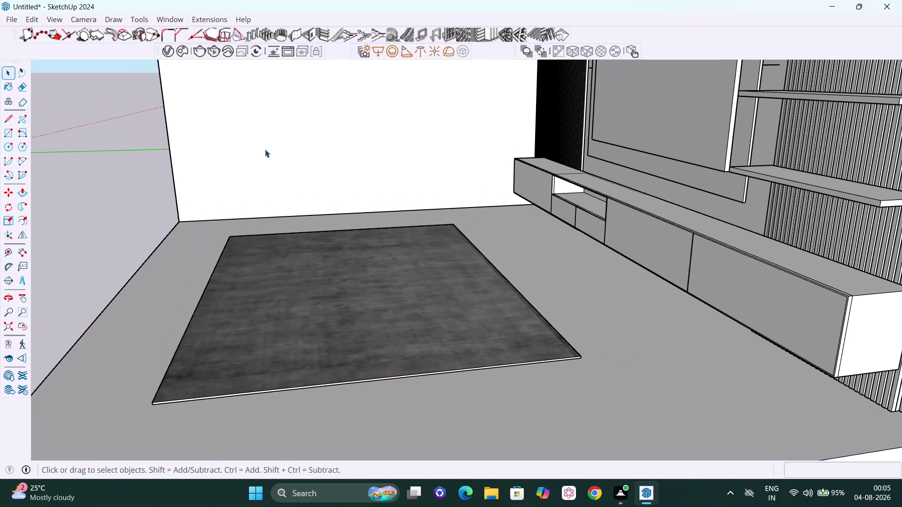
click(173, 16)
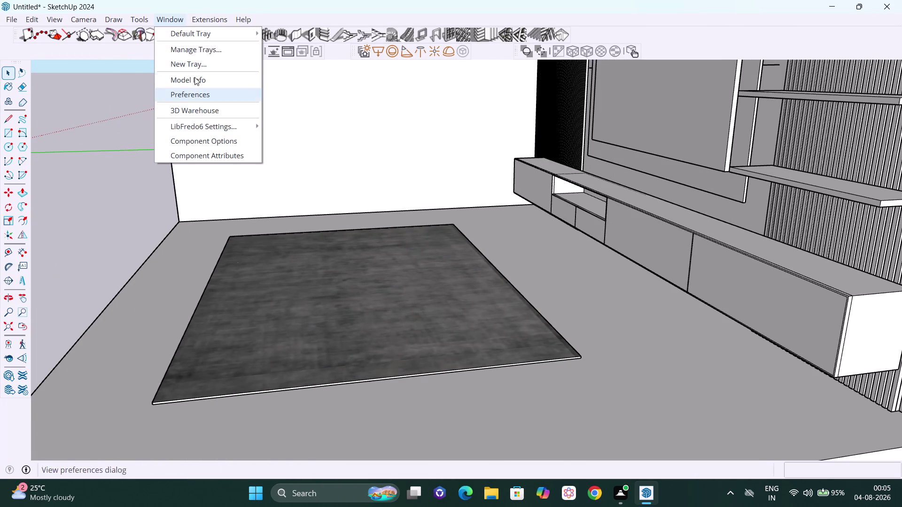
Search 3D Warehouse for 'woolen carpet', replacing the previous search.
click(208, 111)
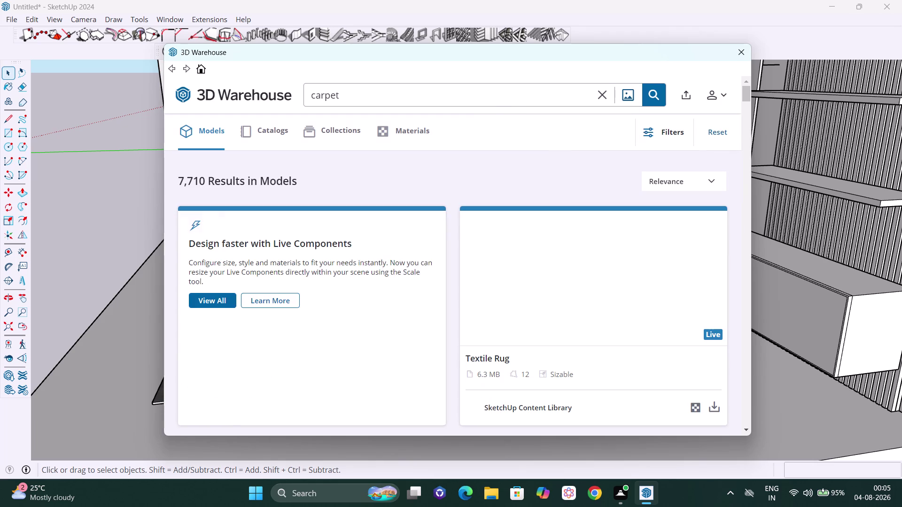
click(491, 95)
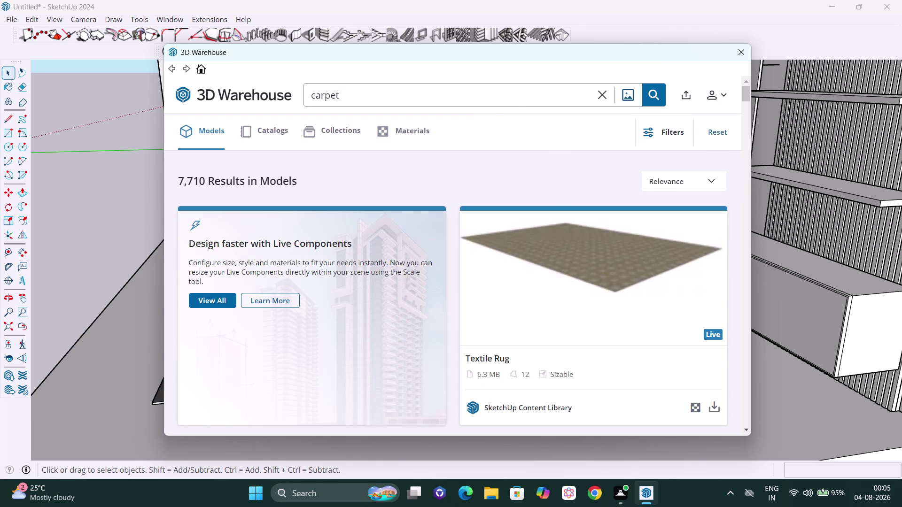
key(BackSpace)
key(BackSpace)
key(BackSpace)
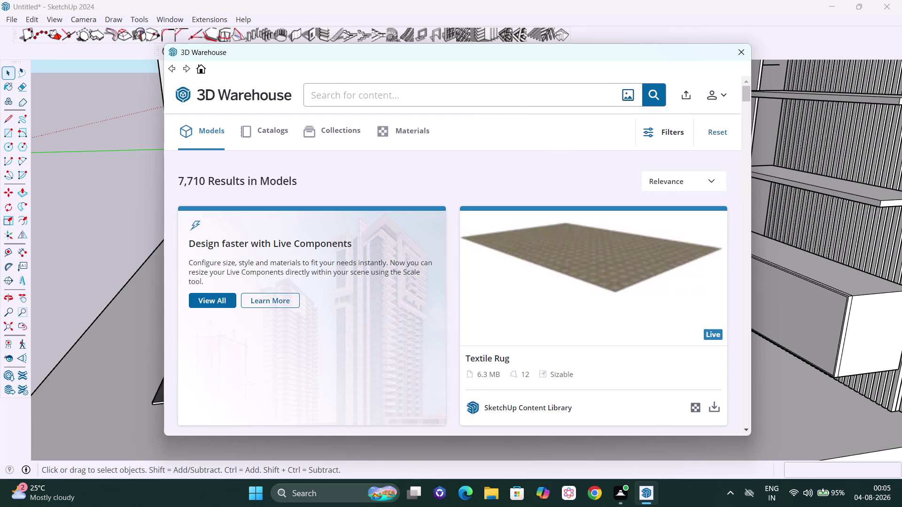
text(wool)
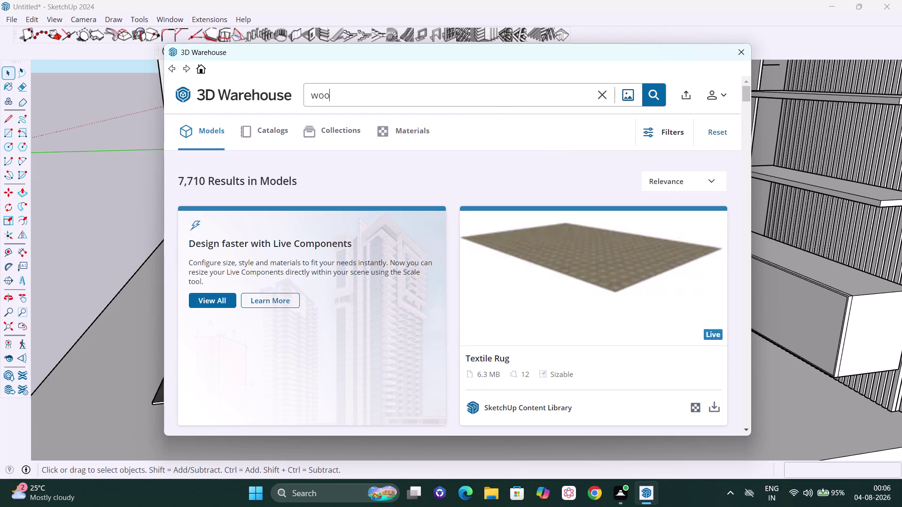
text(em)
key(BackSpace)
text(n carp)
text(et)
key(Return)
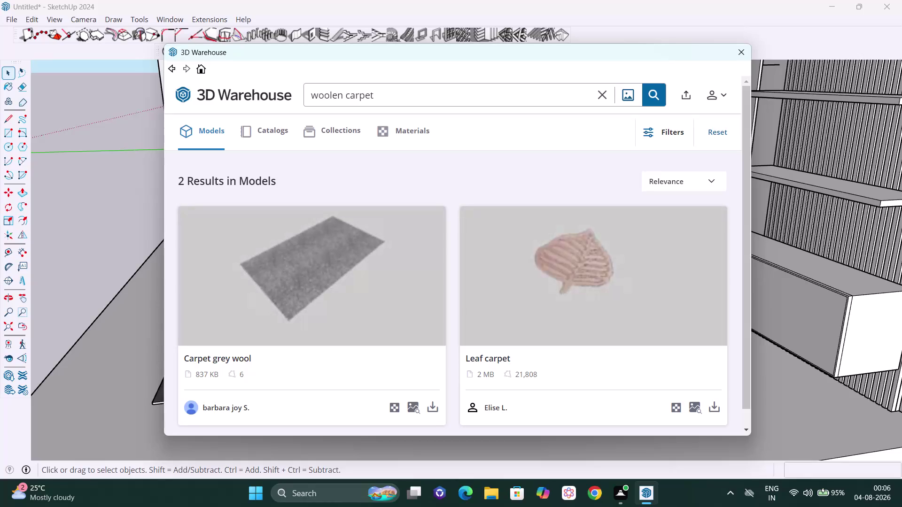
Download the Carpet grey wool model and confirm loading it.
scroll(down, 3)
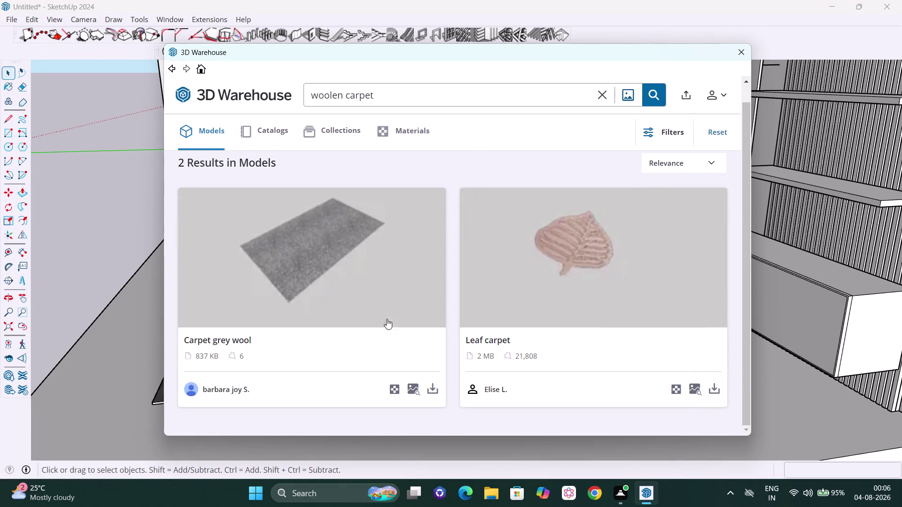
click(429, 385)
click(422, 249)
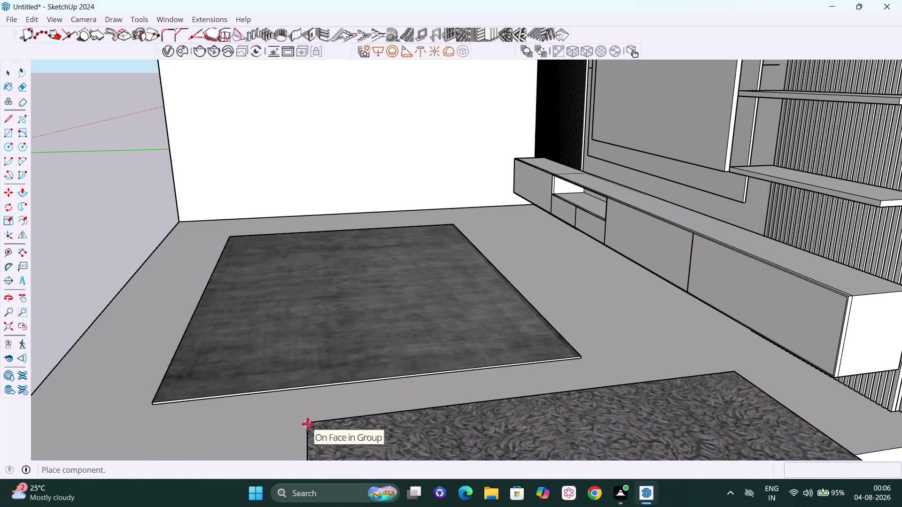
Place the new wool carpet and delete the old grey rug.
click(308, 424)
key(space)
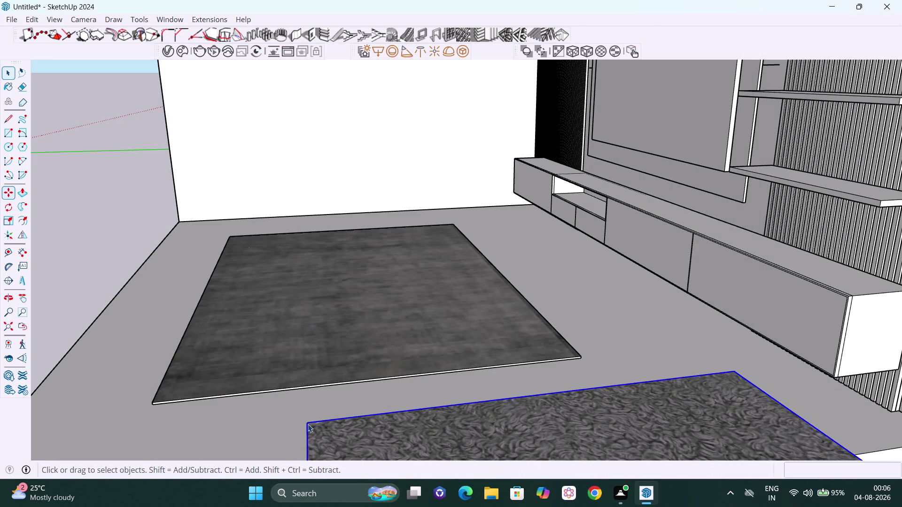
click(293, 381)
key(Delete)
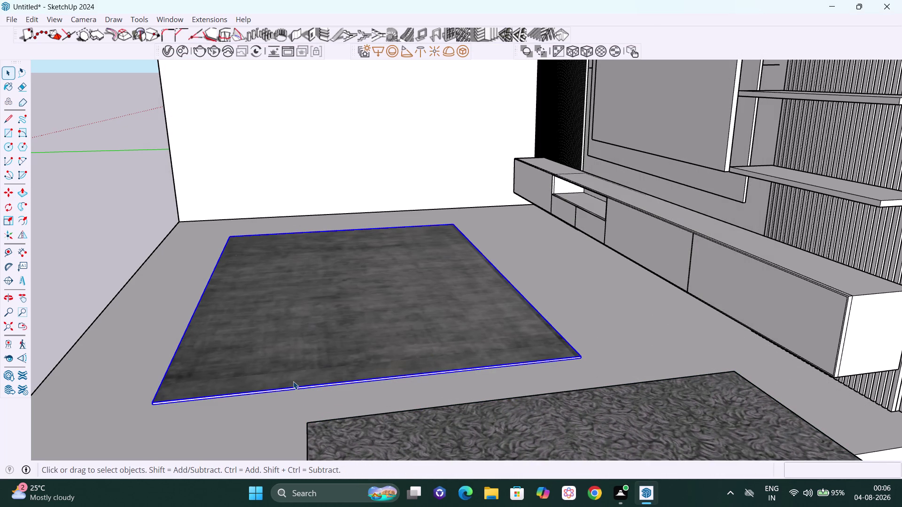
Move the wool carpet from outside the room onto the floor near the TV console.
scroll(down, 3)
scroll(down, 3)
middle_drag(293, 437, 584, 342)
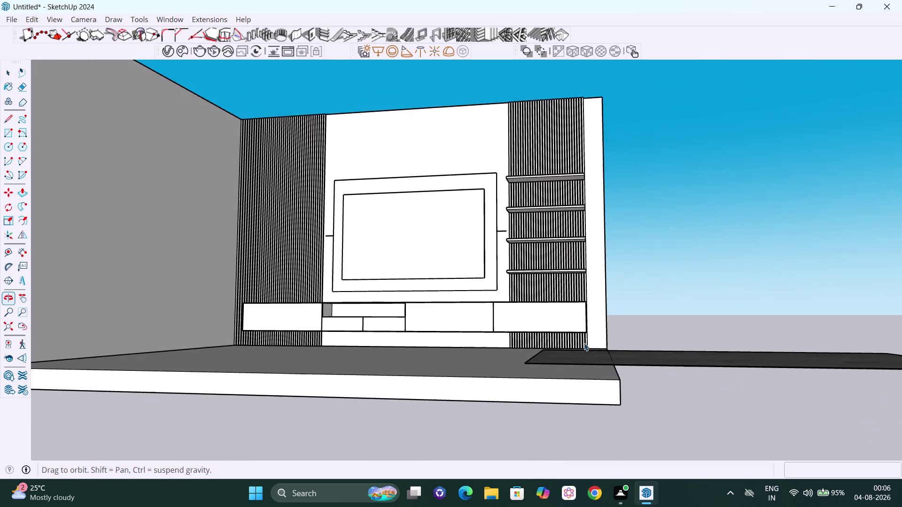
scroll(down, 3)
middle_drag(583, 363, 599, 480)
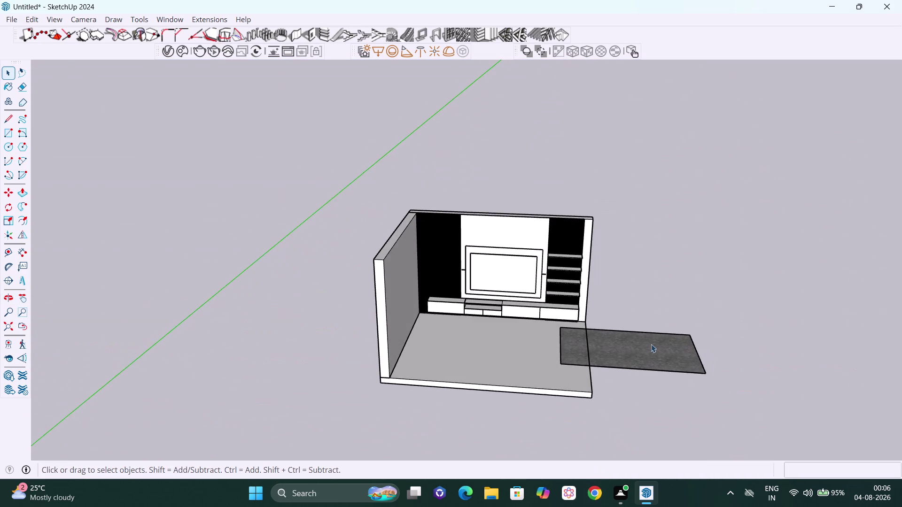
scroll(up, 3)
middle_drag(641, 364, 636, 390)
scroll(up, 3)
click(623, 391)
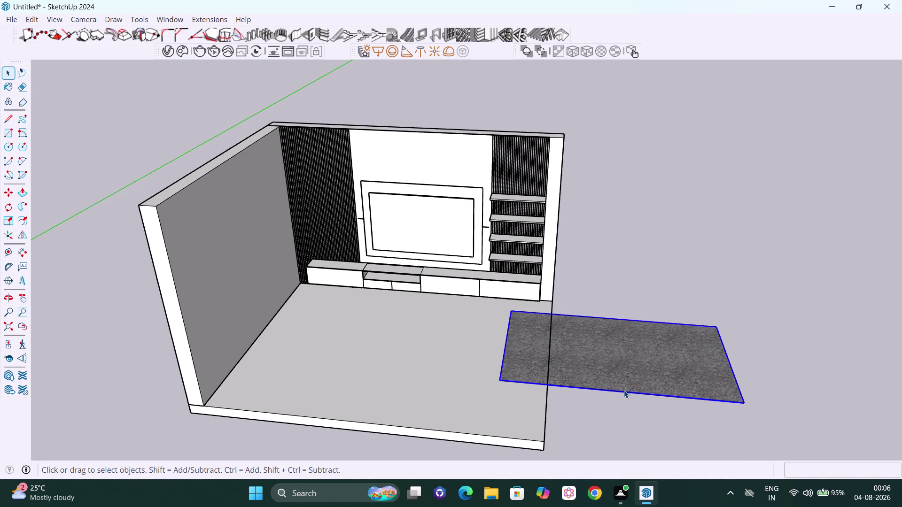
key(m)
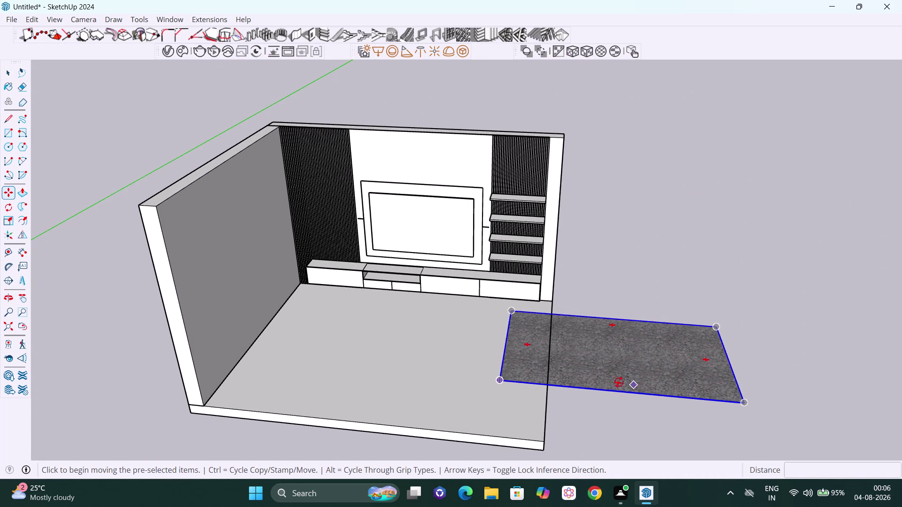
click(498, 382)
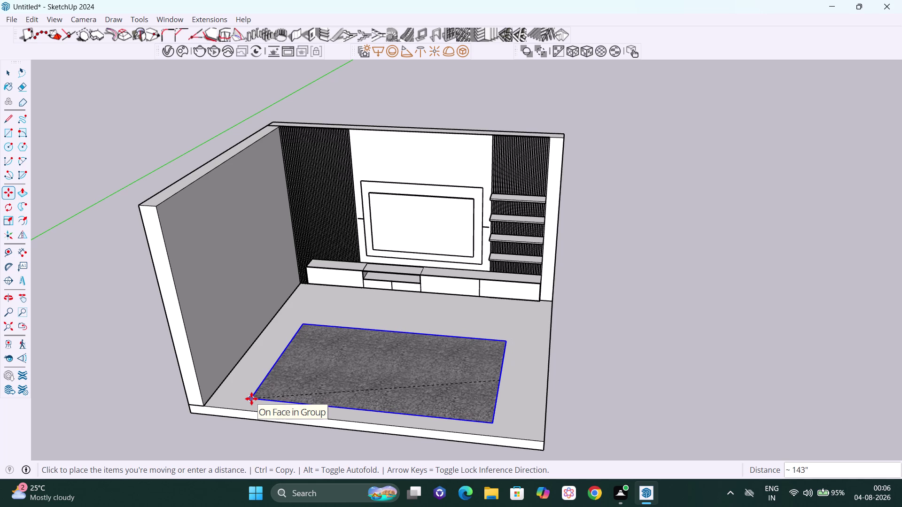
click(252, 399)
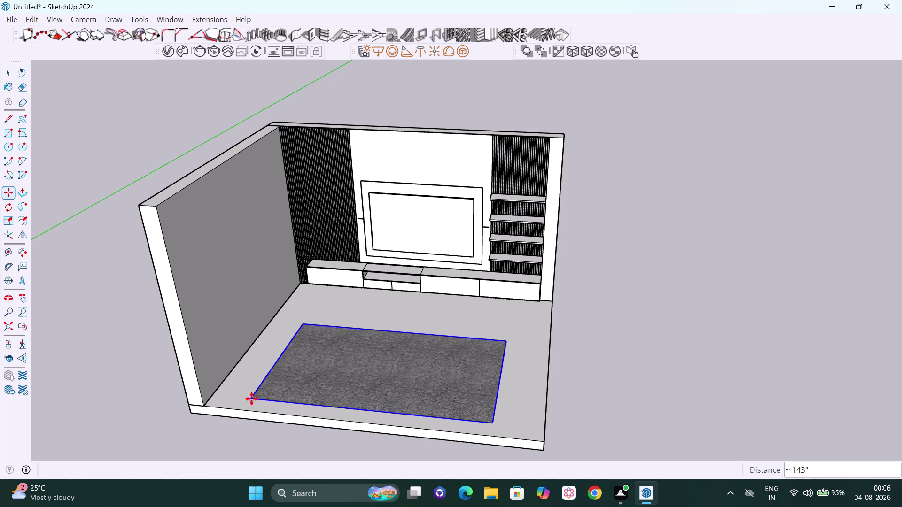
middle_drag(539, 391, 385, 389)
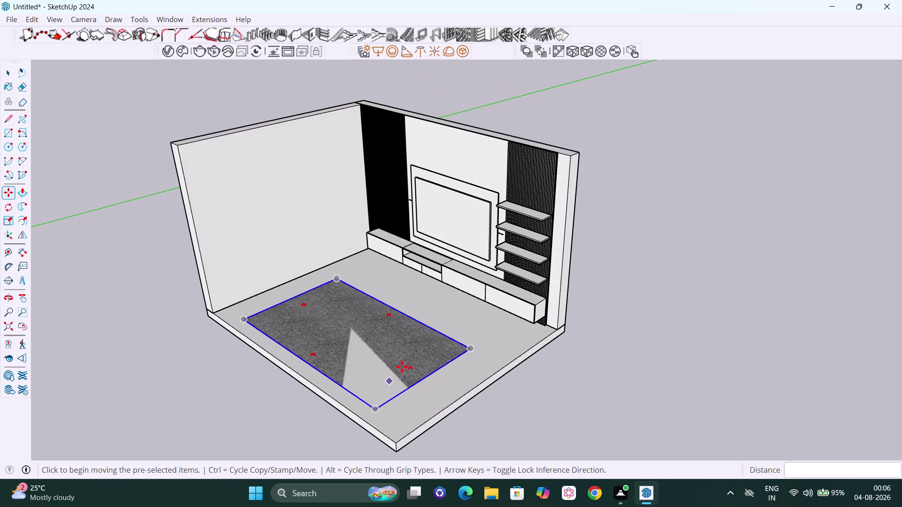
Orbit and zoom for a close, low view of the wool carpet by the console.
middle_drag(367, 323, 337, 322)
scroll(up, 3)
scroll(up, 3)
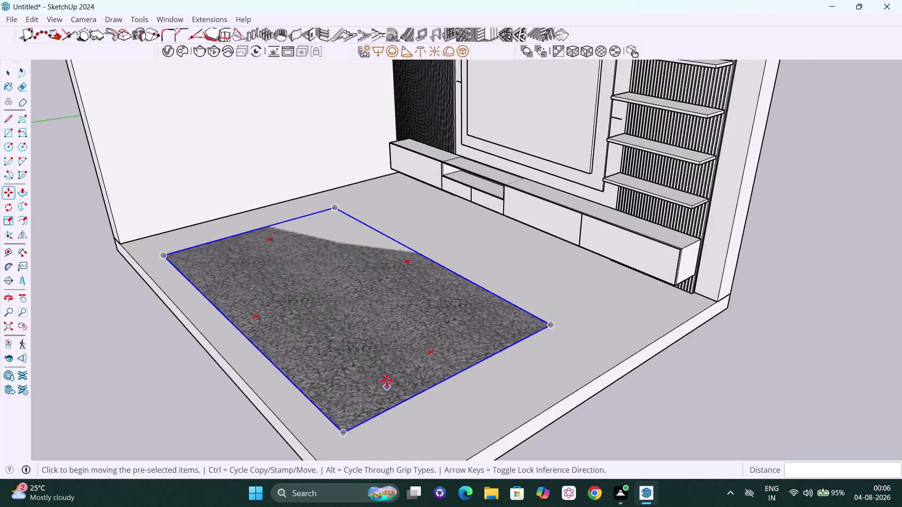
middle_drag(366, 400, 432, 339)
key(space)
middle_click(444, 370)
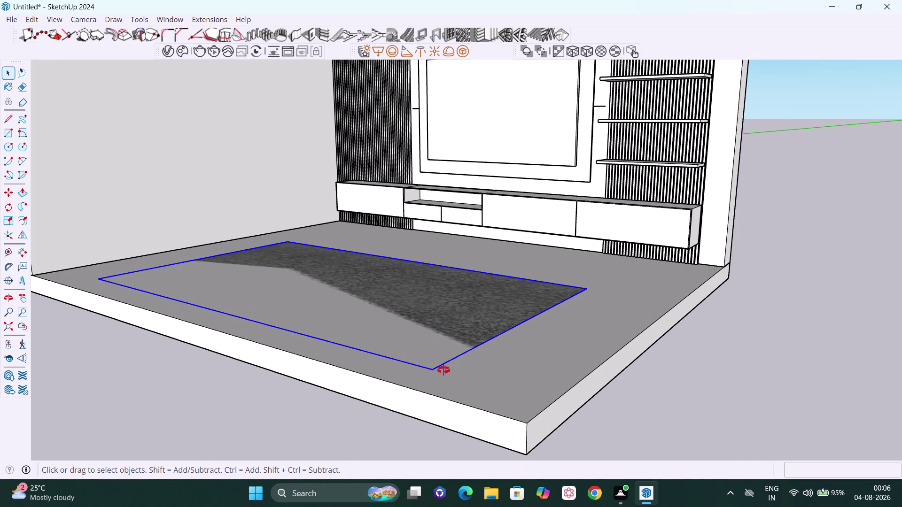
scroll(up, 3)
middle_drag(434, 363, 414, 384)
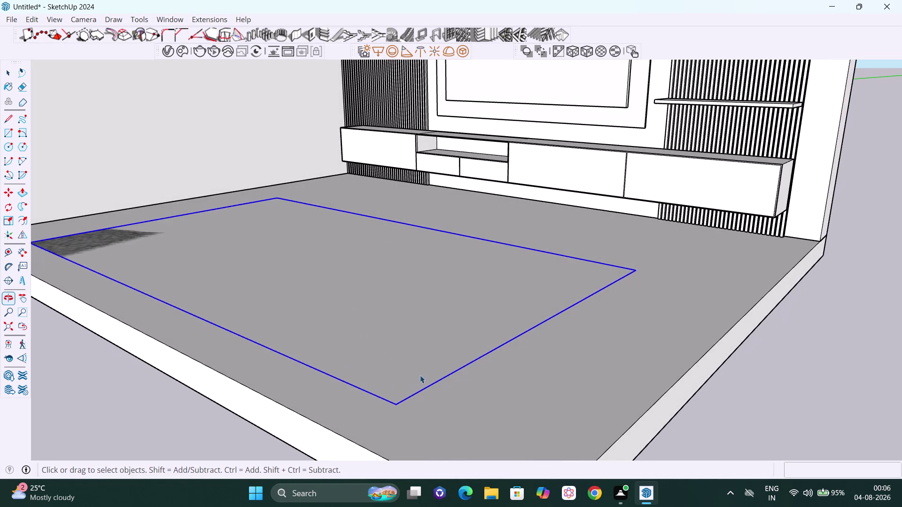
scroll(down, 3)
middle_drag(417, 363, 481, 337)
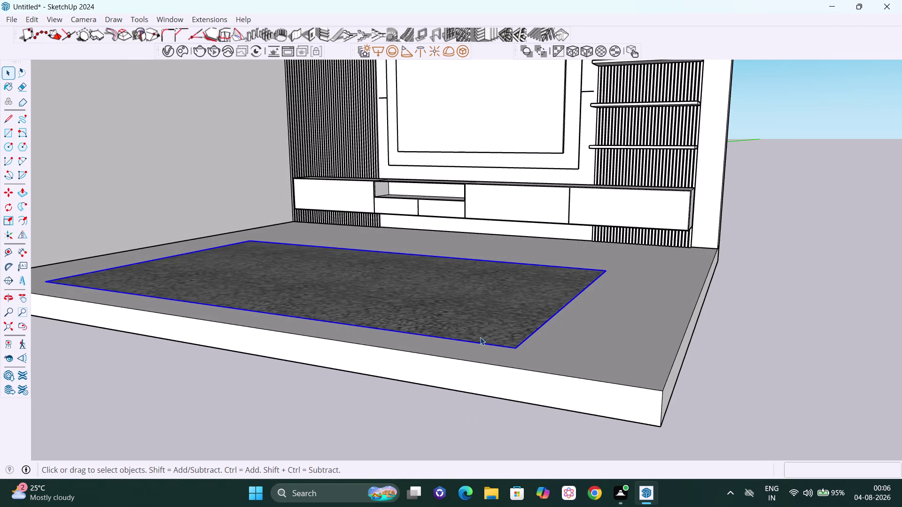
Move the carpet vertically by its corner, setting it down slightly above the floor.
key(m)
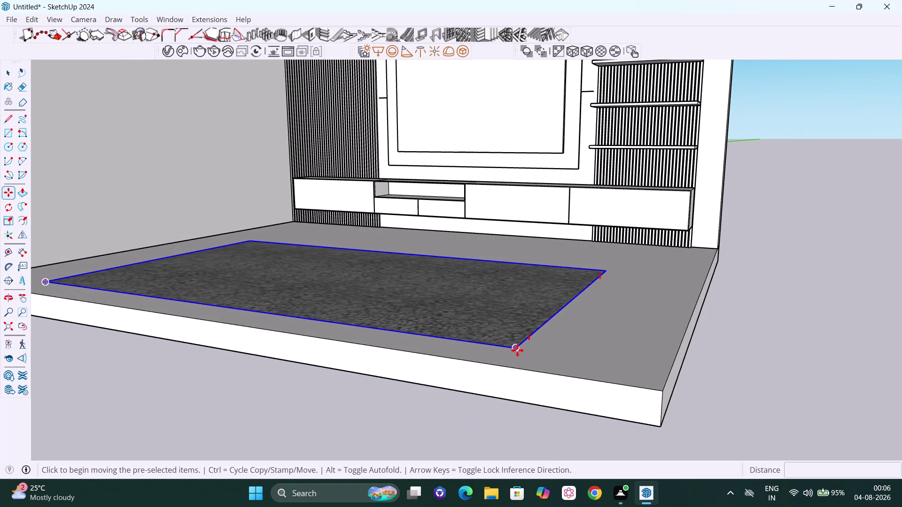
click(518, 351)
key(Up)
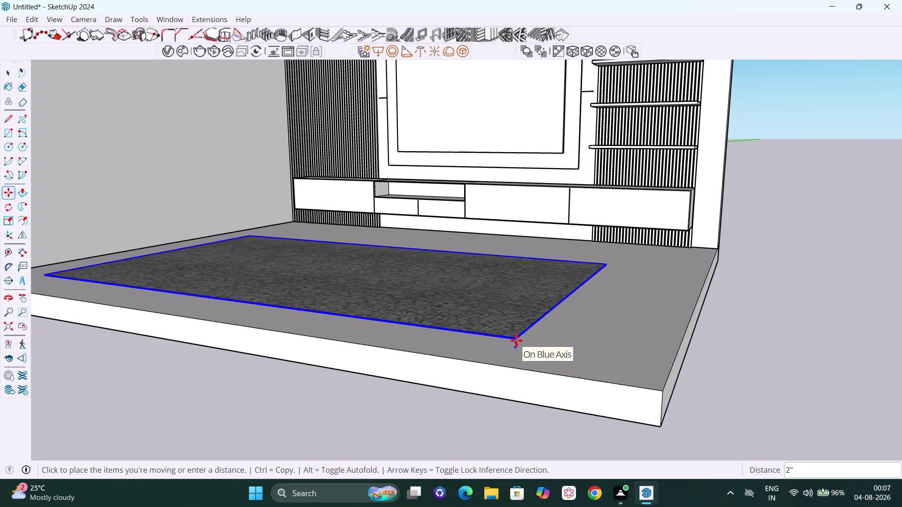
click(517, 343)
key(space)
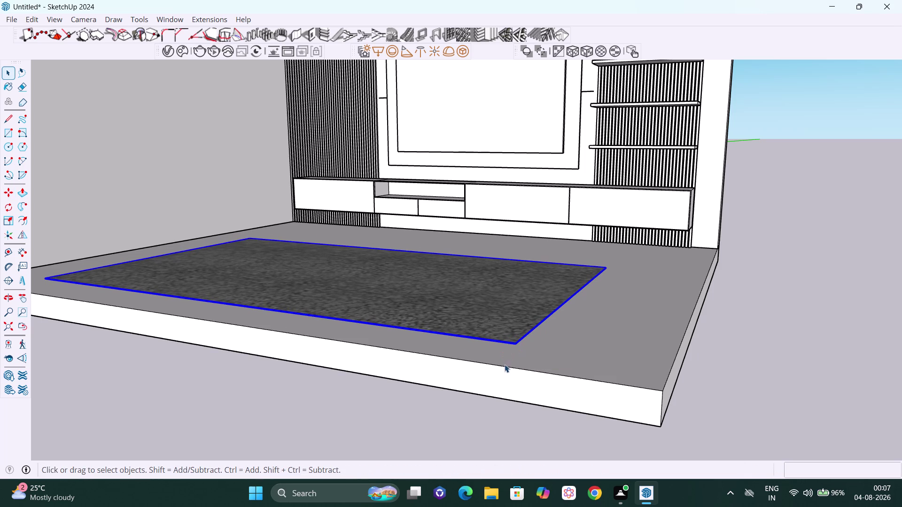
Orbit down to floor level to inspect the carpet edge, and reselect the wool carpet.
scroll(down, 3)
middle_drag(348, 394, 431, 346)
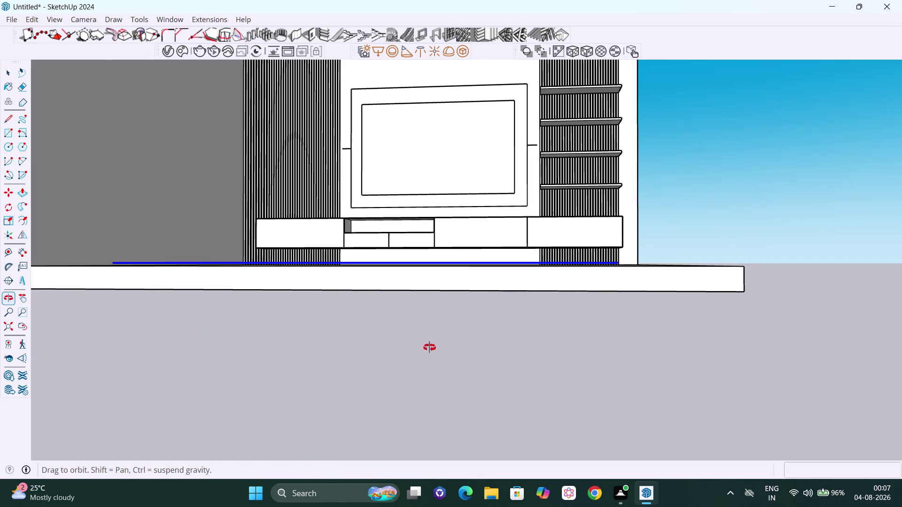
middle_drag(432, 346, 428, 349)
drag(753, 330, 763, 327)
scroll(up, 3)
scroll(up, 3)
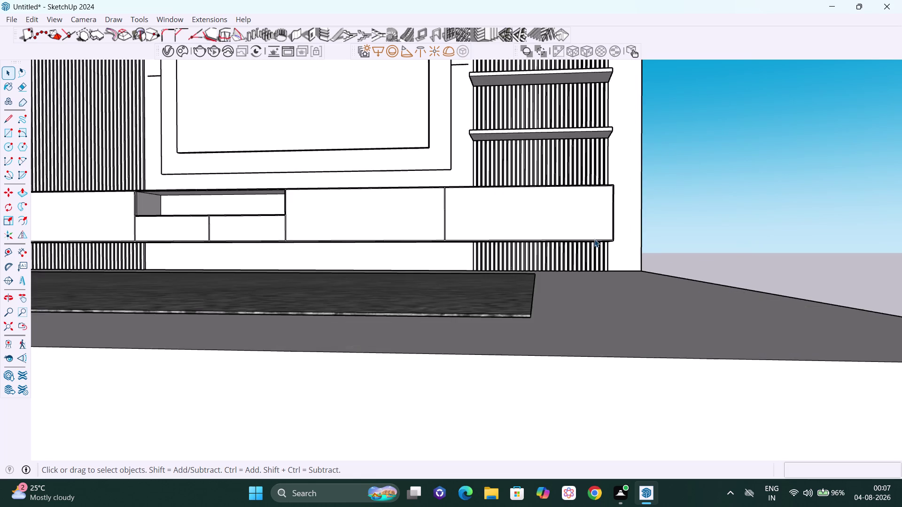
scroll(up, 3)
scroll(down, 3)
scroll(up, 3)
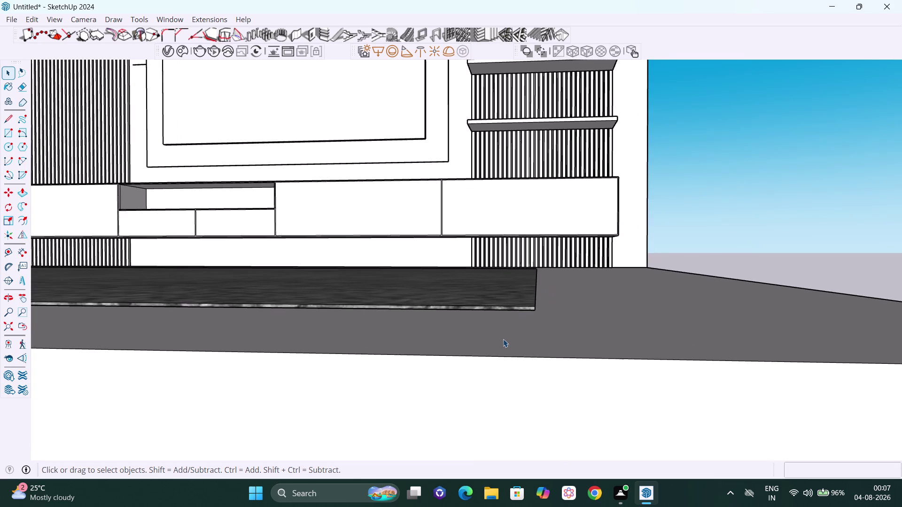
scroll(up, 3)
middle_drag(503, 339, 518, 322)
scroll(up, 3)
scroll(up, 3)
scroll(up, 3)
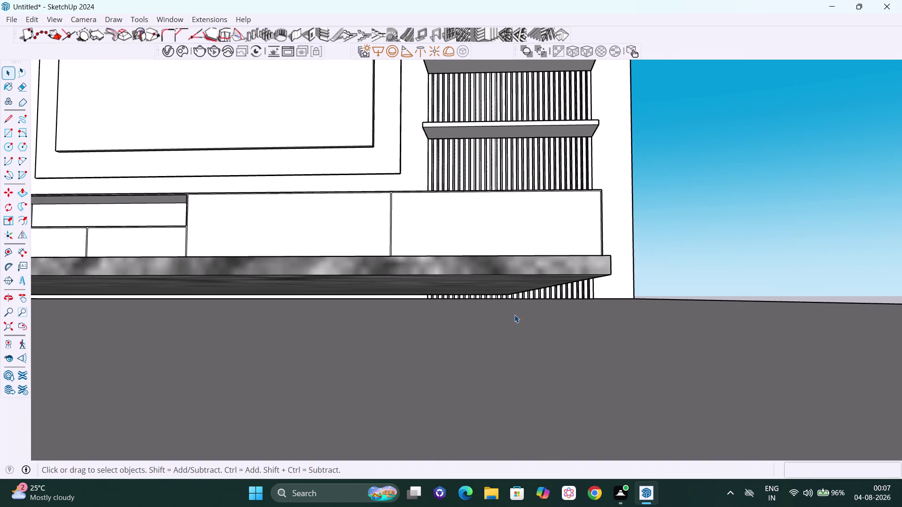
scroll(down, 3)
click(524, 291)
scroll(up, 3)
scroll(up, 3)
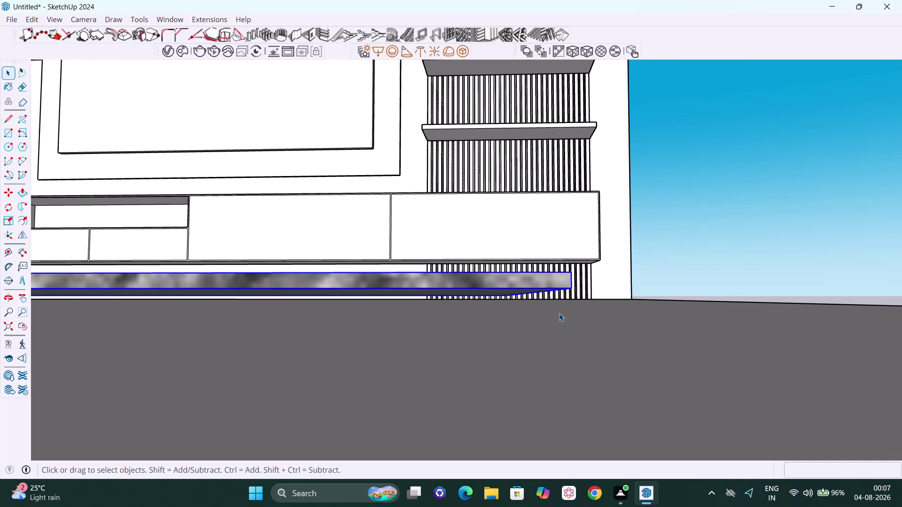
middle_drag(556, 322, 518, 308)
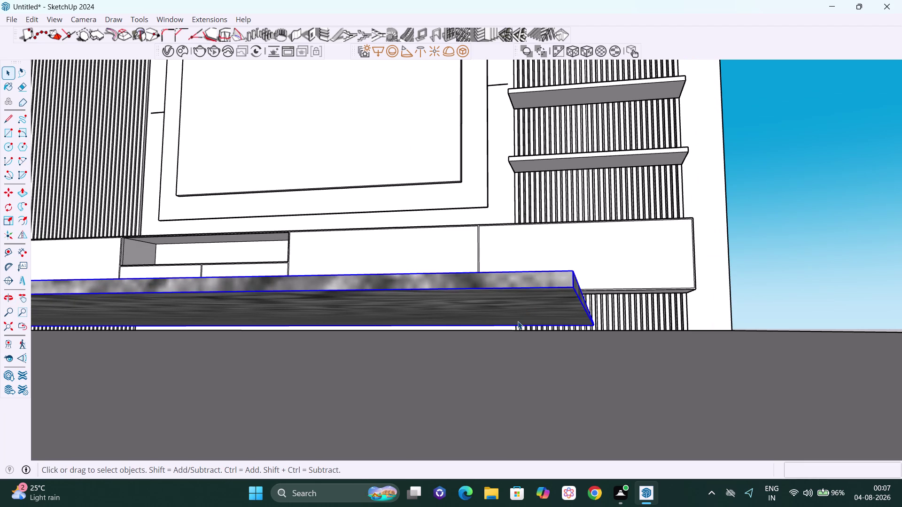
Lower the carpet straight down along the blue axis onto the floor.
key(m)
key(Up)
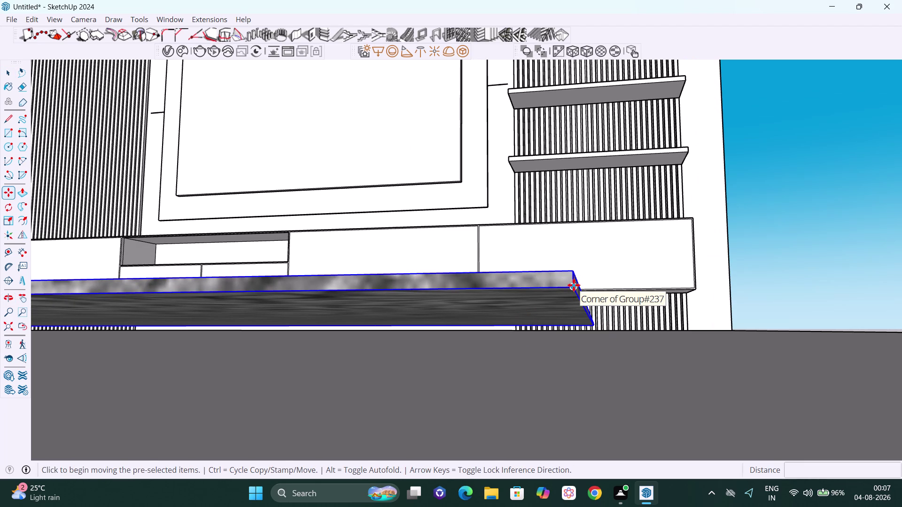
click(574, 285)
key(Up)
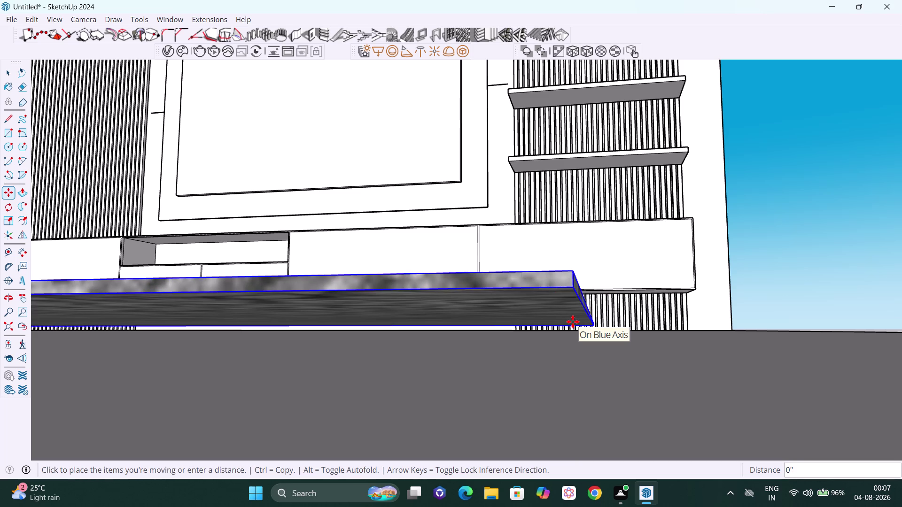
key(Up)
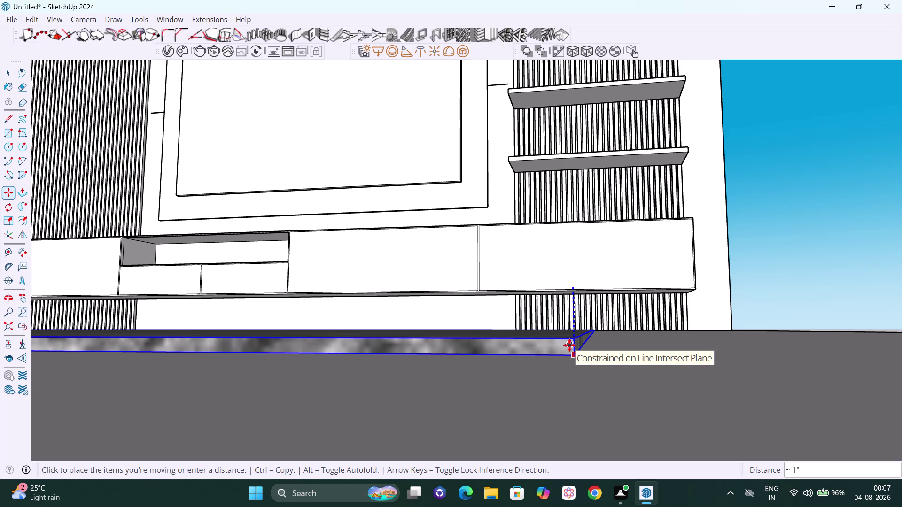
click(569, 345)
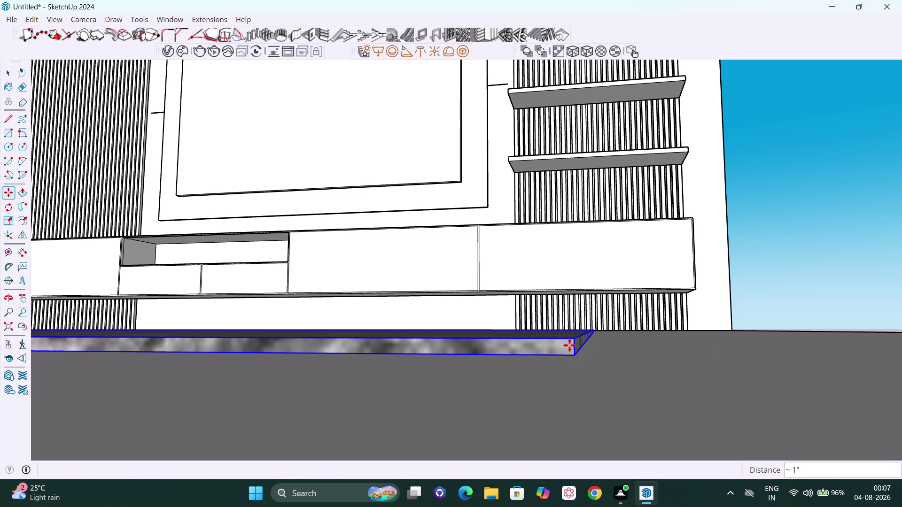
key(space)
Deselect the carpet and orbit to confirm it lies flat on the floor.
click(777, 296)
scroll(down, 3)
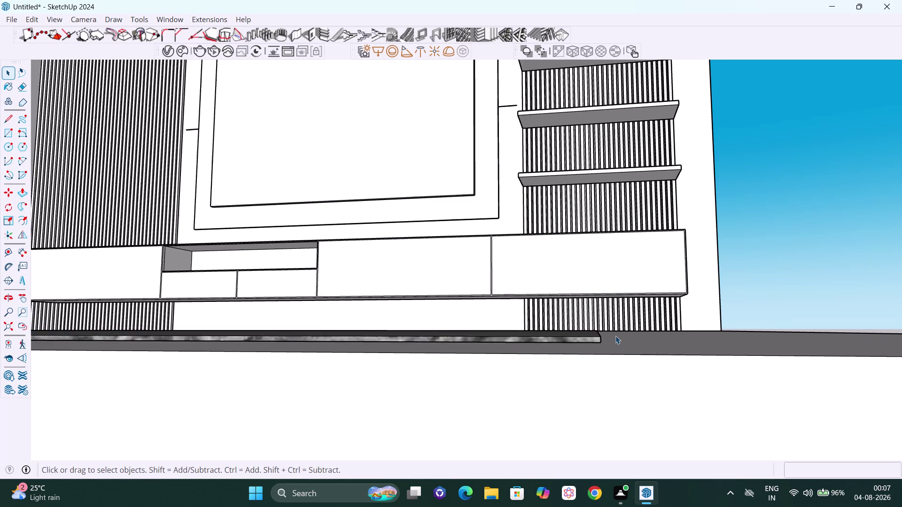
scroll(down, 3)
middle_drag(620, 352, 604, 413)
scroll(down, 3)
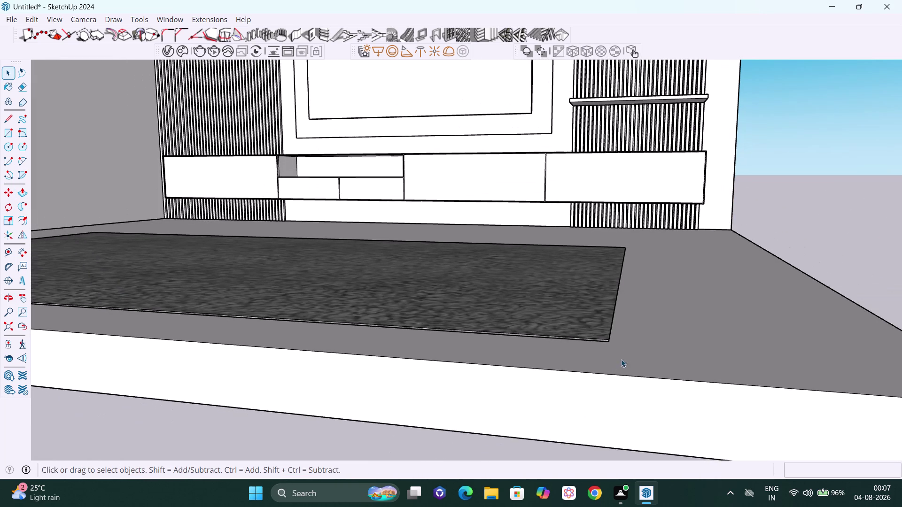
scroll(down, 3)
scroll(down, 3)
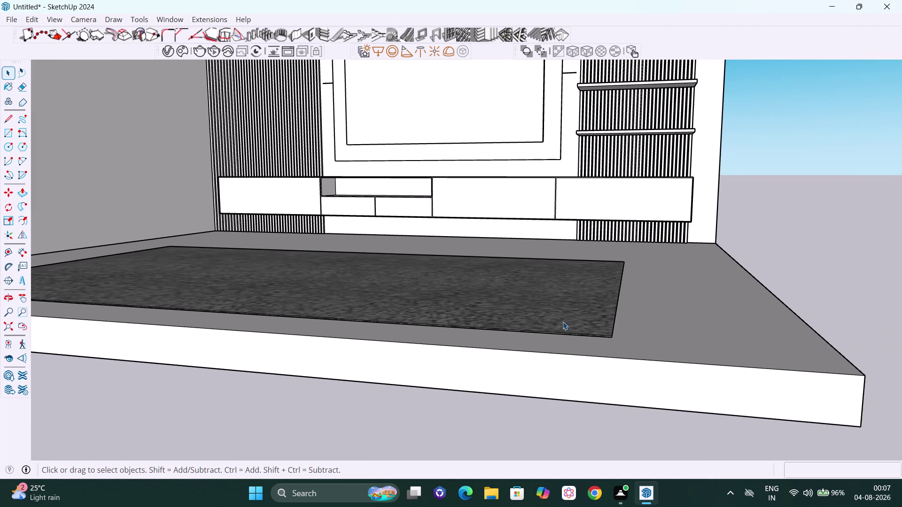
Pan and orbit to bring the whole room into a downward view of the carpet.
key(h)
drag(522, 305, 594, 315)
scroll(down, 3)
drag(559, 290, 614, 359)
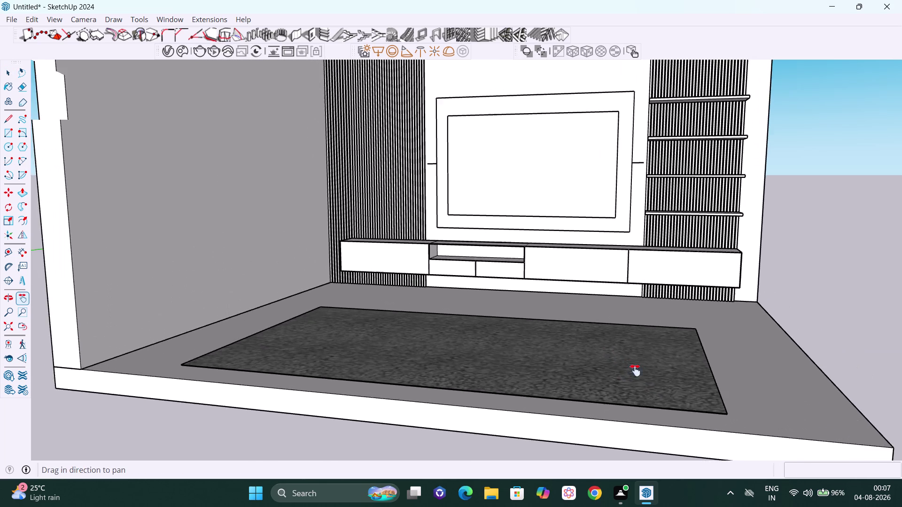
scroll(down, 3)
drag(618, 371, 589, 401)
scroll(down, 3)
drag(590, 403, 592, 401)
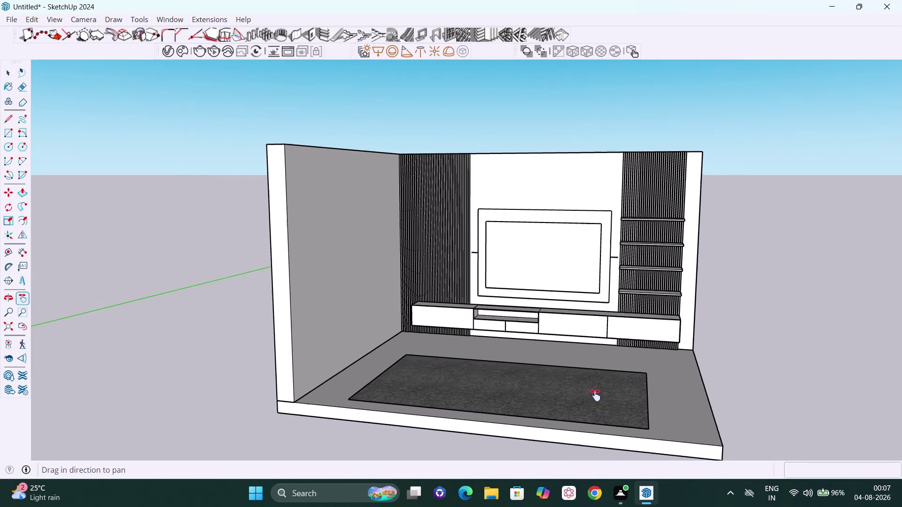
drag(593, 401, 616, 324)
scroll(down, 3)
middle_drag(621, 334, 409, 364)
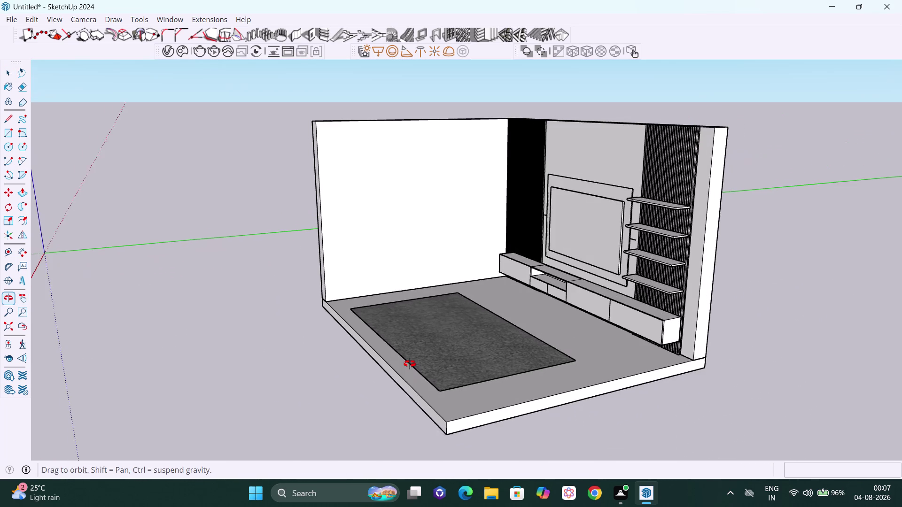
middle_drag(410, 364, 458, 372)
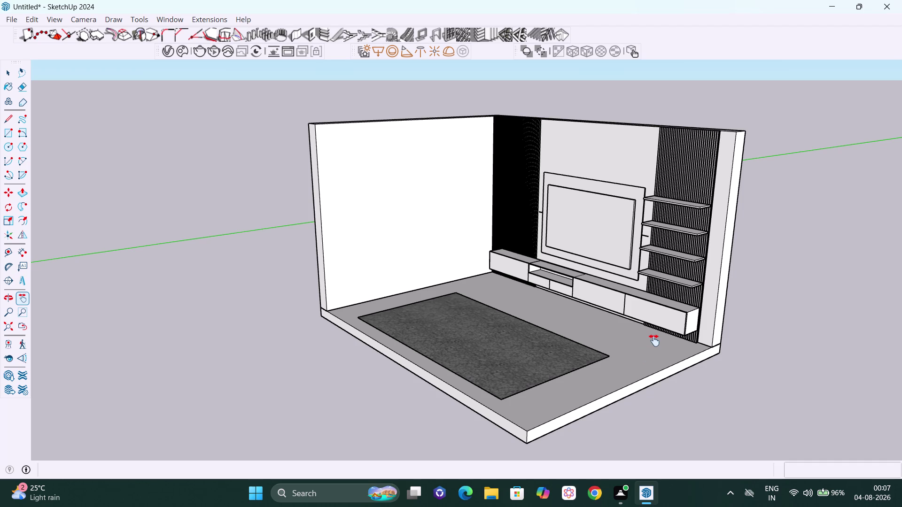
middle_drag(624, 342, 586, 404)
scroll(up, 3)
middle_drag(520, 381, 573, 370)
scroll(down, 3)
middle_drag(555, 391, 556, 401)
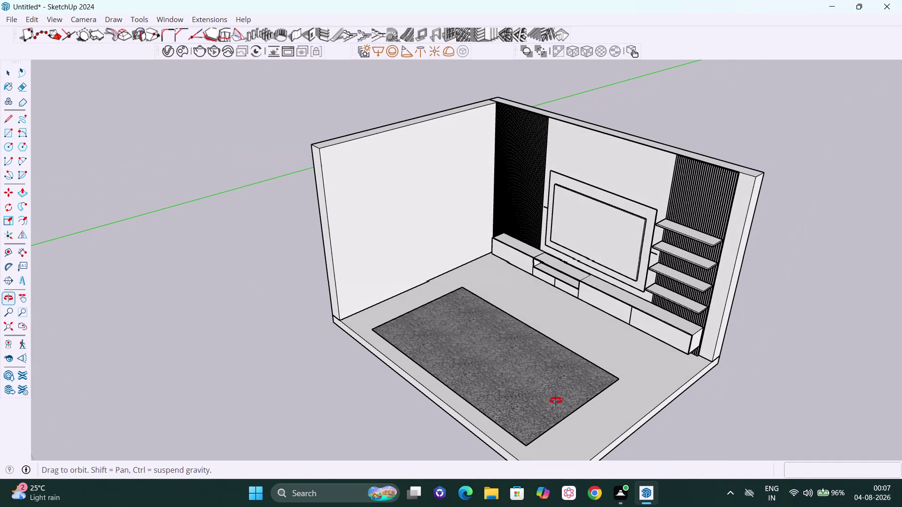
middle_drag(556, 401, 557, 401)
middle_drag(552, 397, 607, 413)
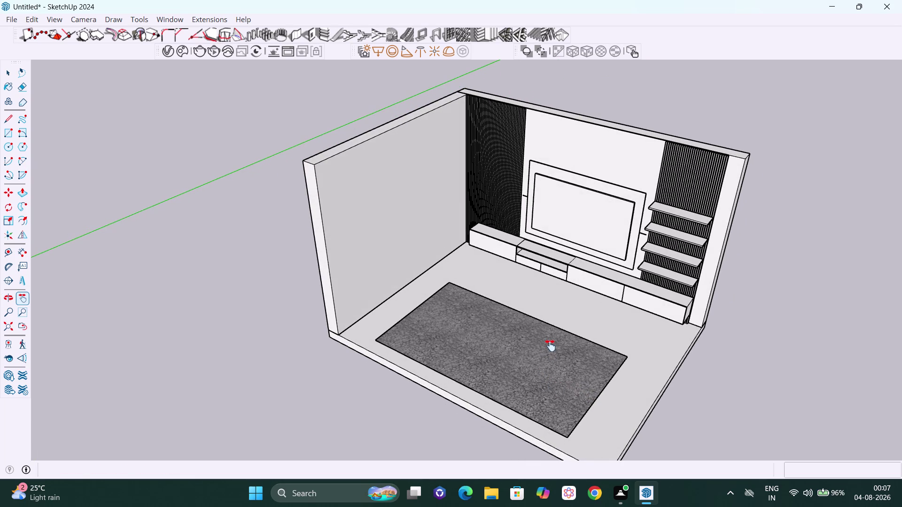
Select the carpet and activate the Scale tool (S), viewing it from the side.
key(space)
click(538, 344)
middle_drag(535, 331, 535, 346)
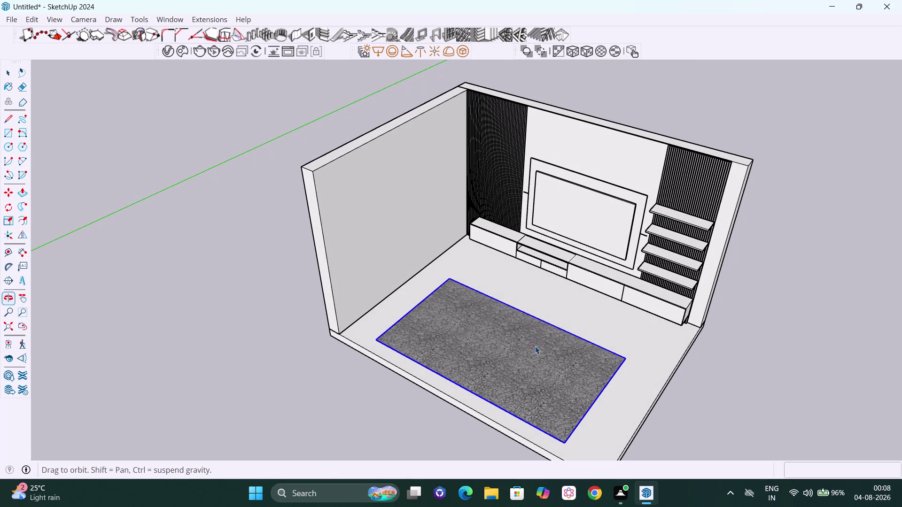
key(s)
middle_drag(576, 286, 396, 293)
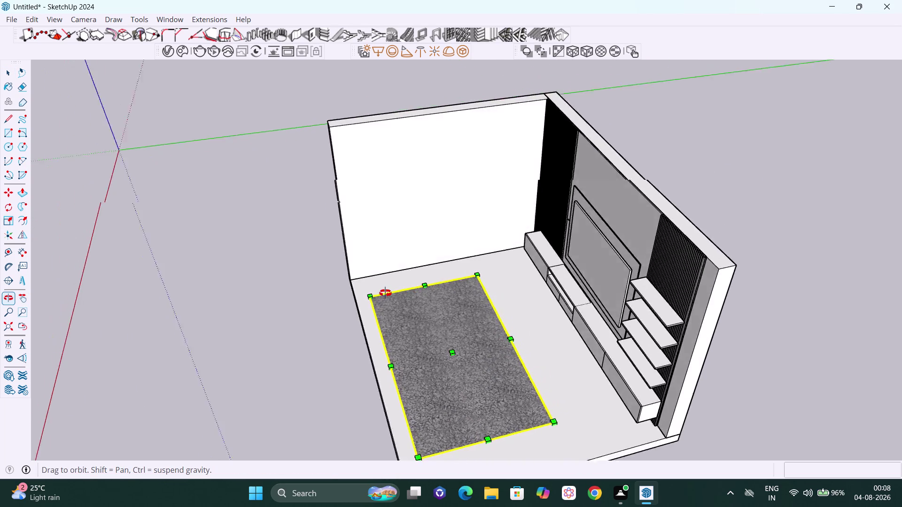
middle_drag(396, 293, 359, 293)
Try grabbing a carpet side handle from a front view, then cancel without resizing.
scroll(up, 3)
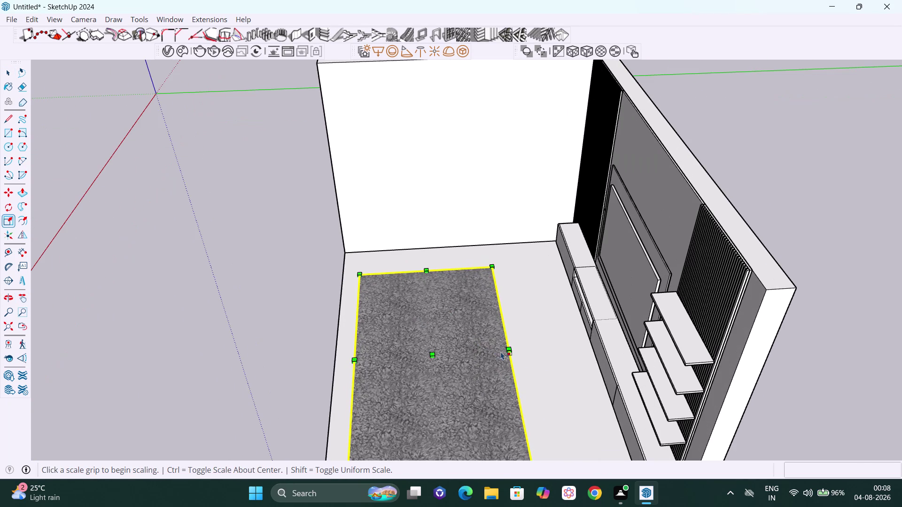
click(509, 351)
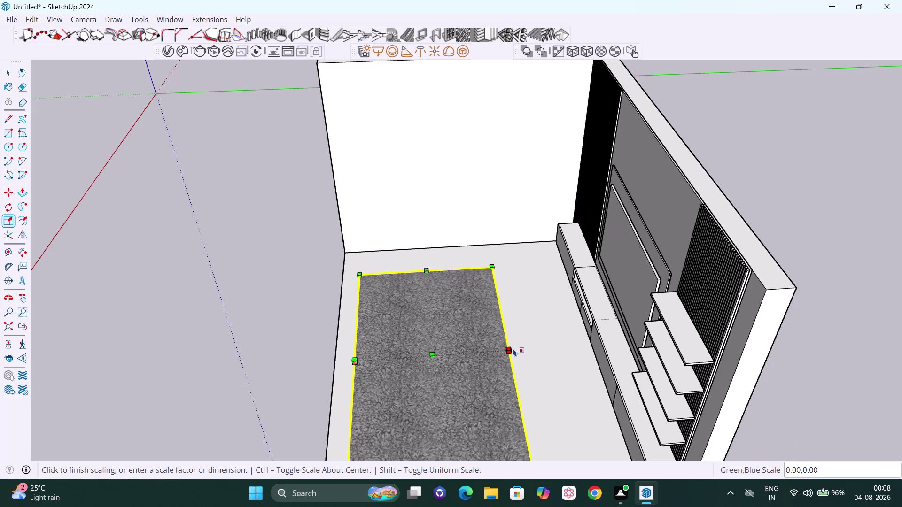
click(510, 349)
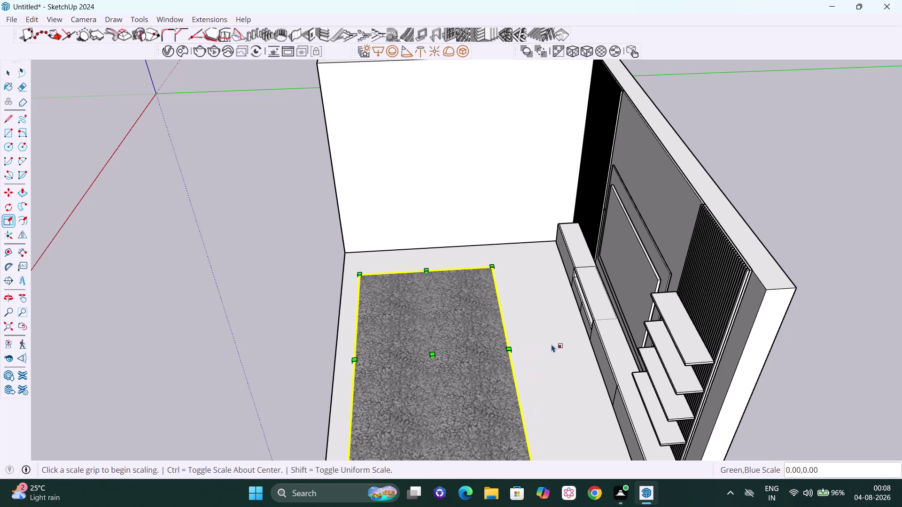
scroll(down, 3)
middle_drag(527, 368, 493, 272)
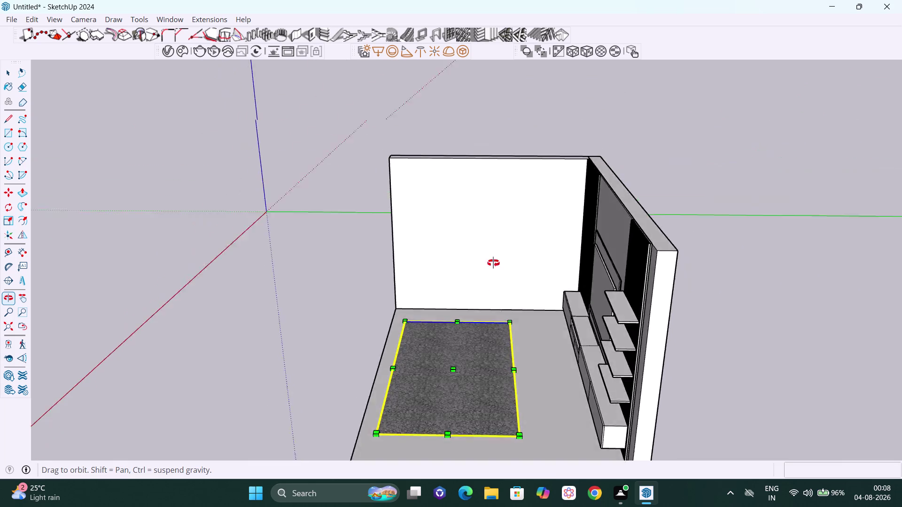
middle_drag(494, 272, 522, 178)
scroll(up, 3)
middle_drag(520, 401, 525, 430)
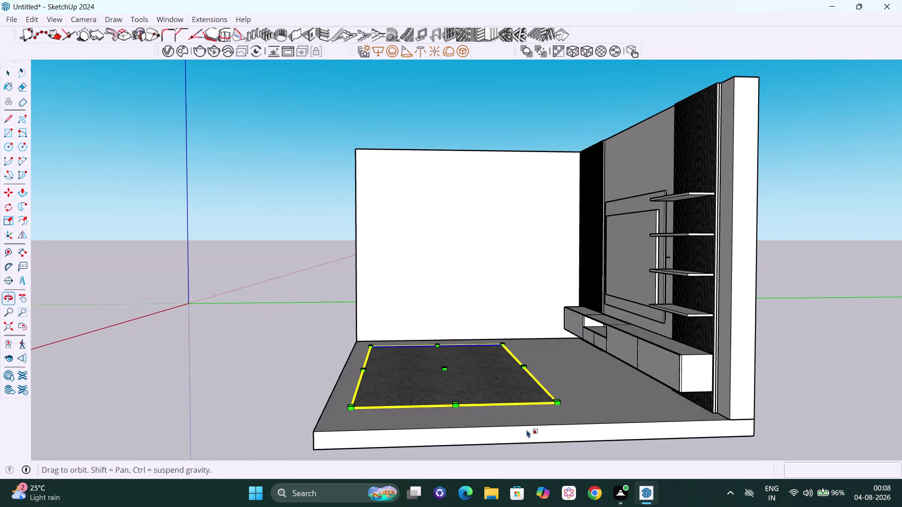
scroll(up, 3)
middle_drag(522, 389, 536, 431)
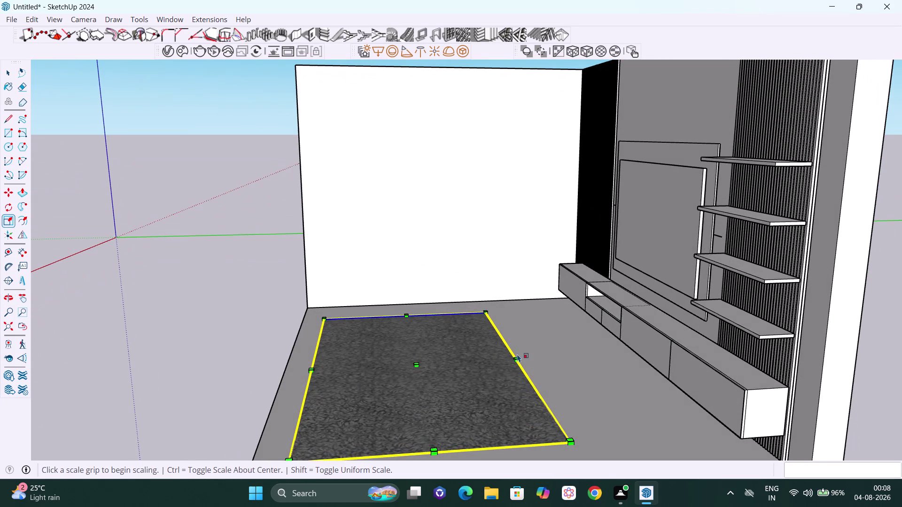
click(517, 360)
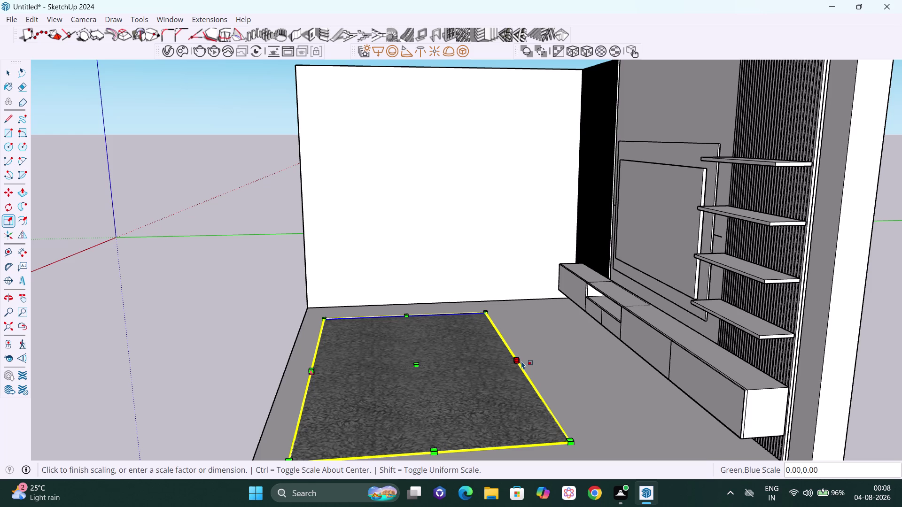
key(Escape)
key(space)
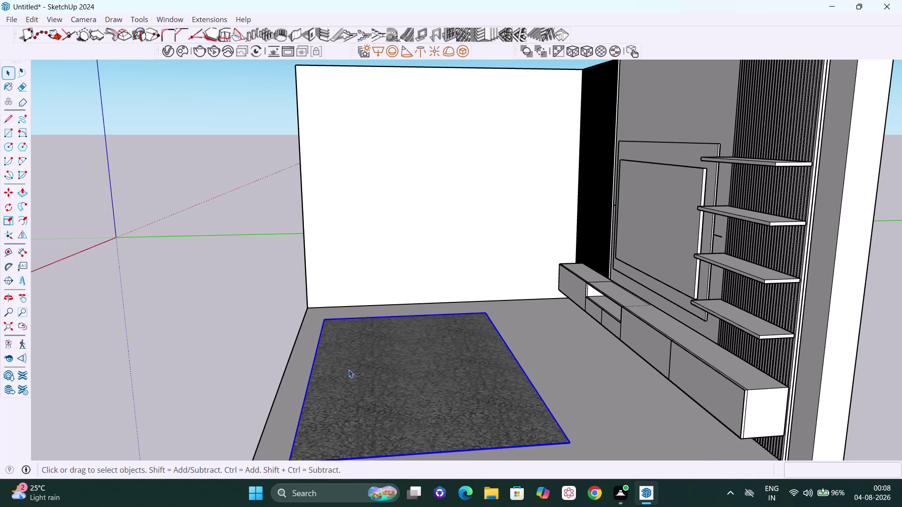
Restart scaling with a drag across the carpet, then cancel it.
key(s)
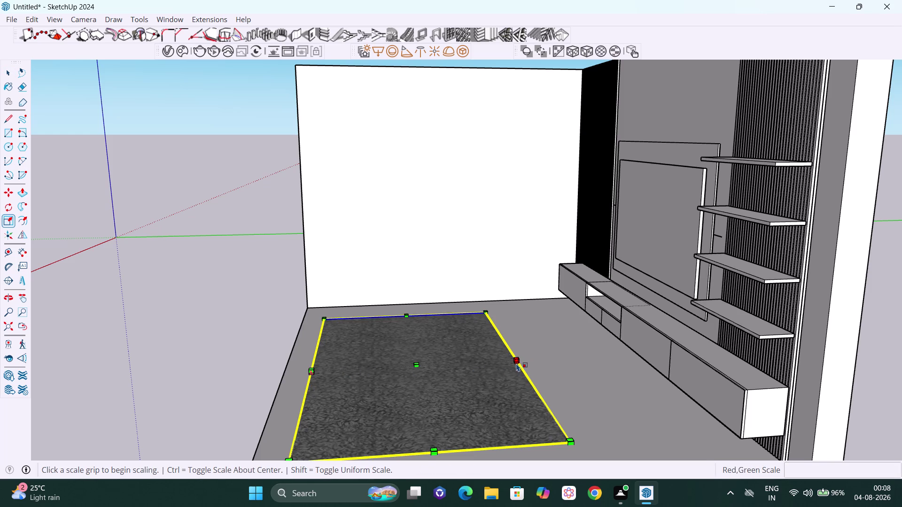
drag(516, 362, 414, 398)
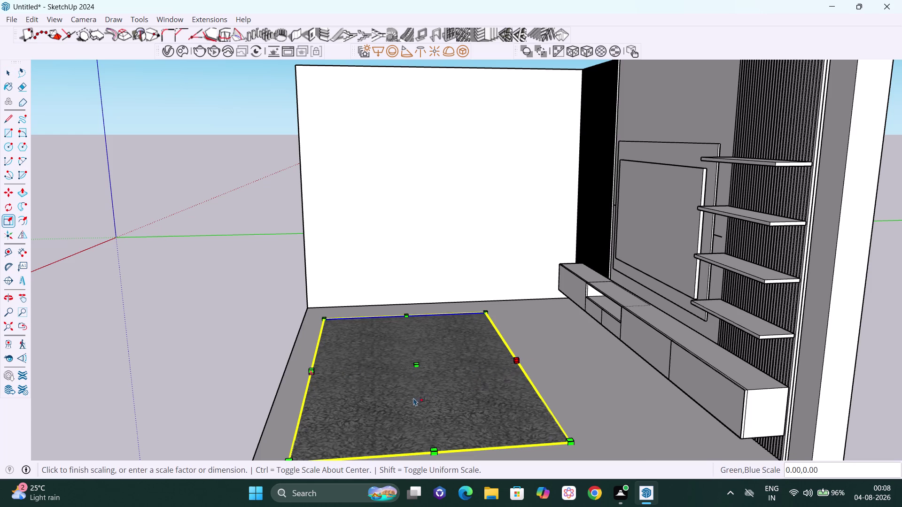
drag(414, 398, 409, 397)
key(space)
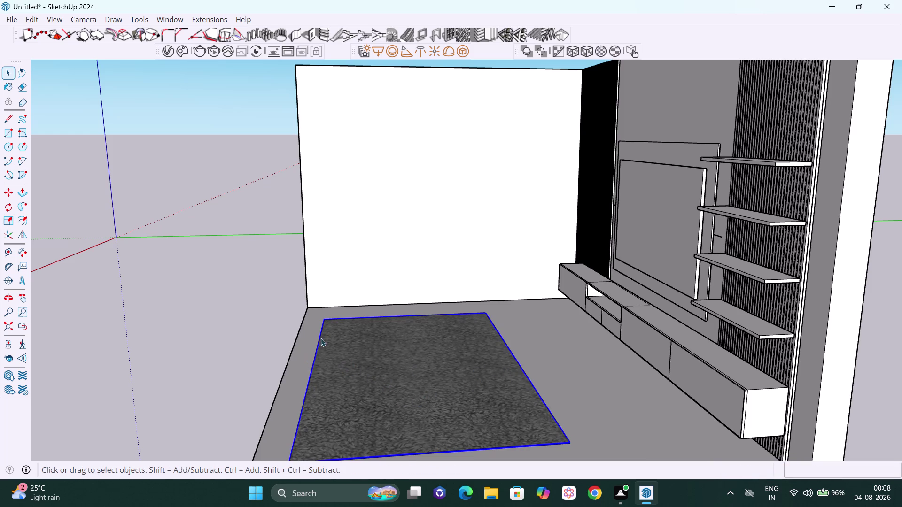
key(space)
drag(167, 286, 176, 285)
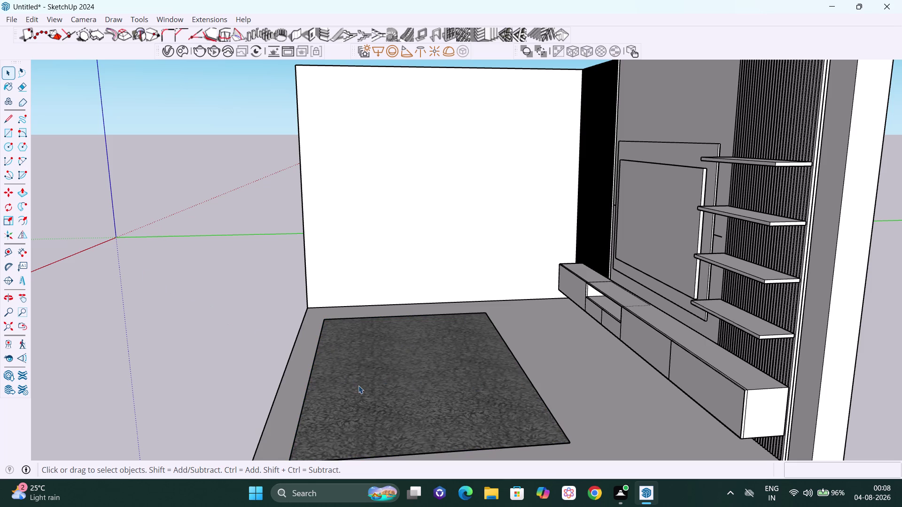
Reselect the carpet for scaling and undo an accidental height stretch.
click(359, 386)
key(s)
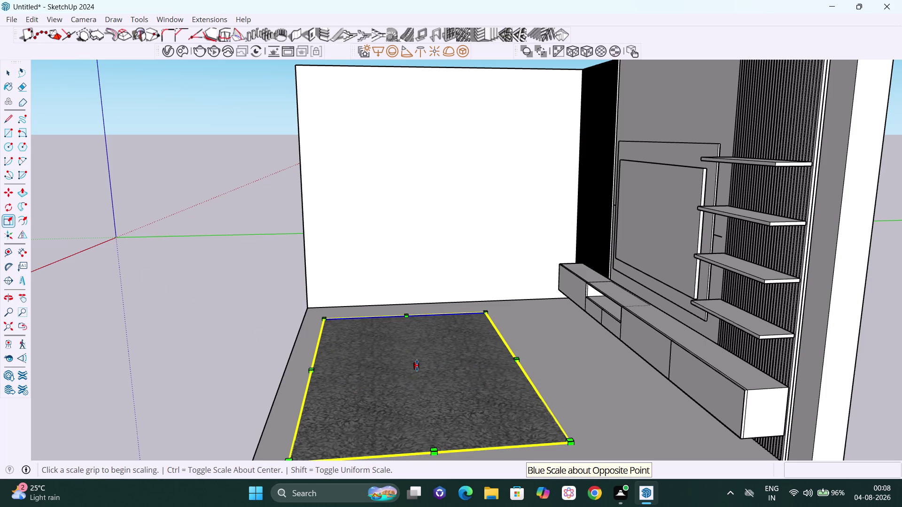
click(417, 365)
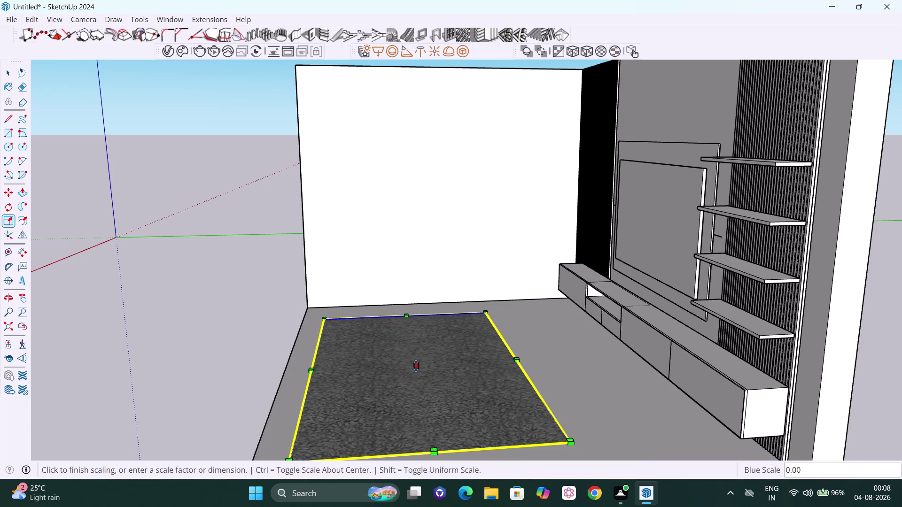
drag(416, 366, 429, 293)
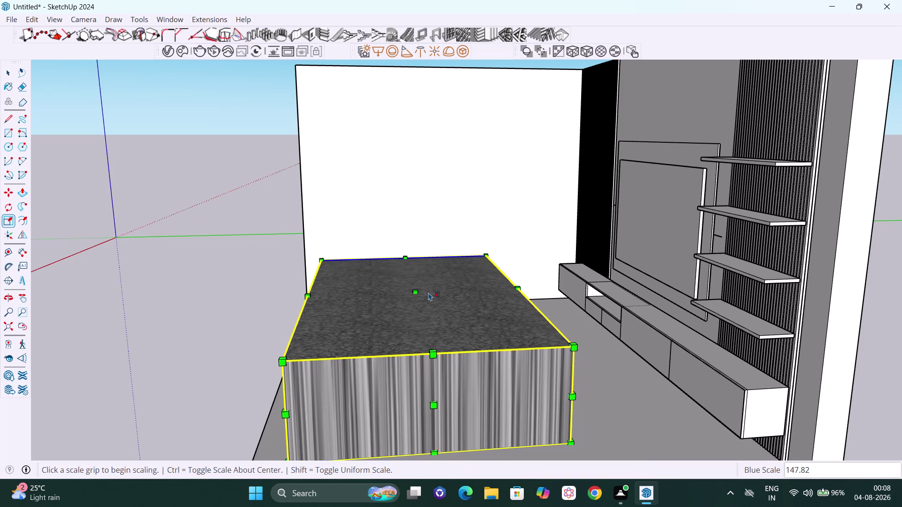
key(Escape)
key(ctrl+z)
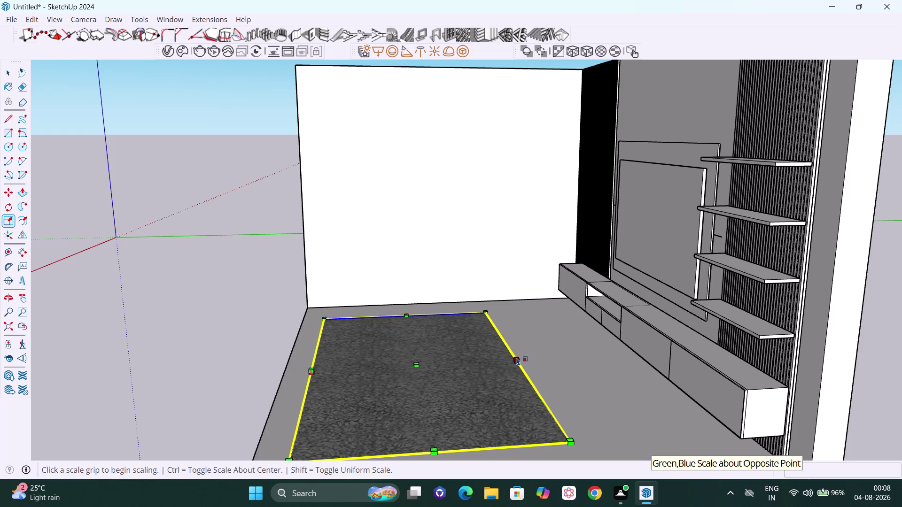
Orbit to an angled view that clearly shows the carpet's corner grip.
drag(516, 358, 564, 353)
drag(514, 360, 593, 355)
key(Right)
key(Left)
scroll(down, 3)
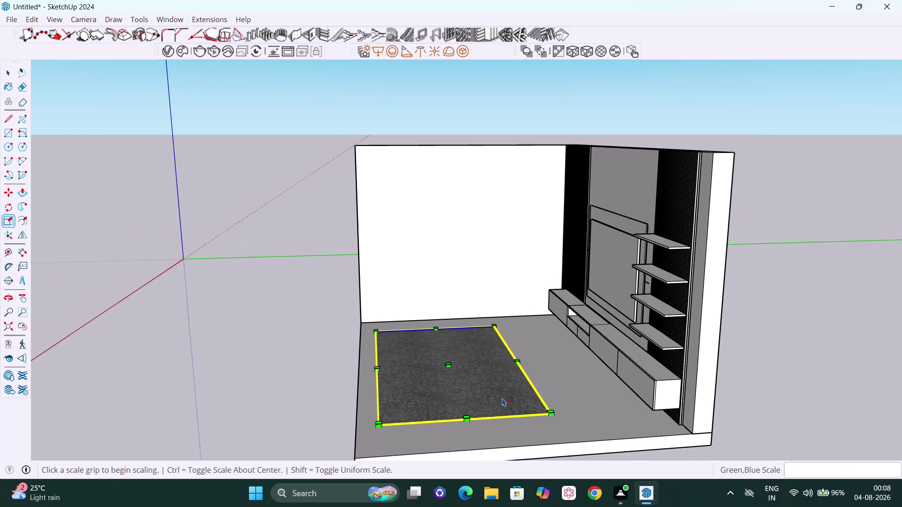
middle_drag(504, 395, 643, 298)
scroll(up, 3)
middle_drag(483, 403, 480, 404)
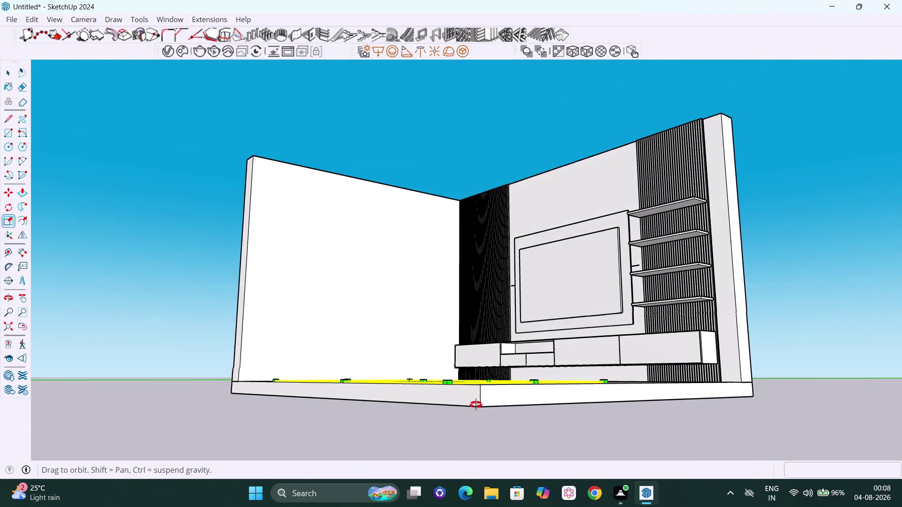
middle_drag(481, 404, 303, 431)
scroll(down, 3)
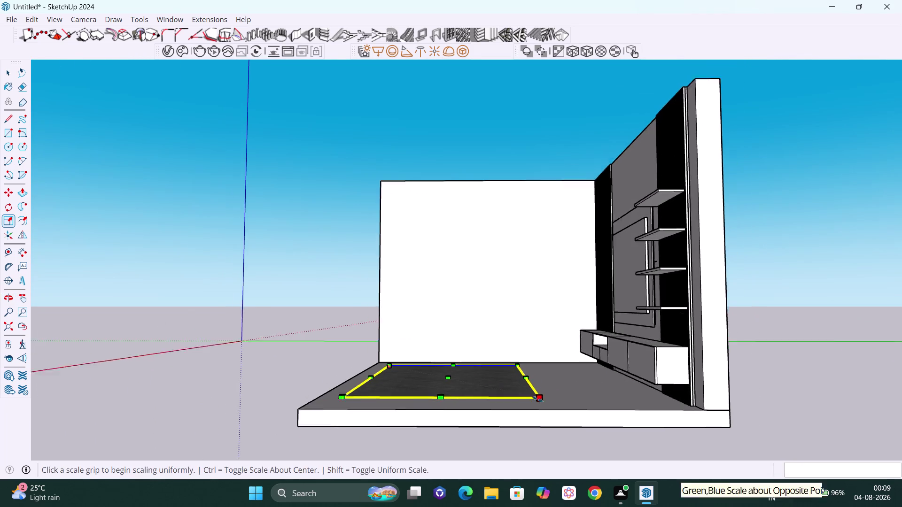
scroll(down, 3)
middle_drag(536, 403, 528, 427)
middle_drag(569, 402, 574, 449)
Drag the corner grip inward to shrink the carpet uniformly to about 0.74.
drag(536, 410, 532, 409)
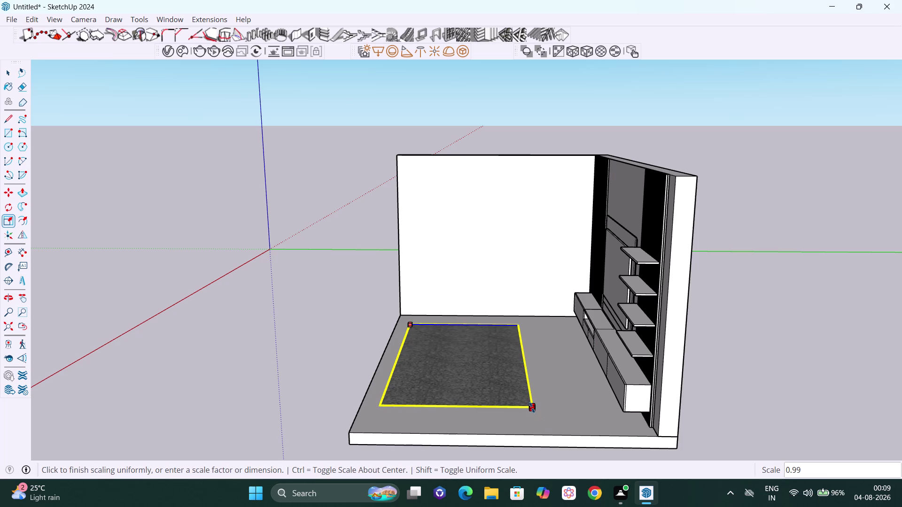
drag(532, 409, 503, 382)
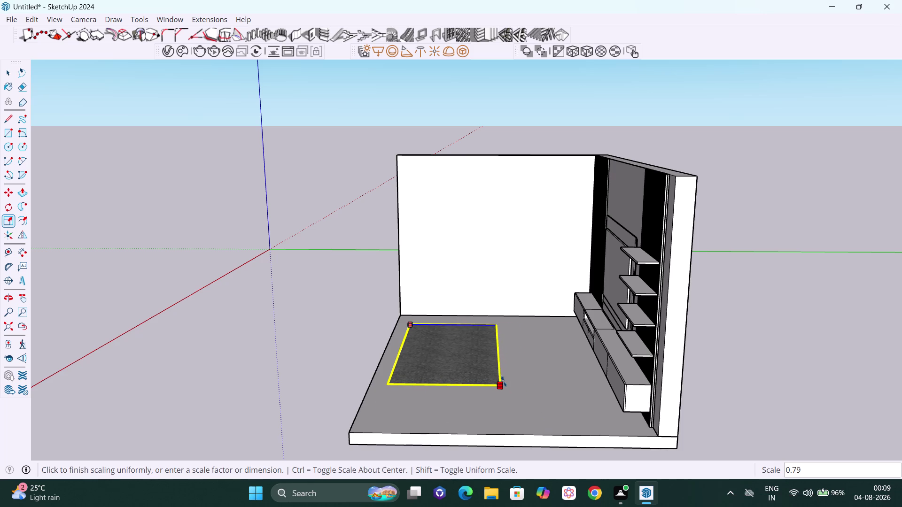
drag(504, 381, 501, 380)
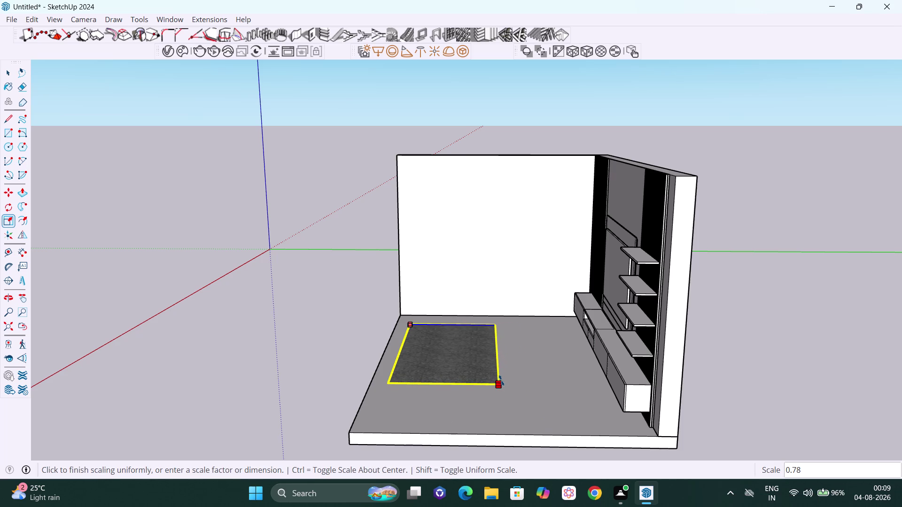
drag(502, 381, 496, 376)
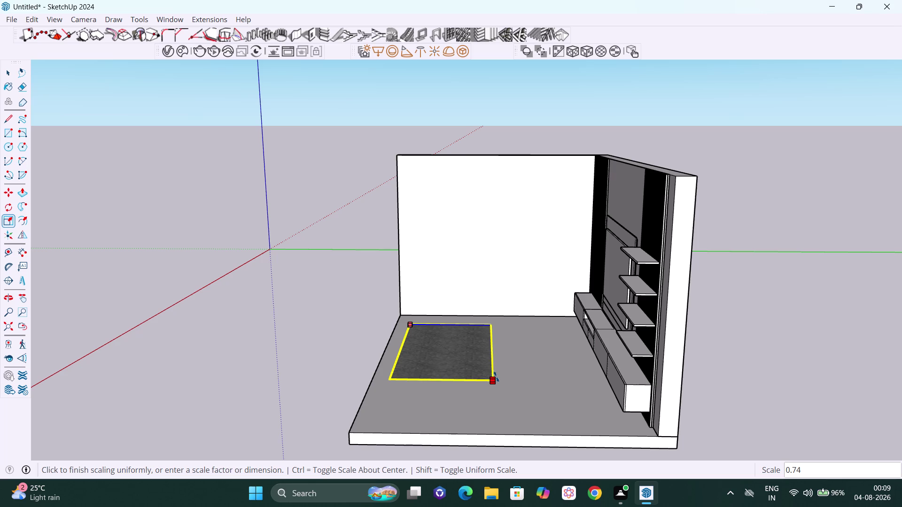
drag(496, 377, 495, 377)
key(space)
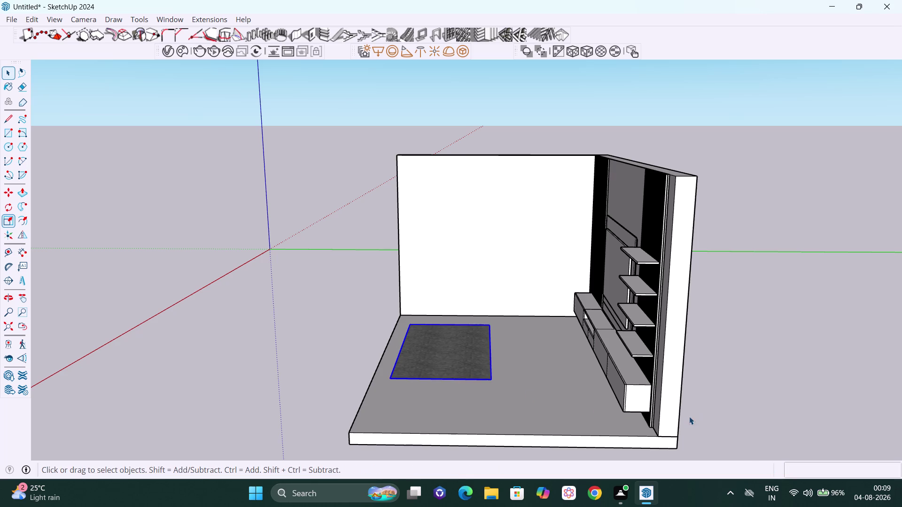
Orbit in closer on the carpet and reselect it.
click(715, 405)
middle_drag(425, 419, 702, 463)
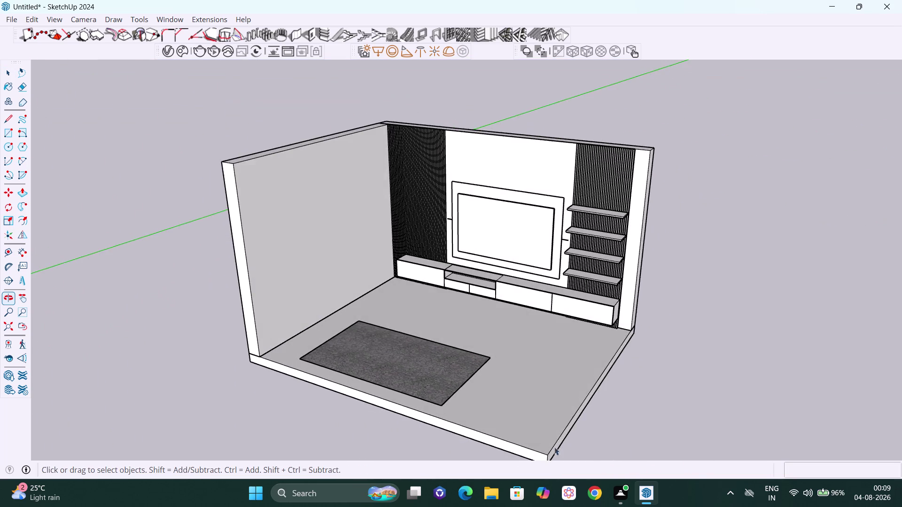
scroll(up, 3)
middle_drag(444, 420, 464, 455)
scroll(up, 3)
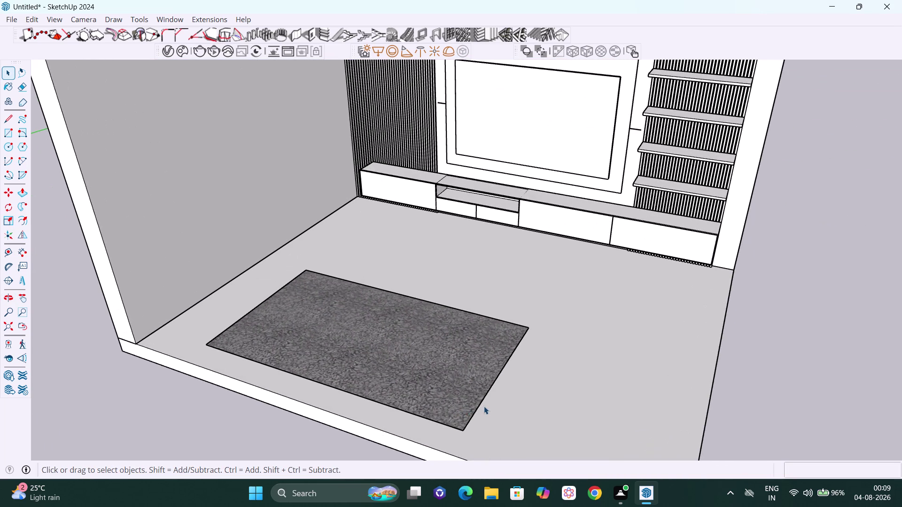
click(466, 406)
middle_drag(546, 380, 491, 390)
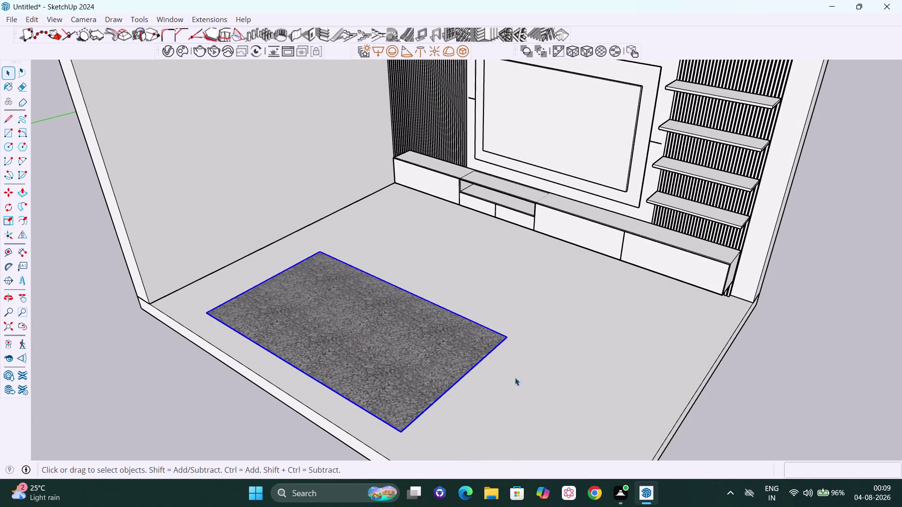
Try moving the carpet from its corner, cancelling and retrying with an axis lock.
key(m)
scroll(up, 3)
middle_drag(521, 328, 486, 350)
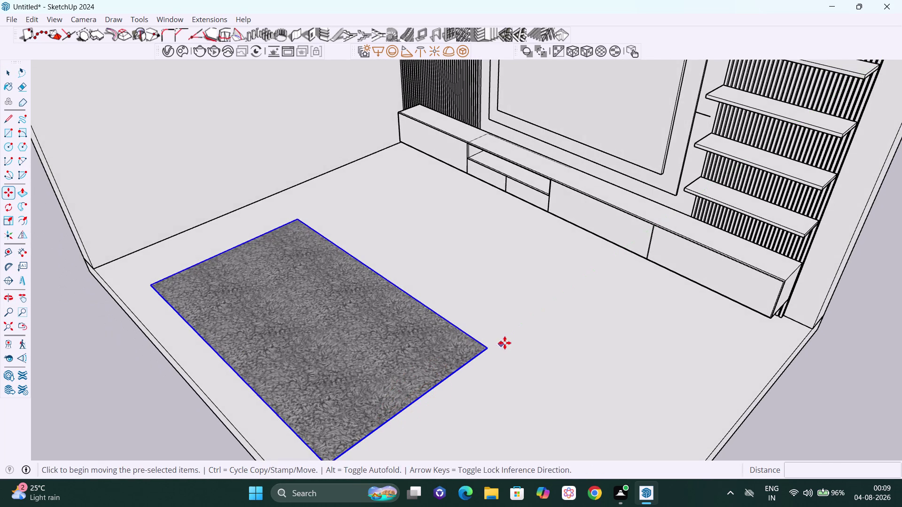
click(491, 349)
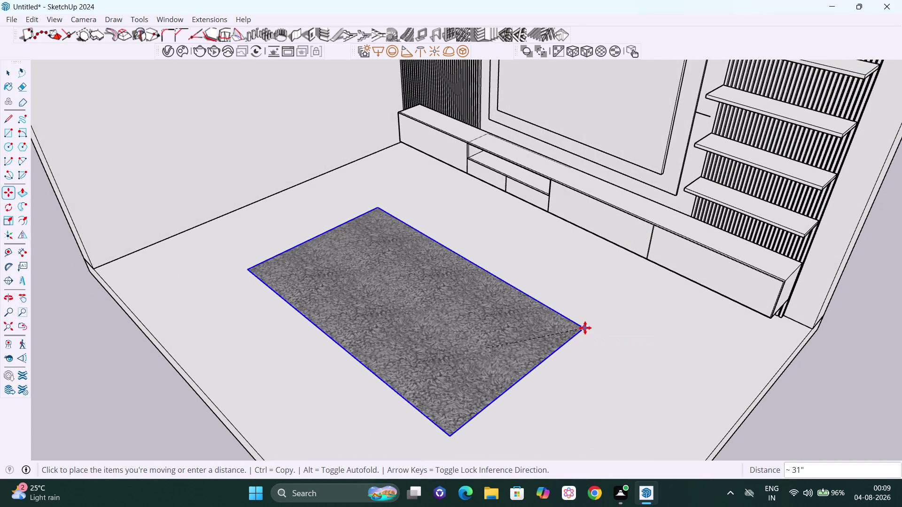
key(Escape)
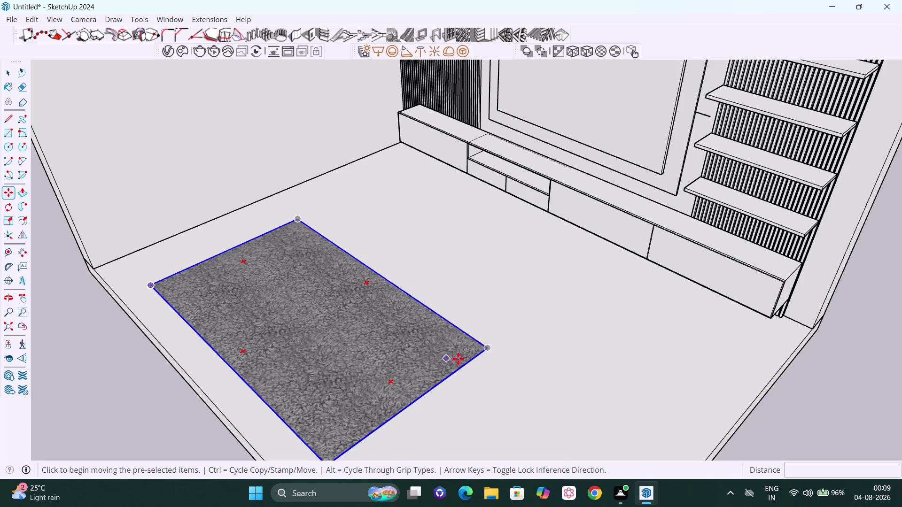
click(486, 349)
key(Left)
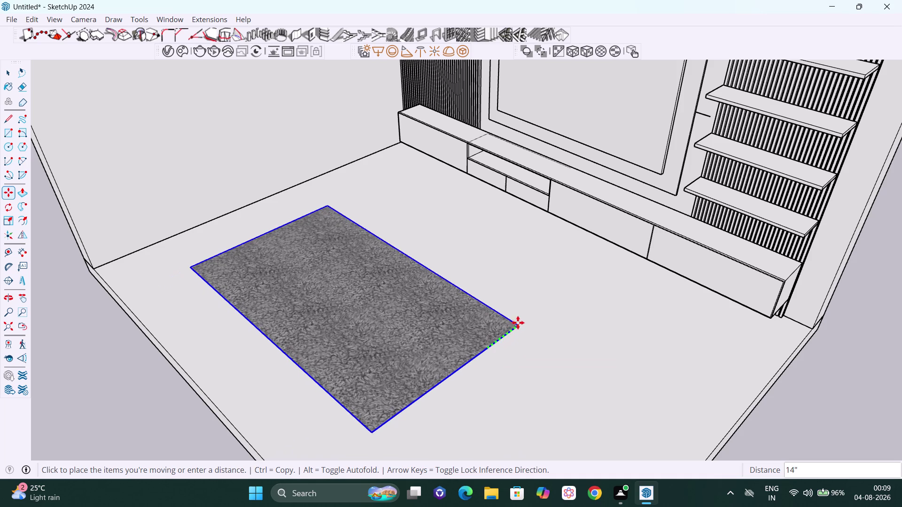
click(557, 298)
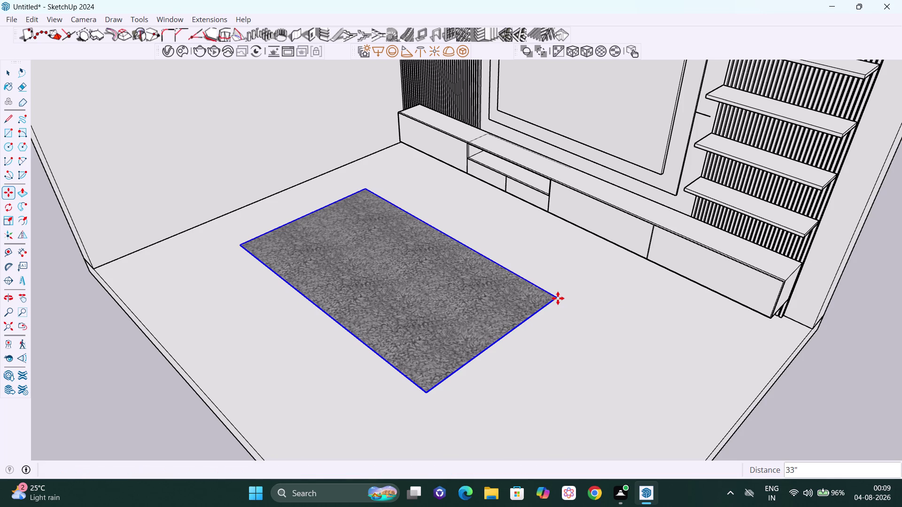
Orbit to look down on the carpet and TV unit.
scroll(down, 3)
scroll(down, 3)
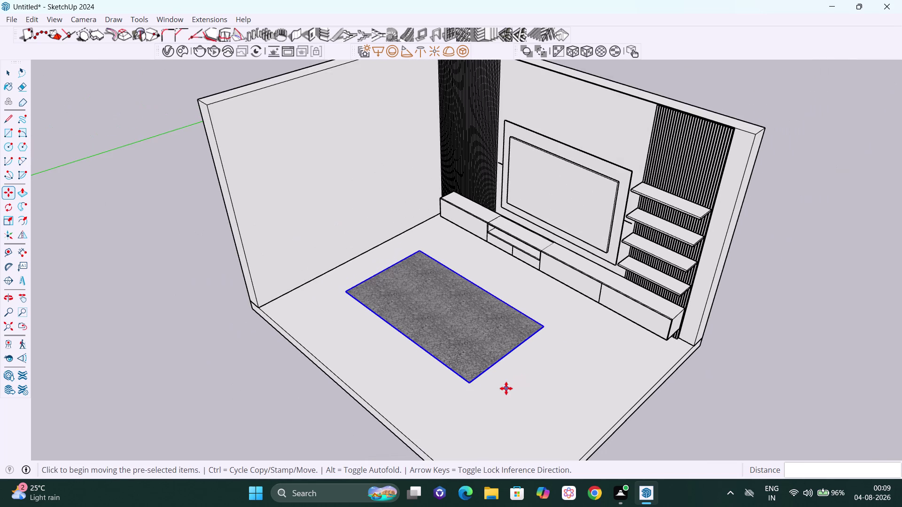
middle_drag(506, 388, 688, 370)
scroll(up, 3)
middle_drag(604, 356, 606, 403)
scroll(up, 3)
middle_drag(548, 382, 544, 410)
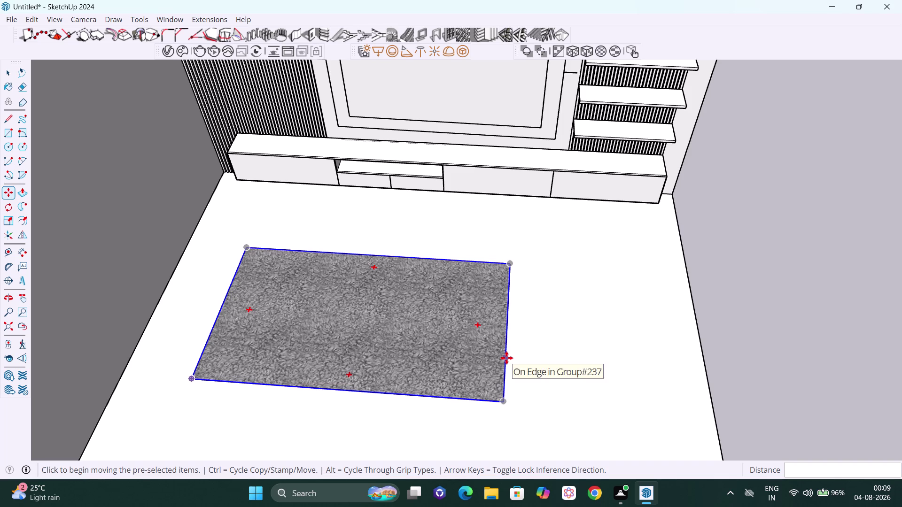
Slide the carpet along the red axis toward the floor's centre.
click(508, 330)
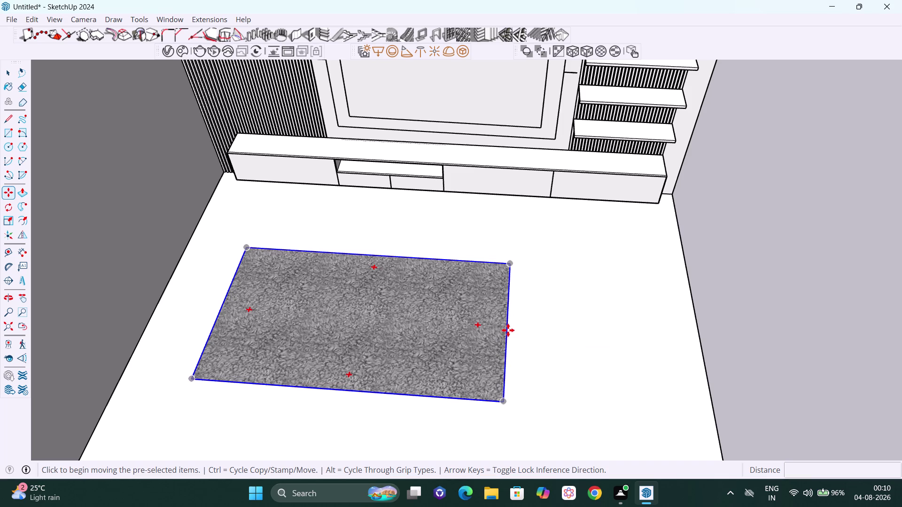
key(Right)
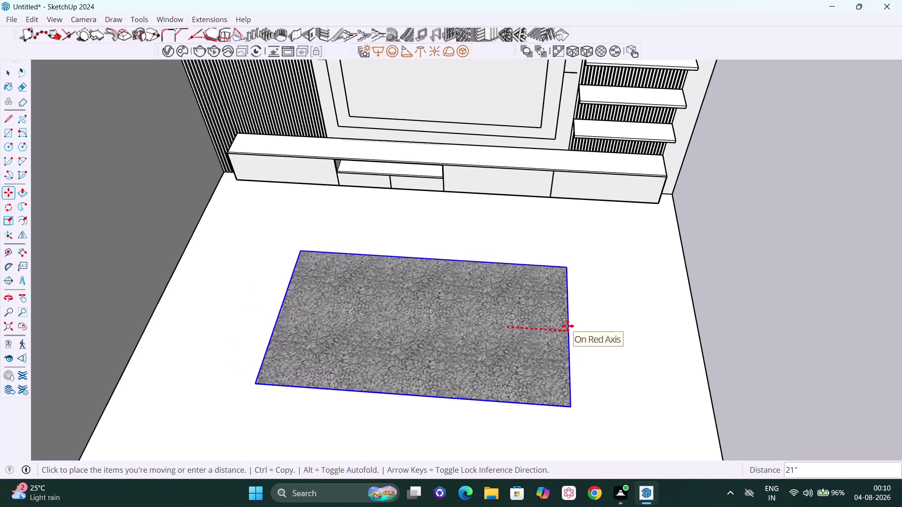
click(567, 326)
key(space)
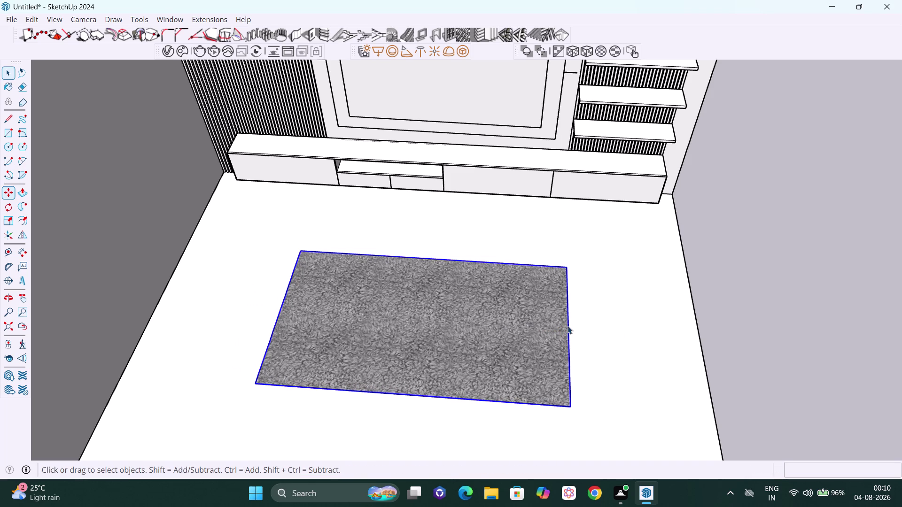
Orbit and pan until the whole room and its centred carpet are in view.
drag(737, 320, 743, 317)
scroll(down, 3)
scroll(down, 3)
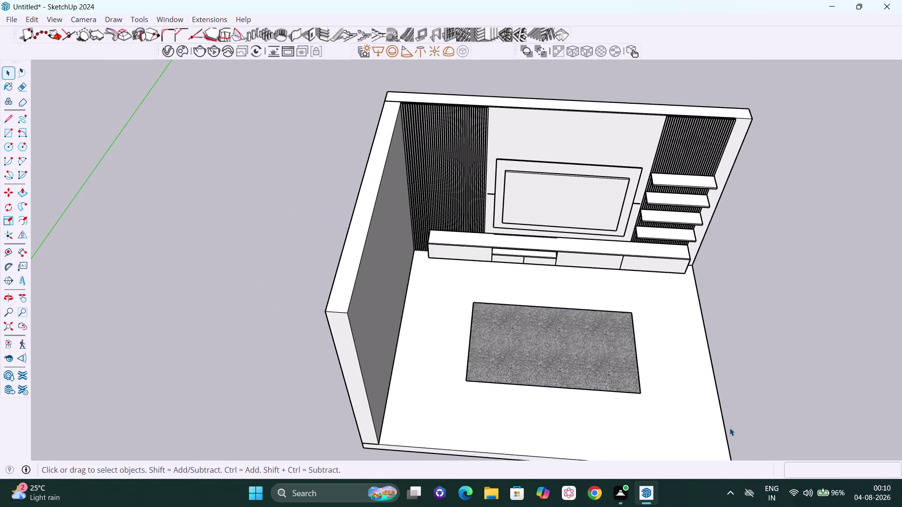
middle_drag(729, 421, 740, 334)
key(h)
drag(728, 387, 634, 338)
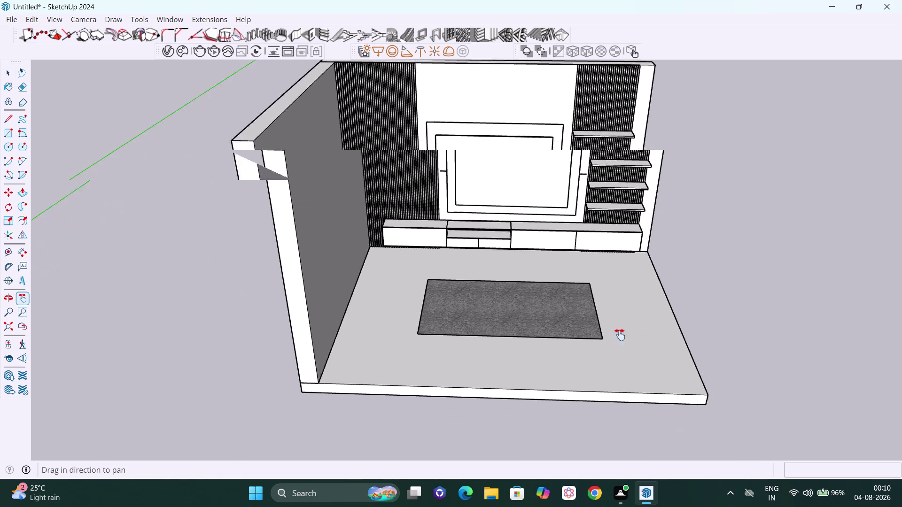
drag(633, 339, 601, 332)
Settle on a front-angled room view, return to Select, and open the Window menu.
scroll(down, 3)
middle_drag(578, 341, 629, 340)
middle_drag(638, 336, 599, 339)
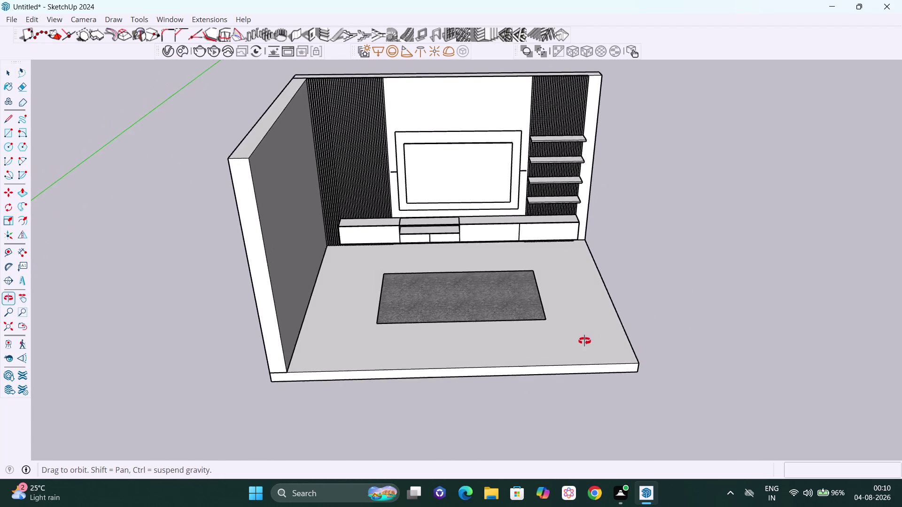
middle_drag(599, 338, 573, 344)
scroll(up, 3)
scroll(down, 3)
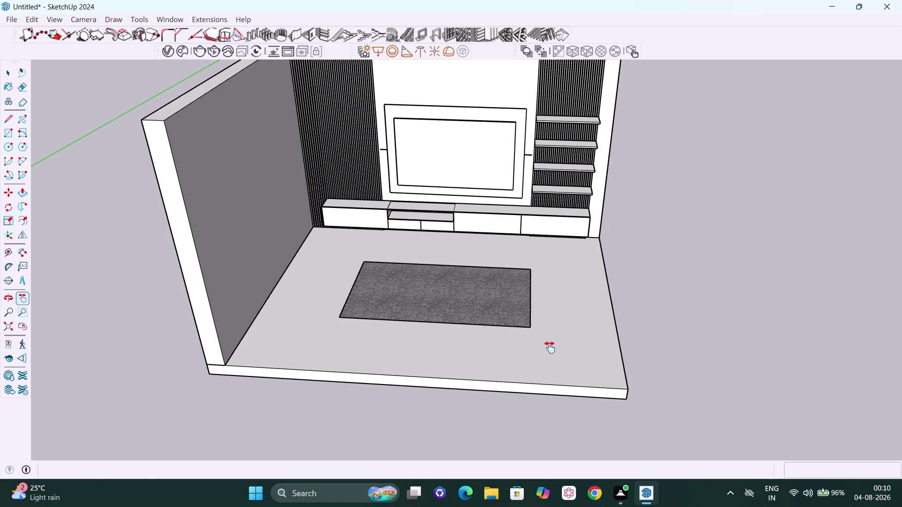
key(space)
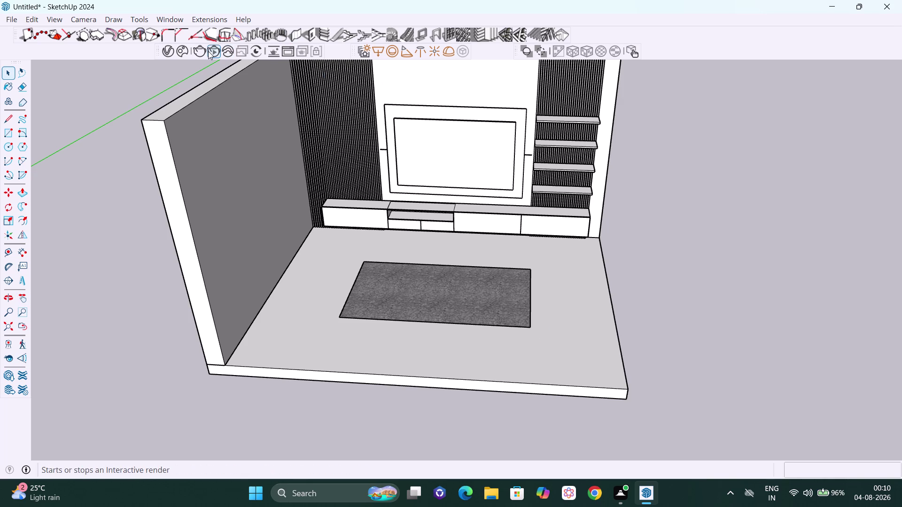
click(177, 19)
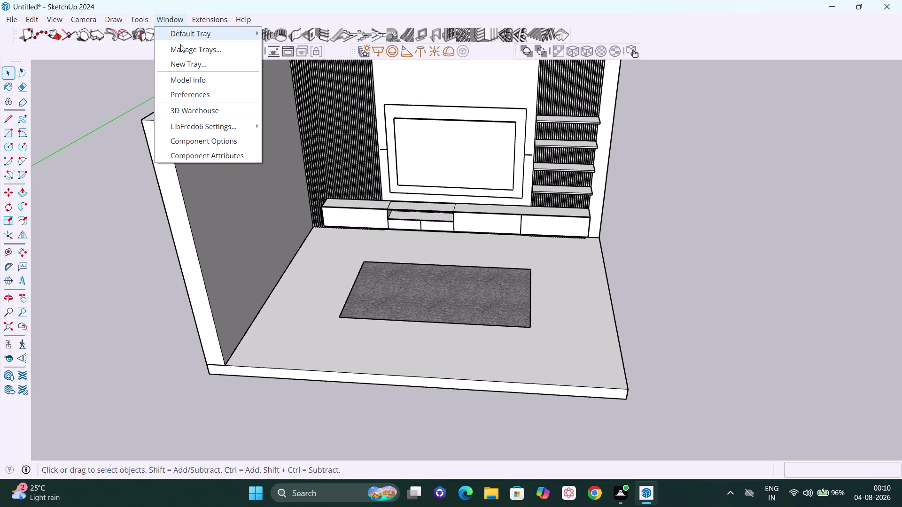
Open 3D Warehouse and replace the earlier carpet search with a search for 'table'.
click(206, 114)
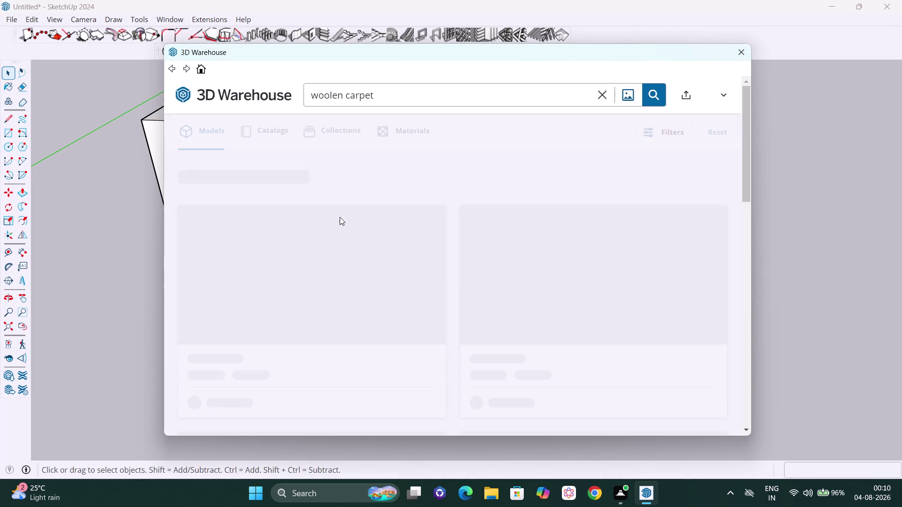
scroll(down, 3)
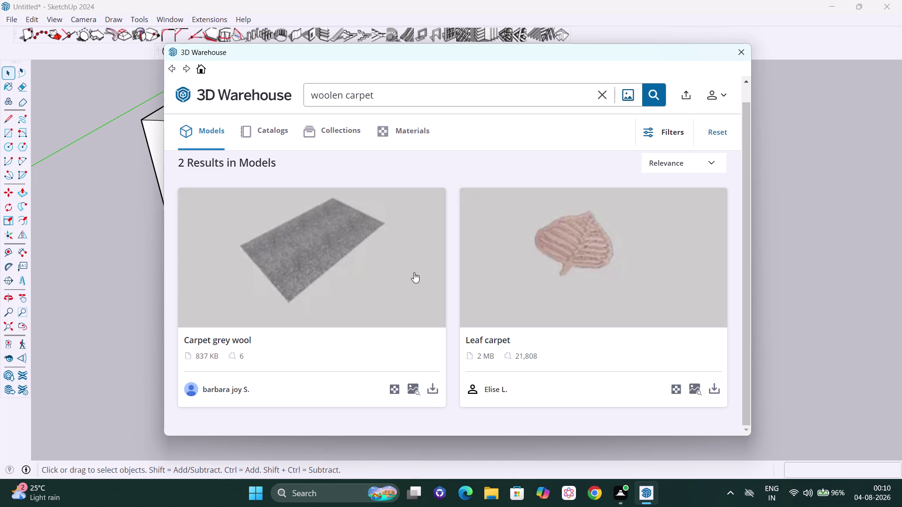
click(601, 90)
click(574, 96)
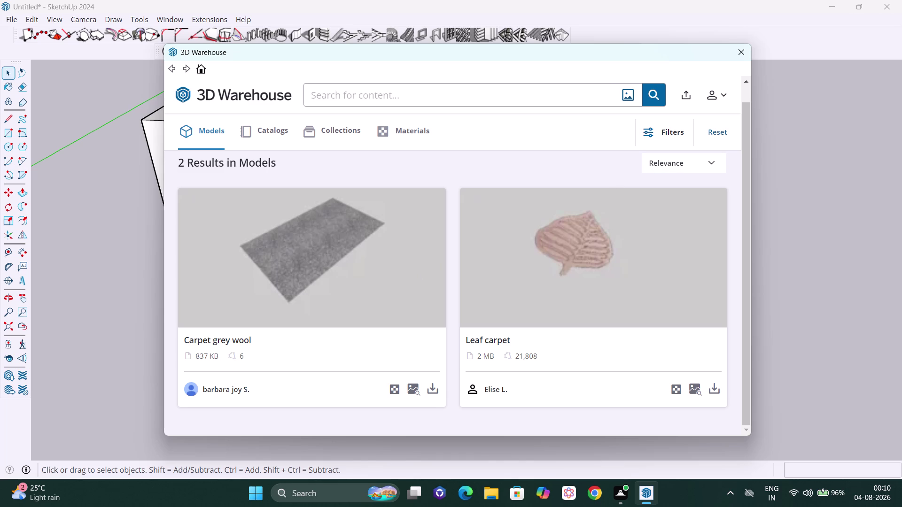
text(tab)
text(le)
key(Return)
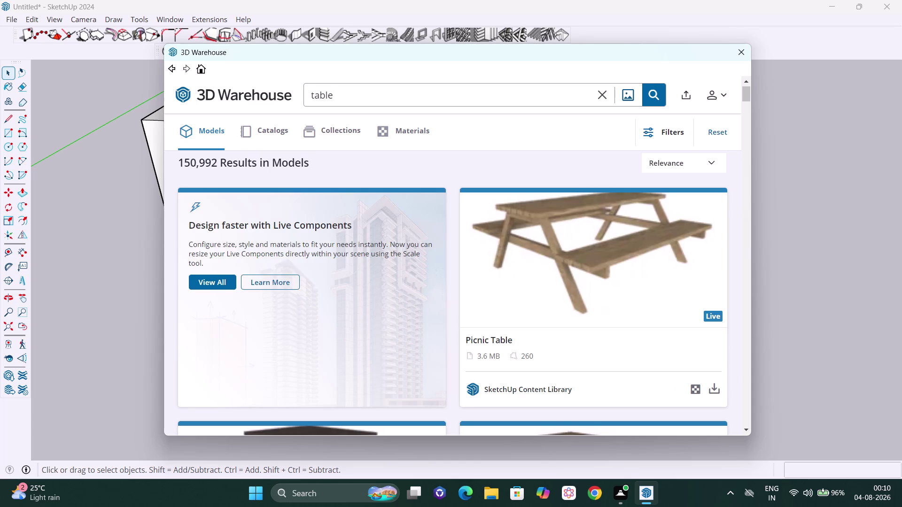
Scroll down through the 3D Warehouse 'table' results, browsing the models.
scroll(down, 3)
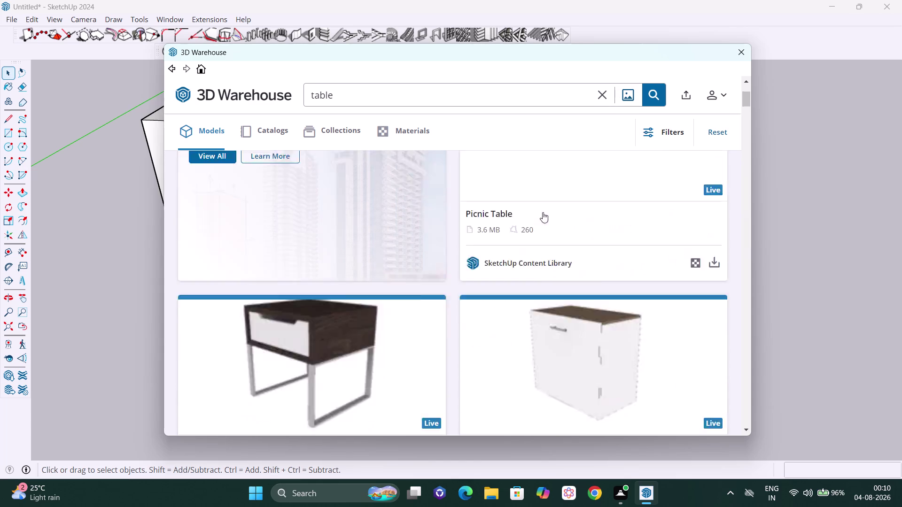
scroll(down, 3)
scroll(down, 3)
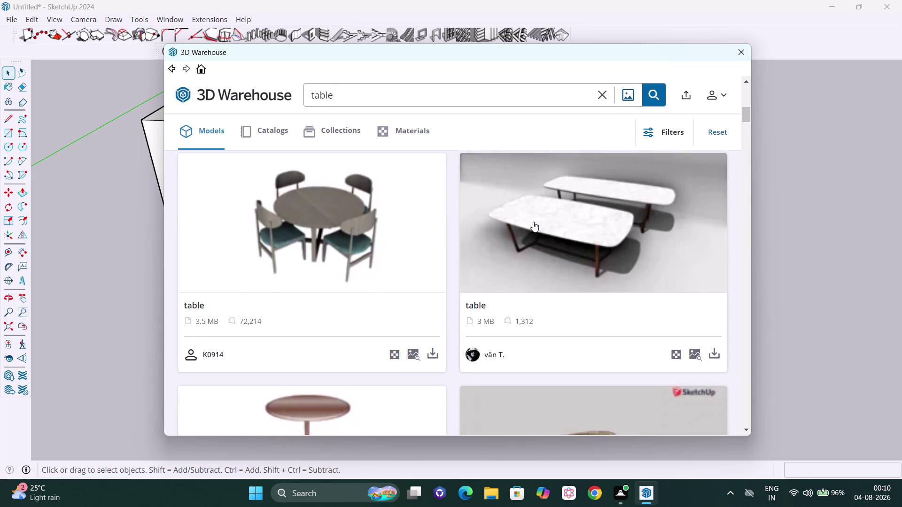
scroll(down, 3)
scroll(down, 3)
scroll(down, 3)
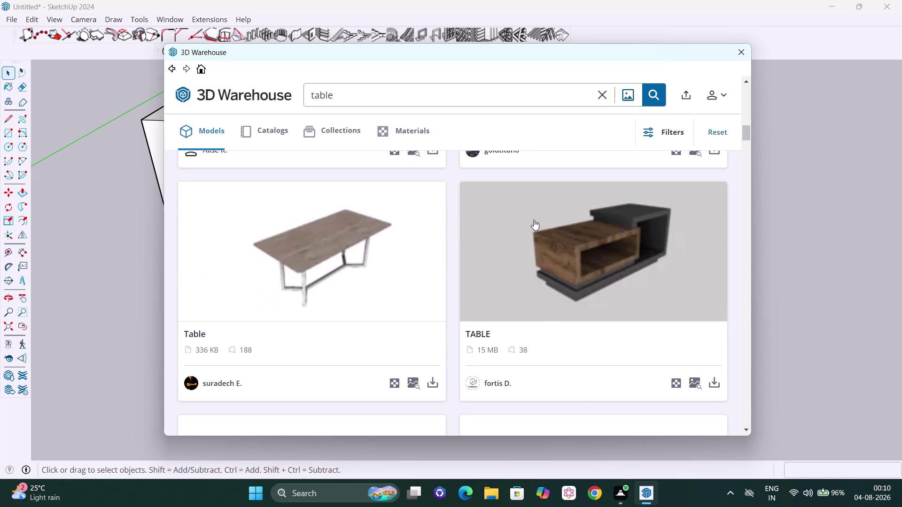
scroll(down, 3)
scroll(down, 3)
scroll(down, 3)
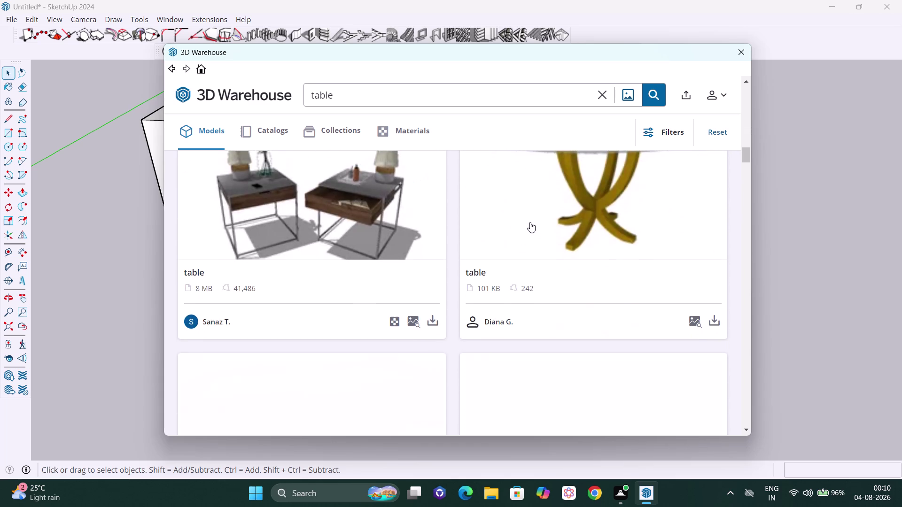
scroll(down, 3)
scroll(down, 3)
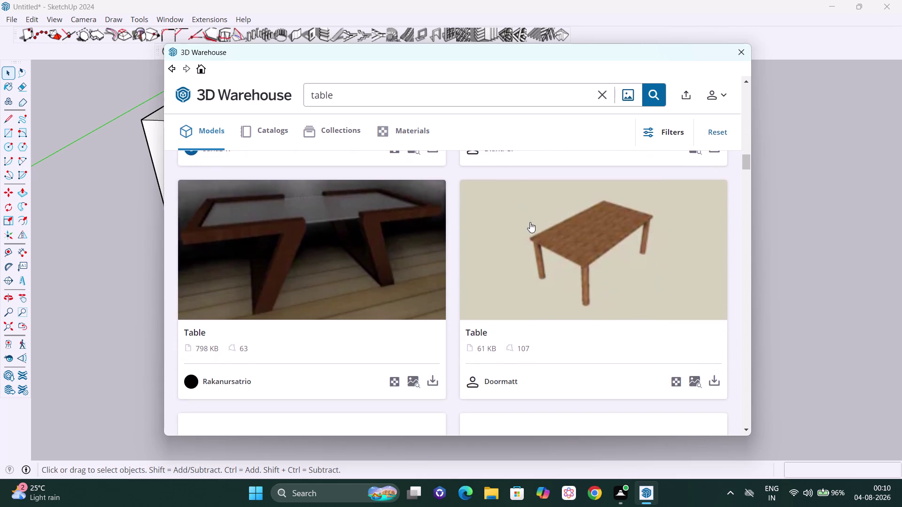
scroll(down, 3)
scroll(down, 3)
scroll(down, 3)
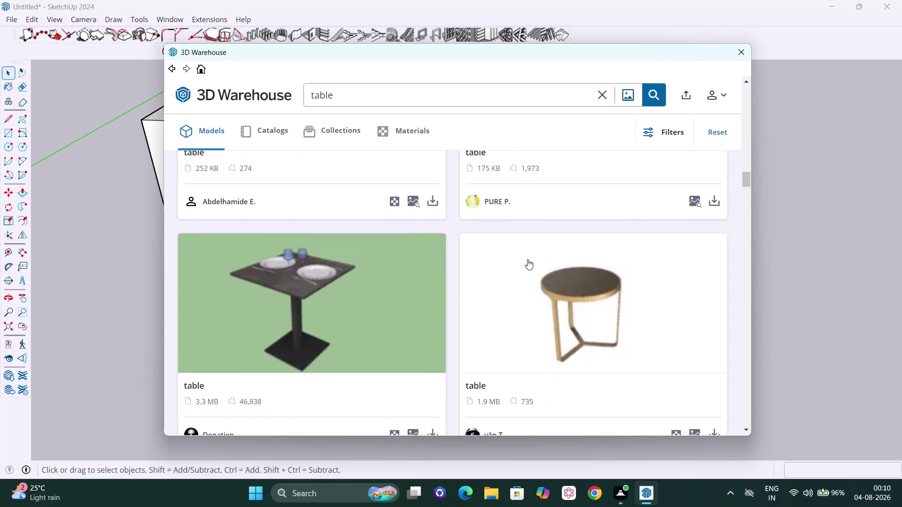
scroll(down, 3)
scroll(down, 3)
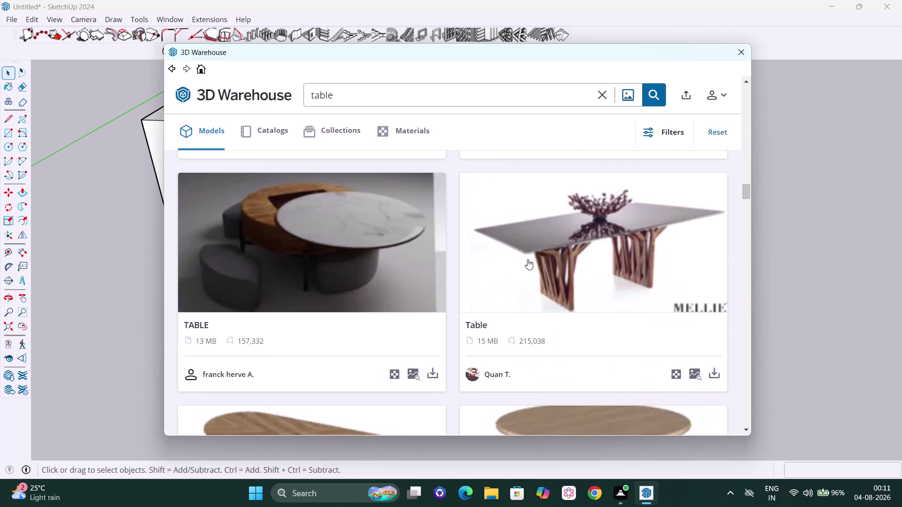
scroll(down, 3)
Download the 15 MB glass-topped Table model and choose to load it into the model.
scroll(up, 3)
scroll(down, 3)
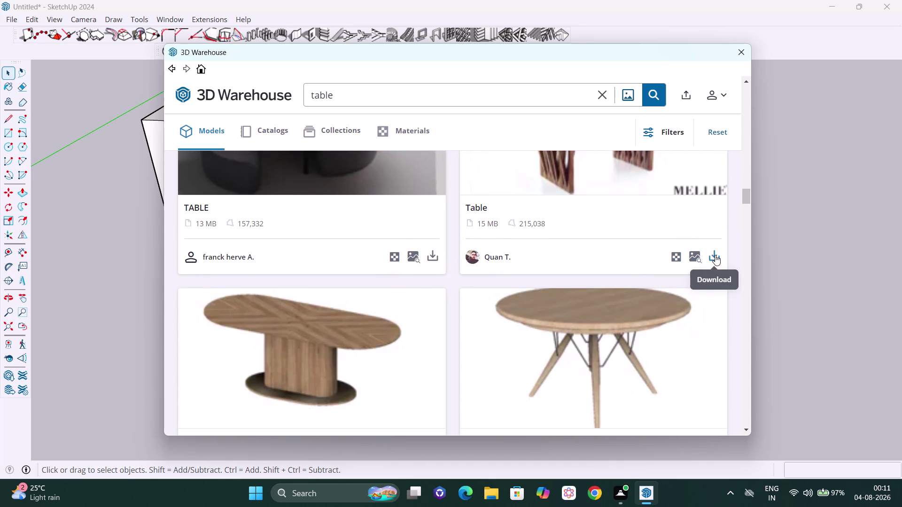
scroll(up, 3)
scroll(up, 3)
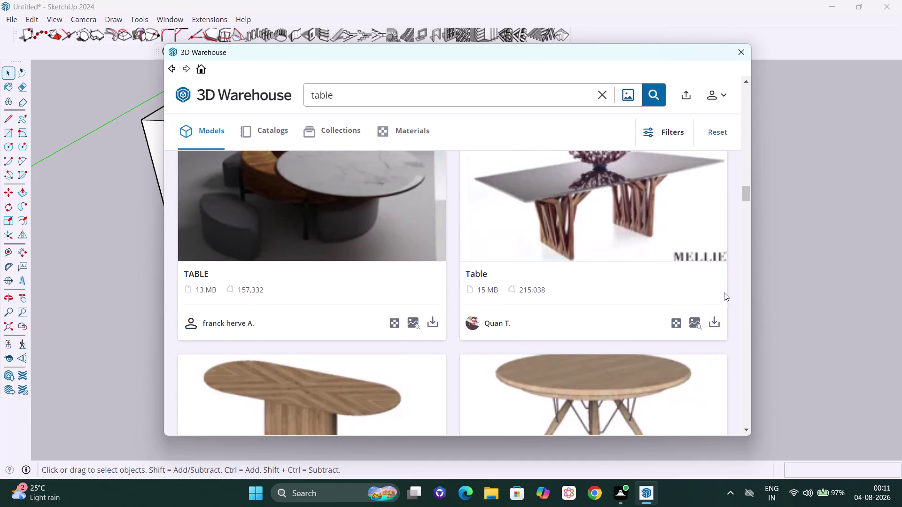
click(713, 373)
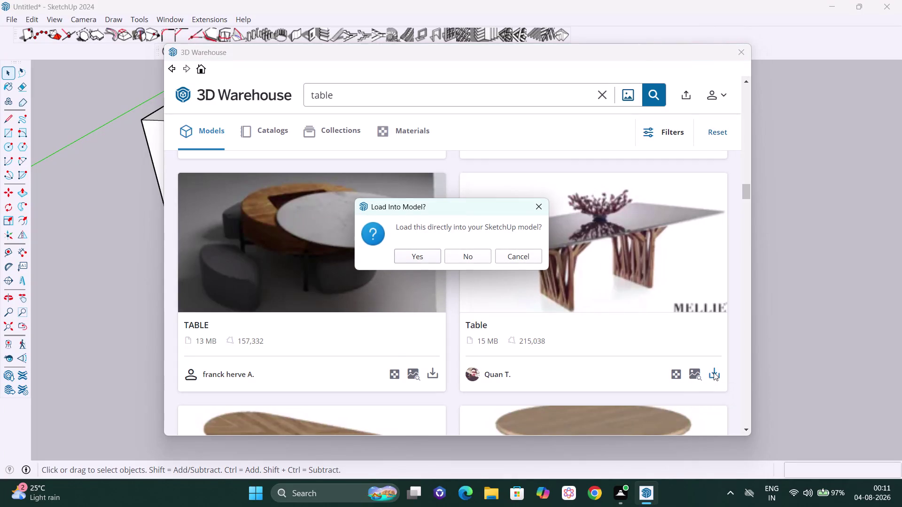
click(427, 254)
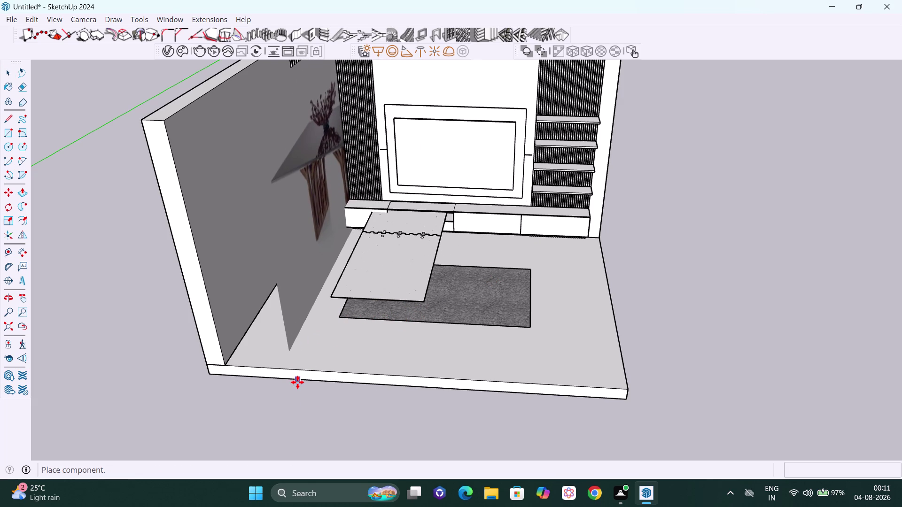
Place the downloaded table in the room and orbit around to inspect it.
click(298, 366)
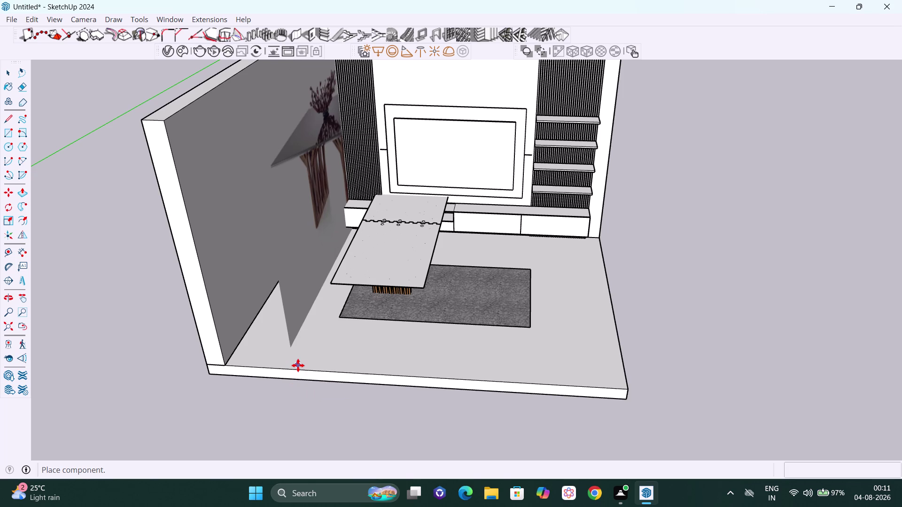
scroll(down, 3)
middle_drag(442, 373, 248, 295)
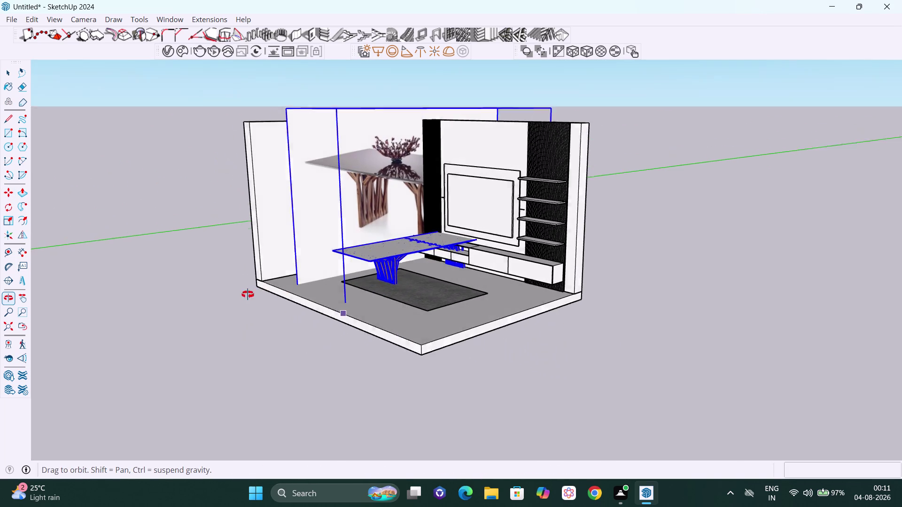
middle_drag(248, 294, 247, 295)
middle_drag(404, 297, 287, 322)
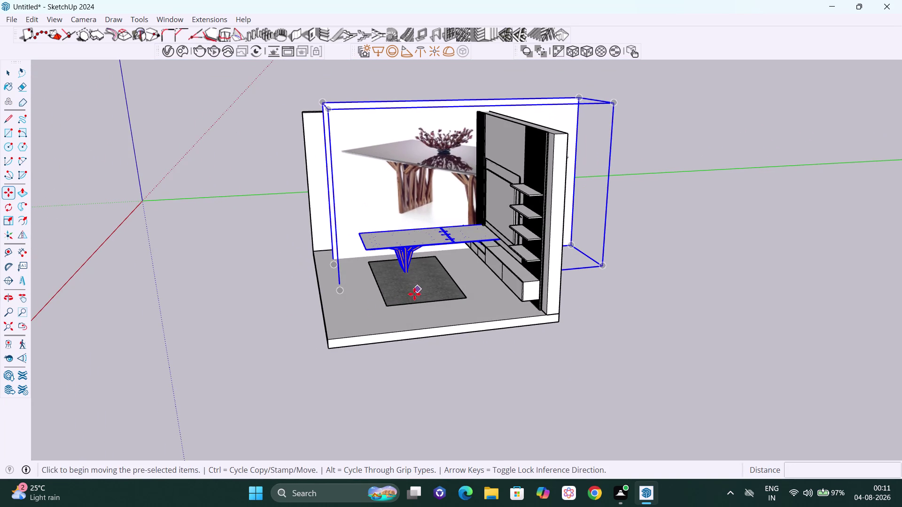
middle_drag(412, 296, 414, 327)
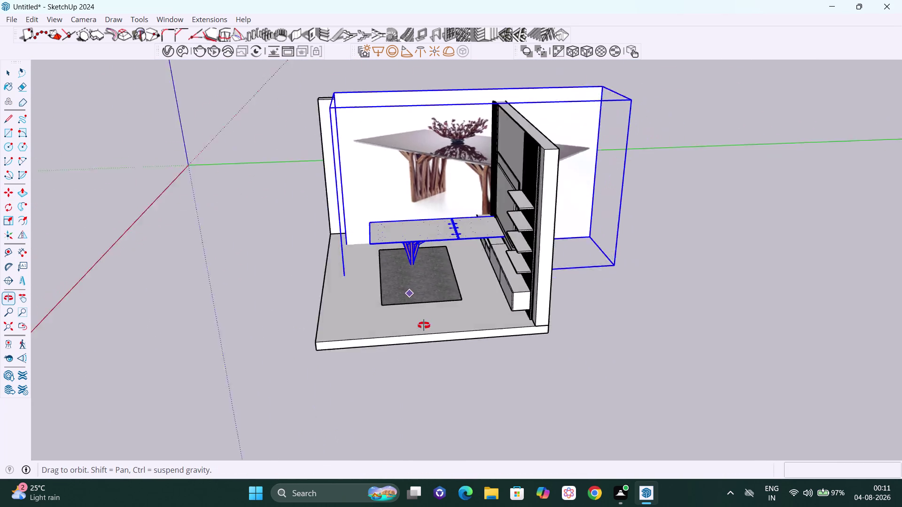
middle_drag(413, 327, 479, 309)
middle_drag(375, 308, 312, 314)
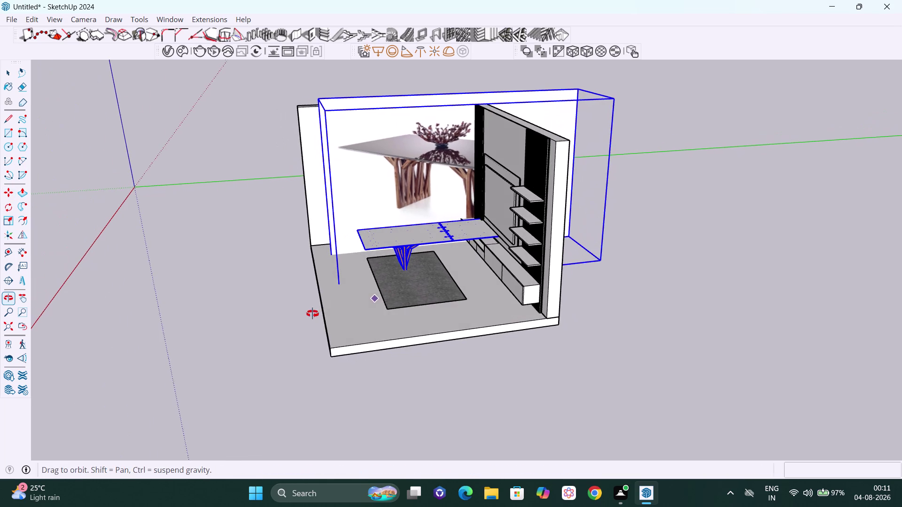
middle_drag(313, 314, 313, 314)
Deselect the table and orbit the room toward a corner view.
key(space)
click(615, 307)
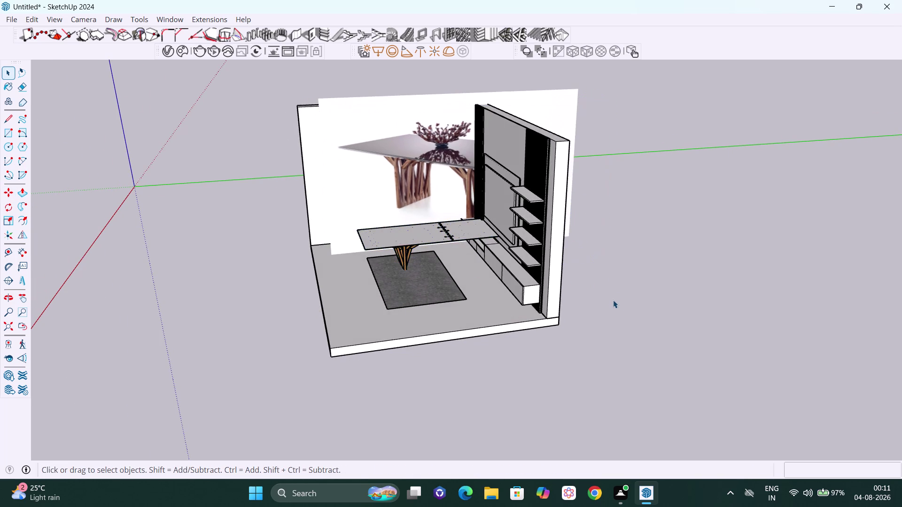
middle_drag(611, 252, 452, 266)
middle_drag(477, 219, 627, 235)
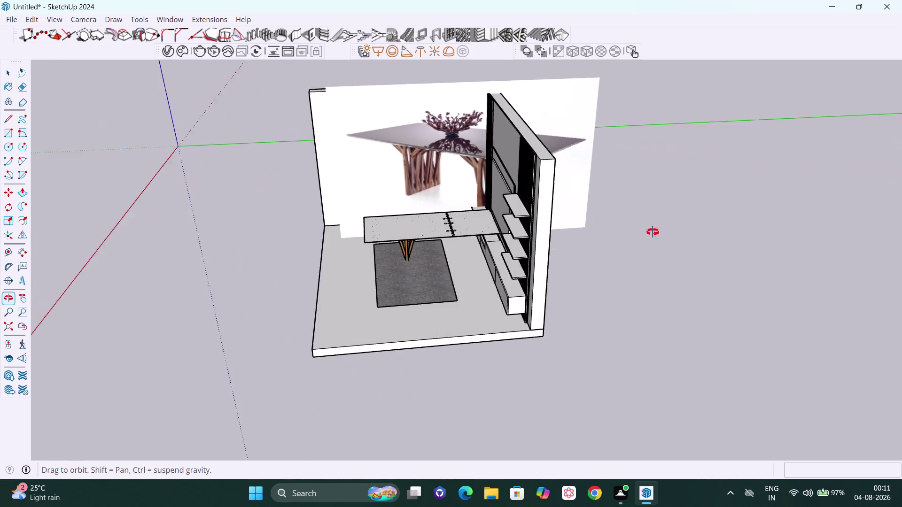
middle_drag(627, 236, 682, 227)
scroll(up, 3)
scroll(up, 3)
Move the table left along one axis toward the room's front-left edge.
click(408, 248)
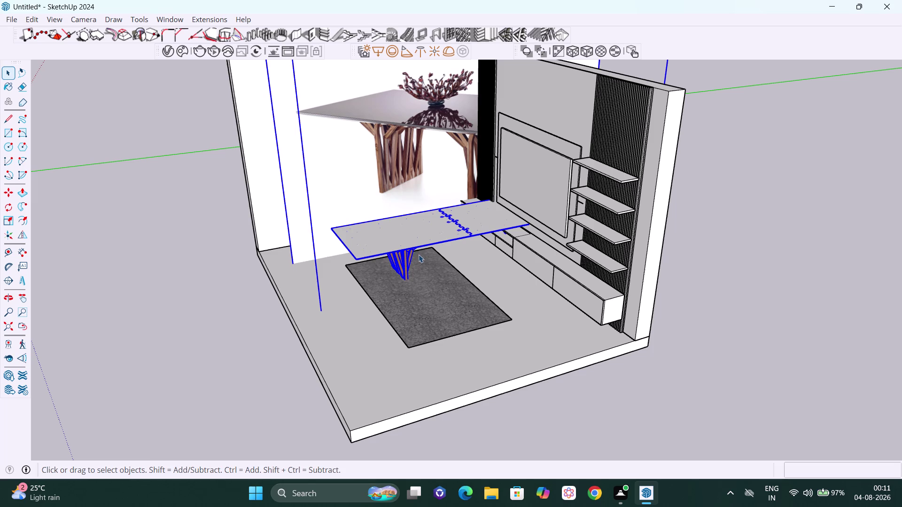
key(m)
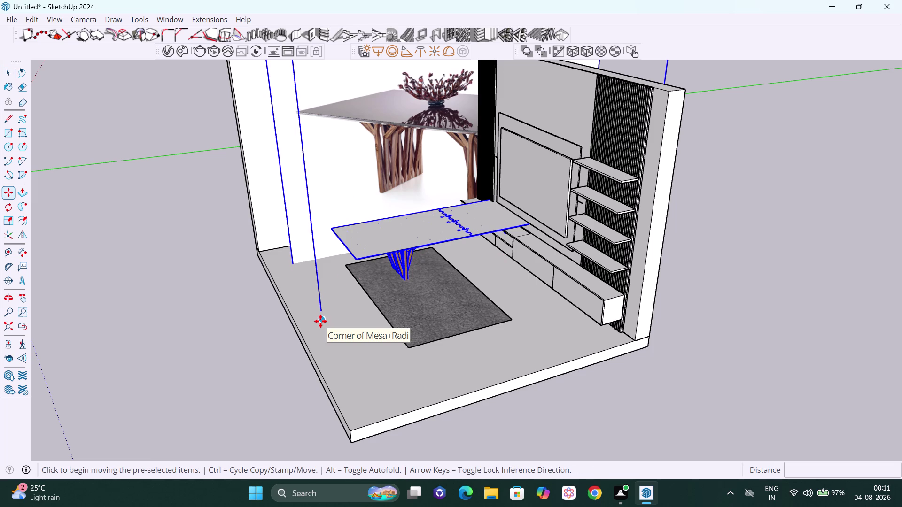
key(Right)
click(320, 321)
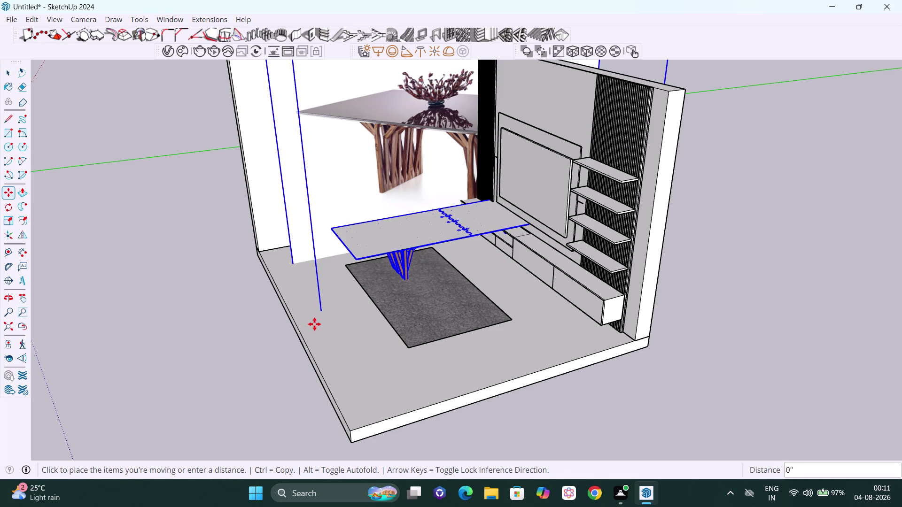
key(Left)
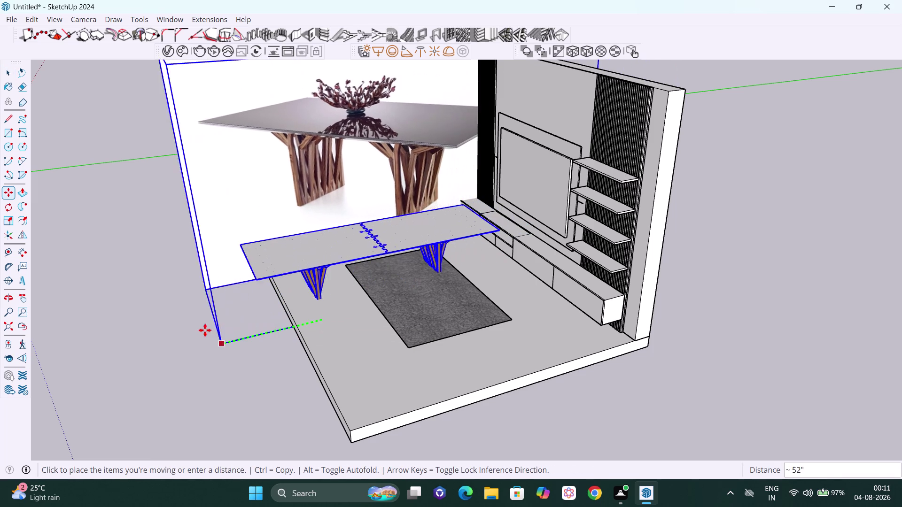
click(132, 341)
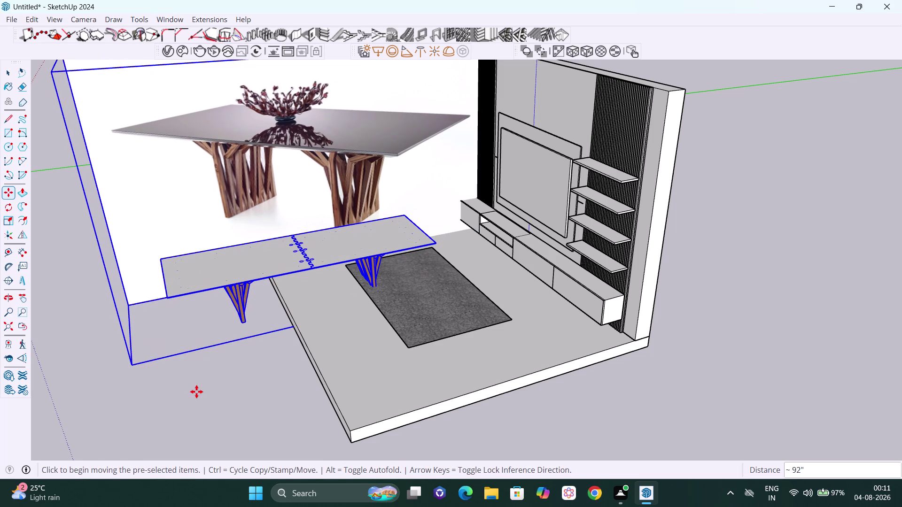
key(space)
click(194, 392)
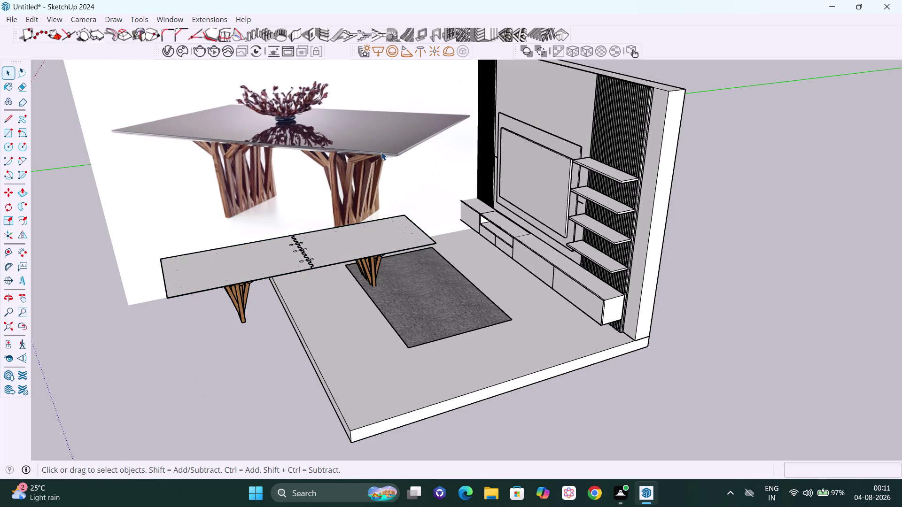
Open the table component to edit its tabletop and legs, orbiting around it.
click(381, 152)
double_click(381, 152)
click(380, 152)
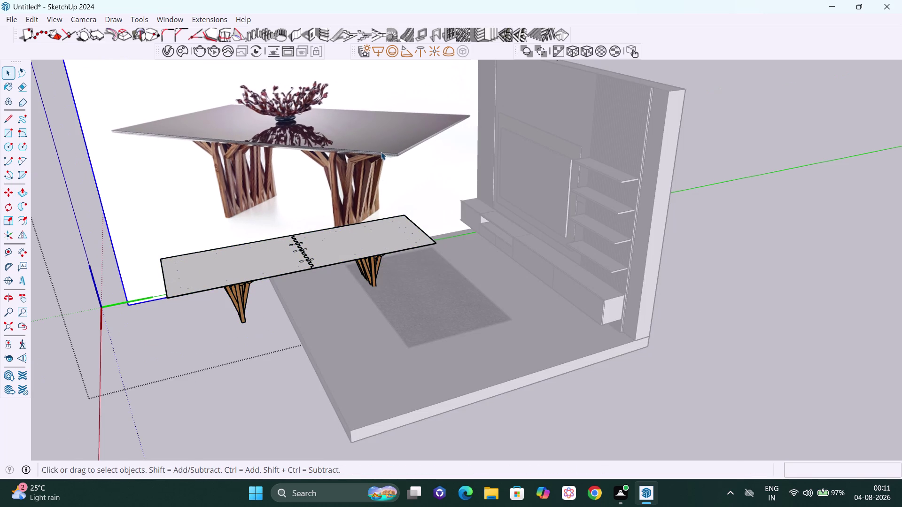
double_click(381, 152)
click(381, 152)
click(353, 241)
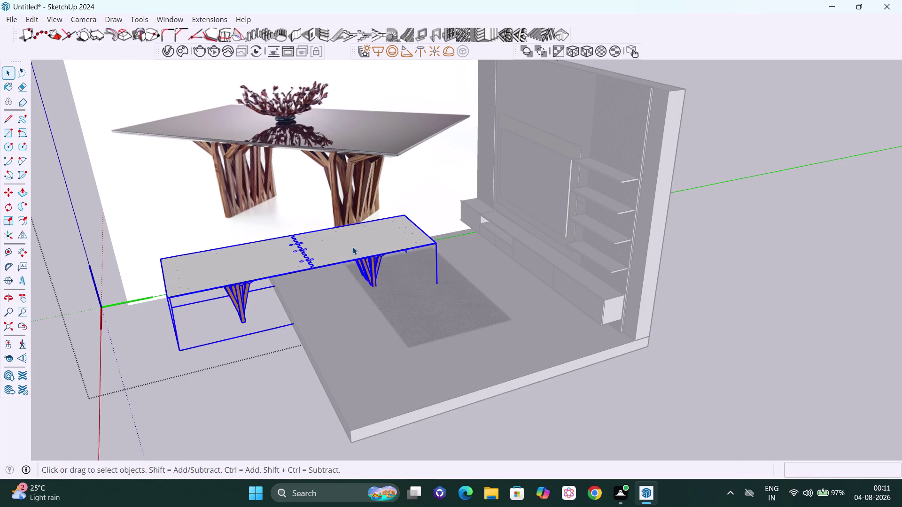
scroll(down, 3)
middle_drag(340, 263, 369, 229)
middle_drag(205, 250, 353, 193)
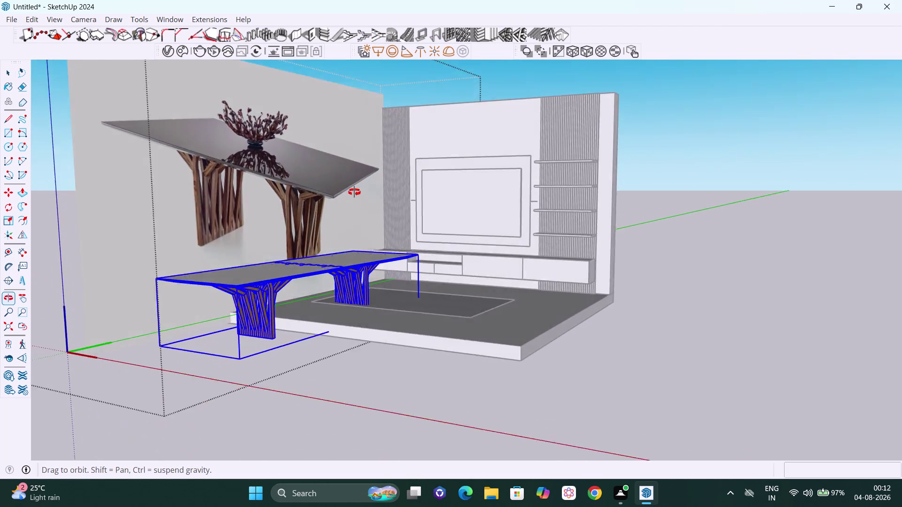
Orbit around the back of the room and return to face the TV wall.
middle_drag(354, 193, 639, 207)
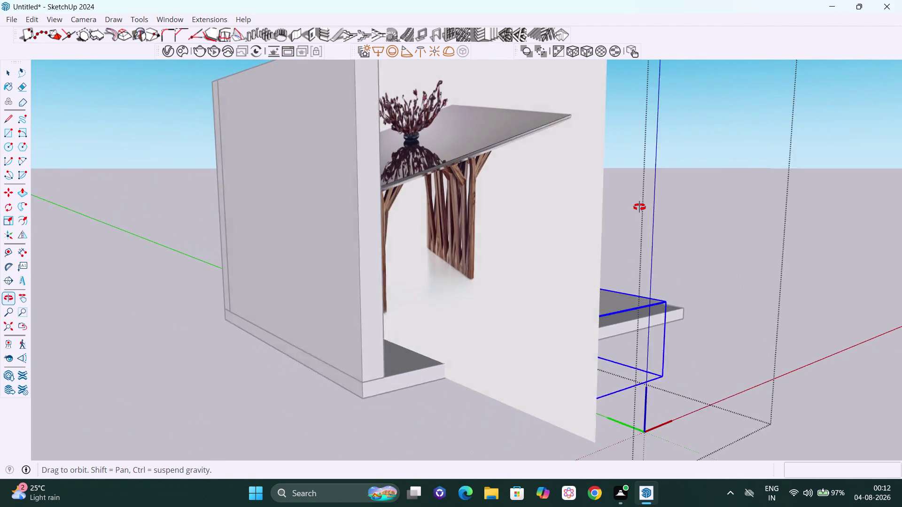
middle_drag(640, 207, 638, 207)
click(478, 161)
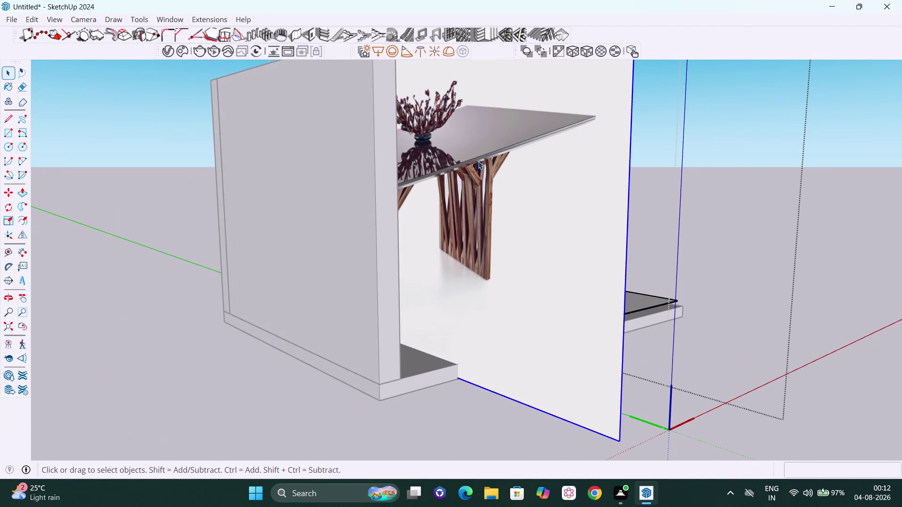
scroll(down, 3)
middle_drag(556, 231, 374, 196)
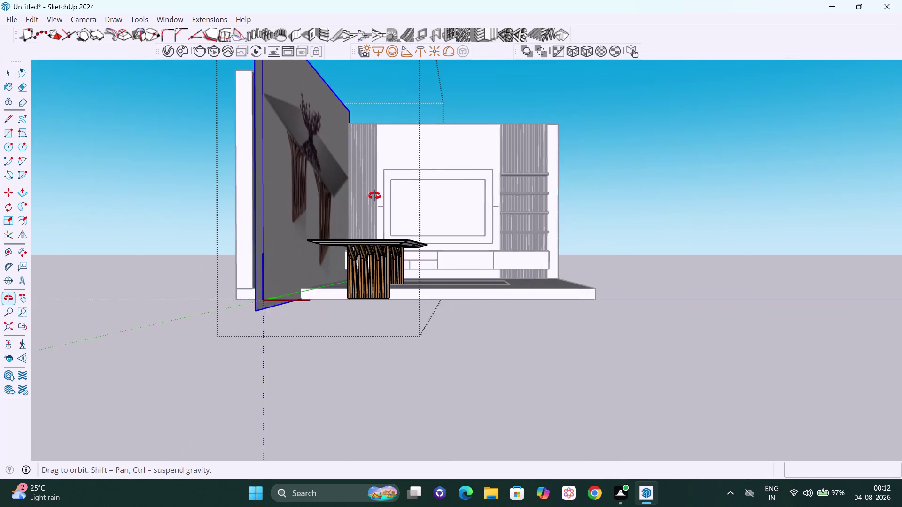
middle_drag(374, 195, 364, 236)
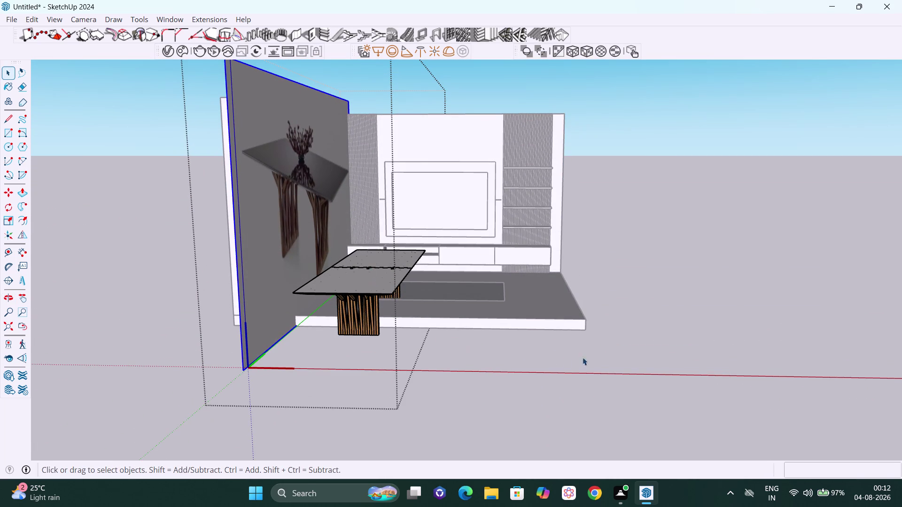
drag(659, 354, 652, 353)
Delete the glass-topped table with its photo panel and reopen 3D Warehouse.
click(770, 197)
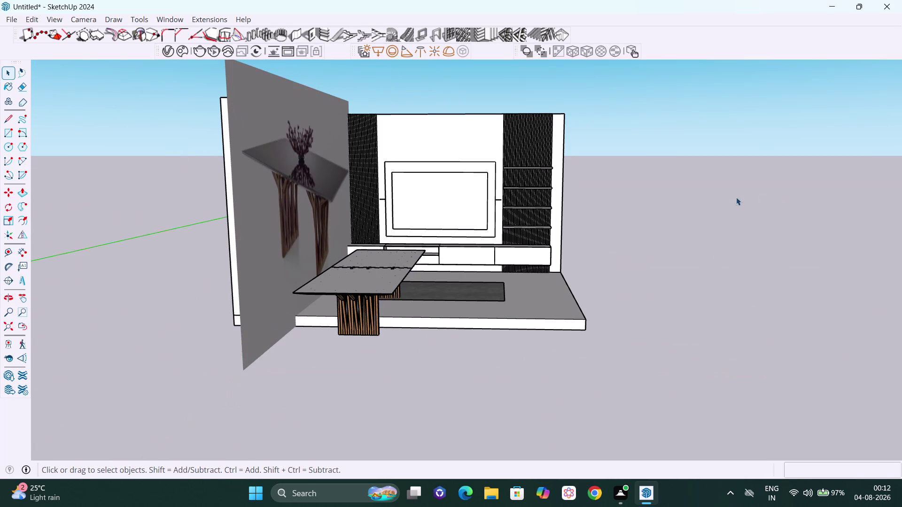
click(342, 298)
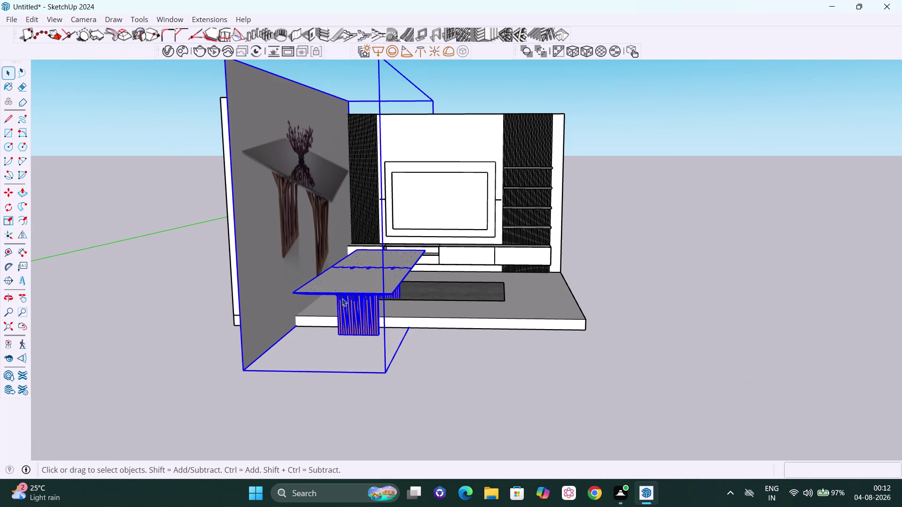
key(Delete)
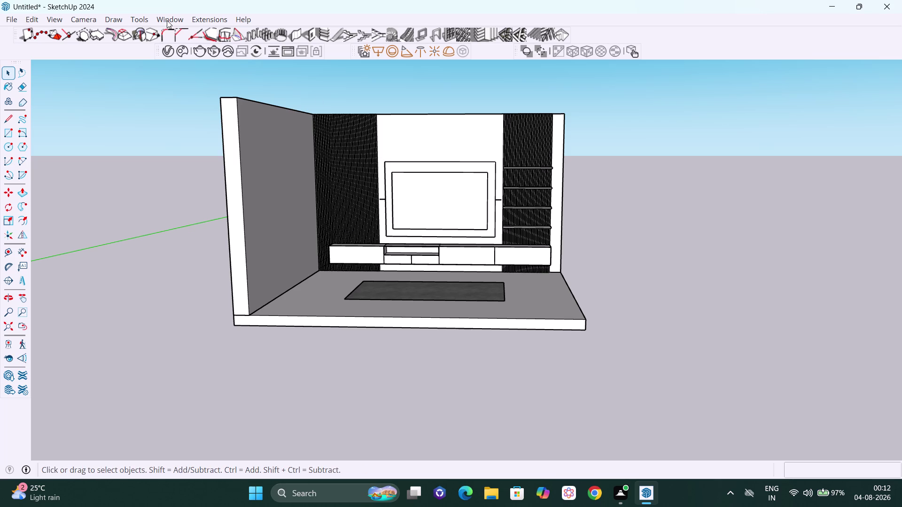
click(167, 20)
click(195, 107)
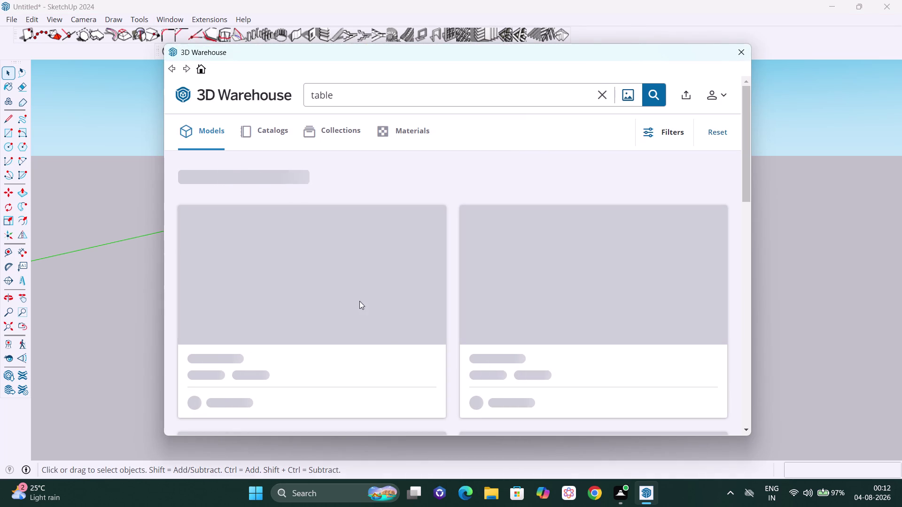
Scroll well down the 3D Warehouse 'table' results without picking a new table.
scroll(down, 3)
scroll(down, 3)
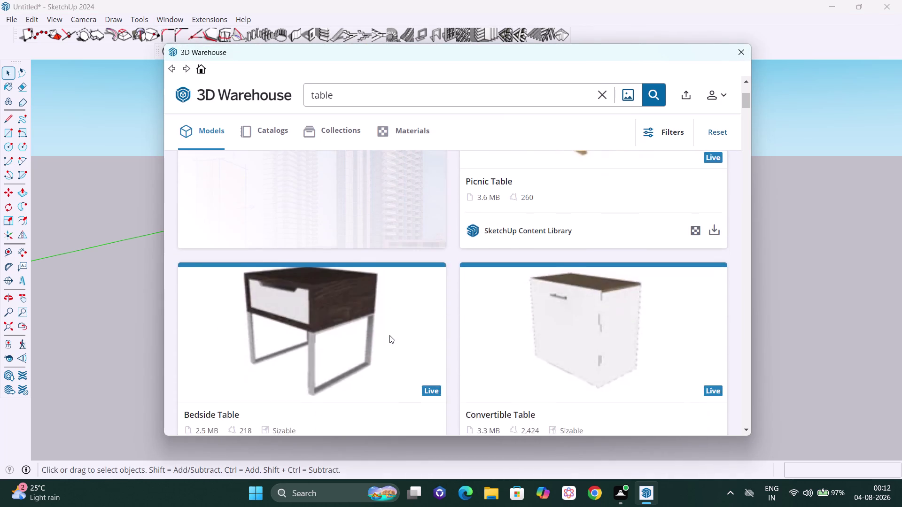
scroll(down, 3)
scroll(down, 3)
scroll(down, 3)
scroll(down, 3)
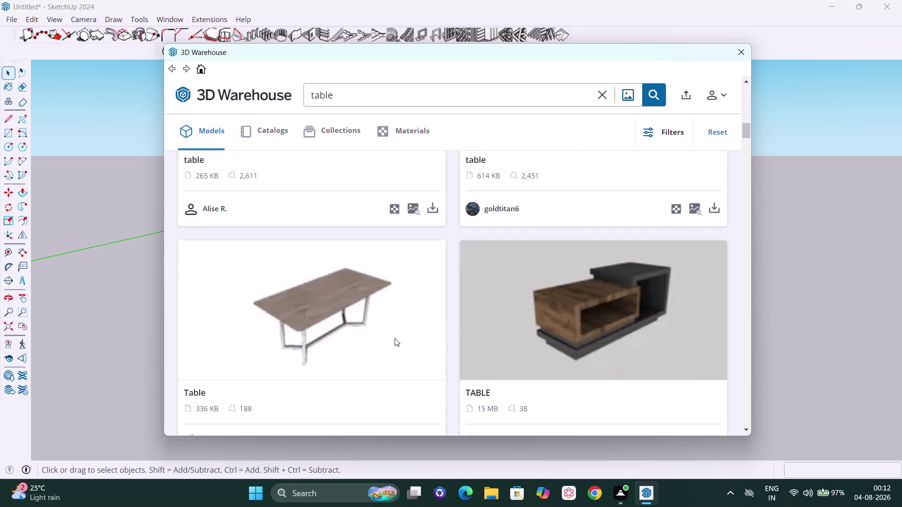
scroll(down, 3)
scroll(down, 3)
scroll(down, 3)
scroll(down, 3)
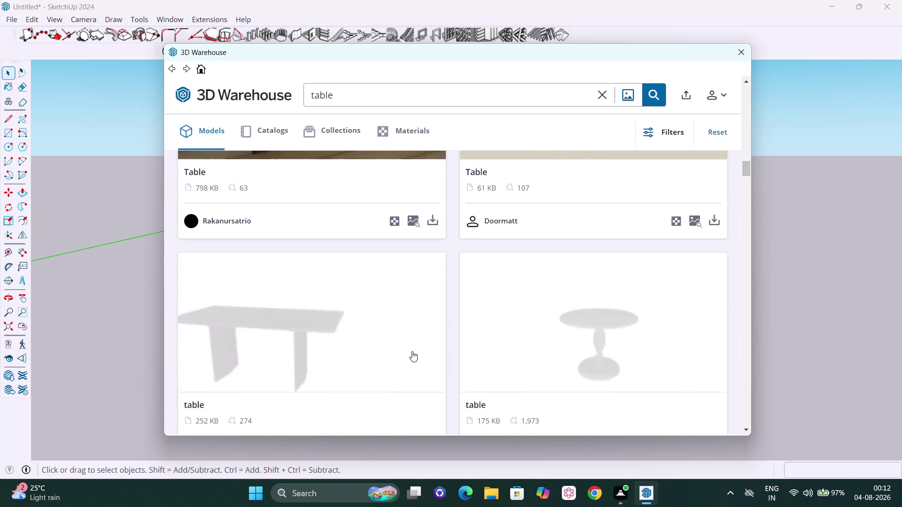
scroll(down, 3)
scroll(down, 3)
scroll(down, 3)
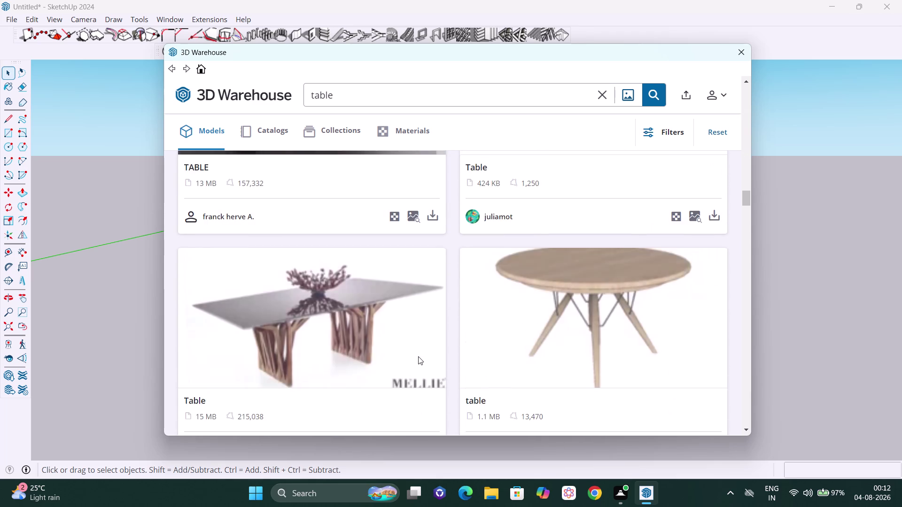
scroll(down, 3)
scroll(down, 3)
scroll(down, 3)
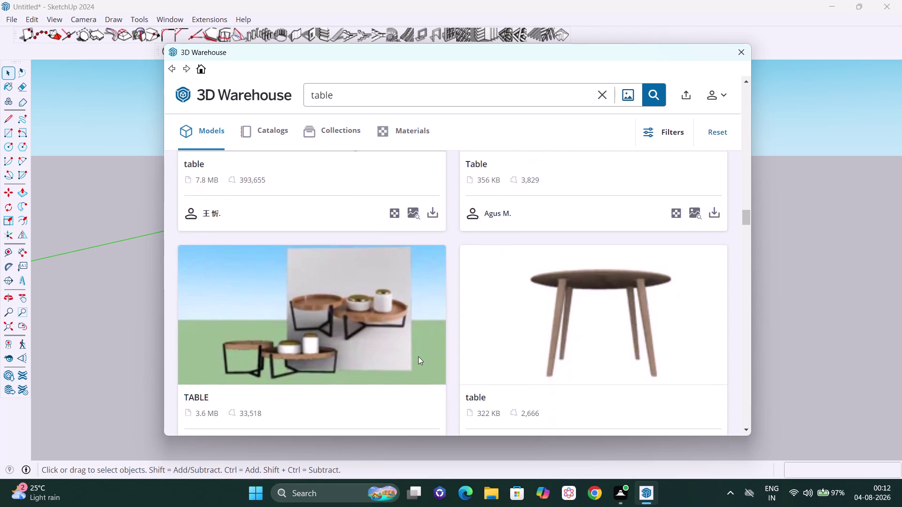
scroll(down, 3)
scroll(down, 3)
scroll(down, 3)
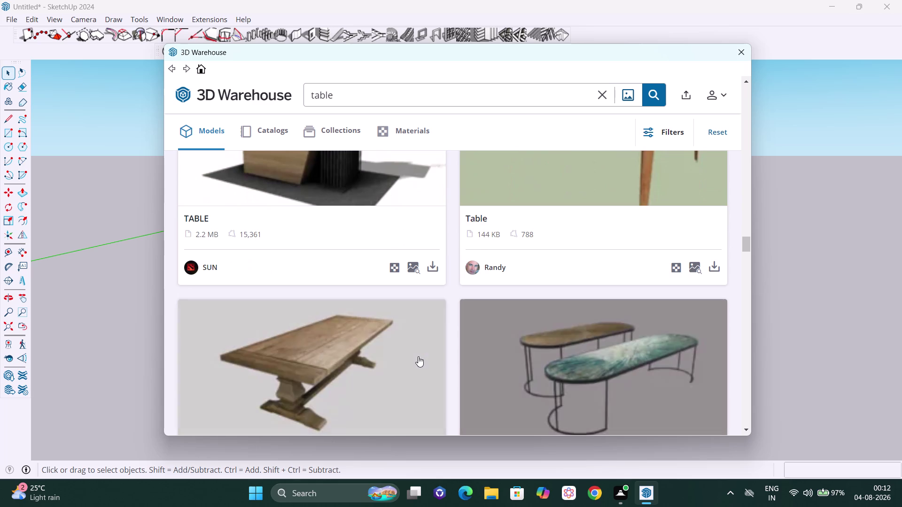
scroll(up, 3)
scroll(down, 3)
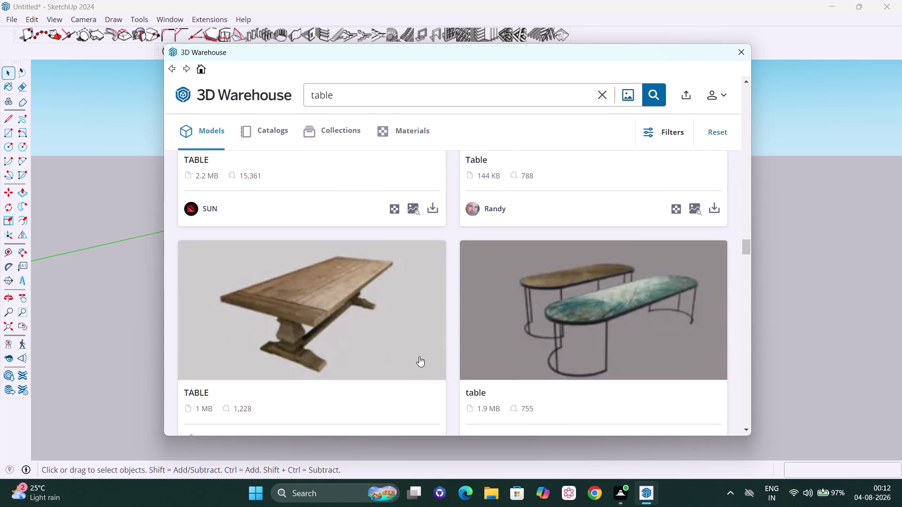
scroll(down, 3)
scroll(down, 3)
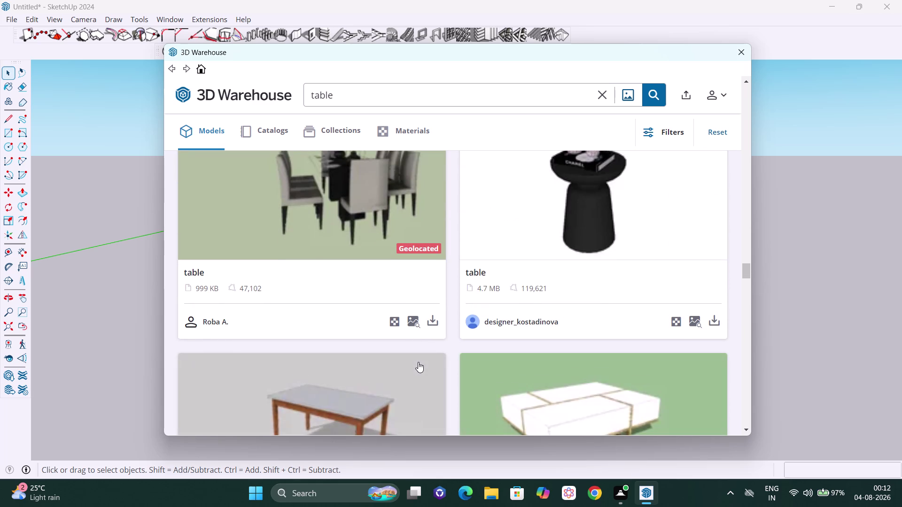
scroll(down, 3)
scroll(down, 3)
scroll(up, 3)
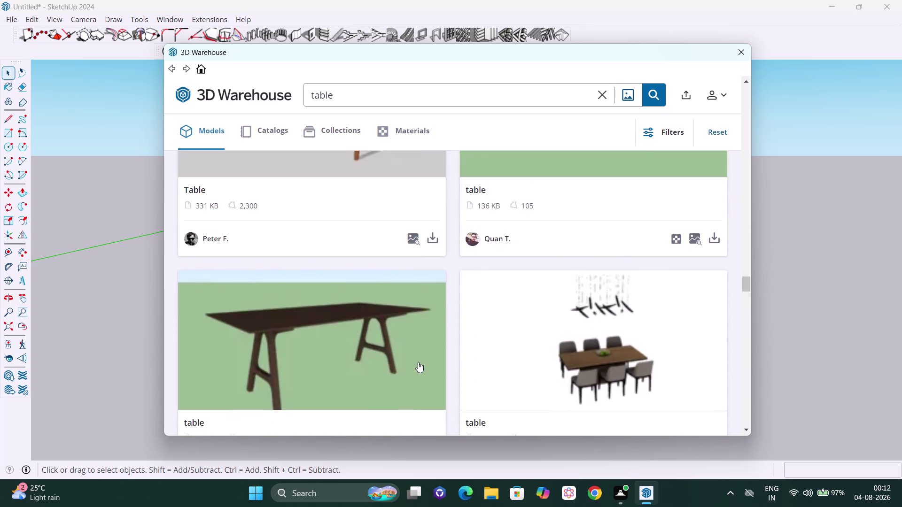
scroll(up, 3)
scroll(up, 3)
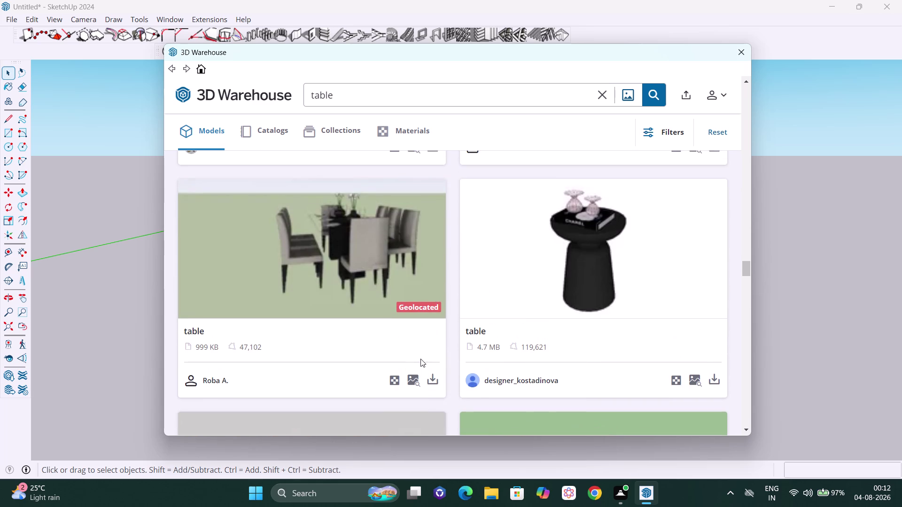
scroll(down, 3)
scroll(down, 3)
scroll(down, 3)
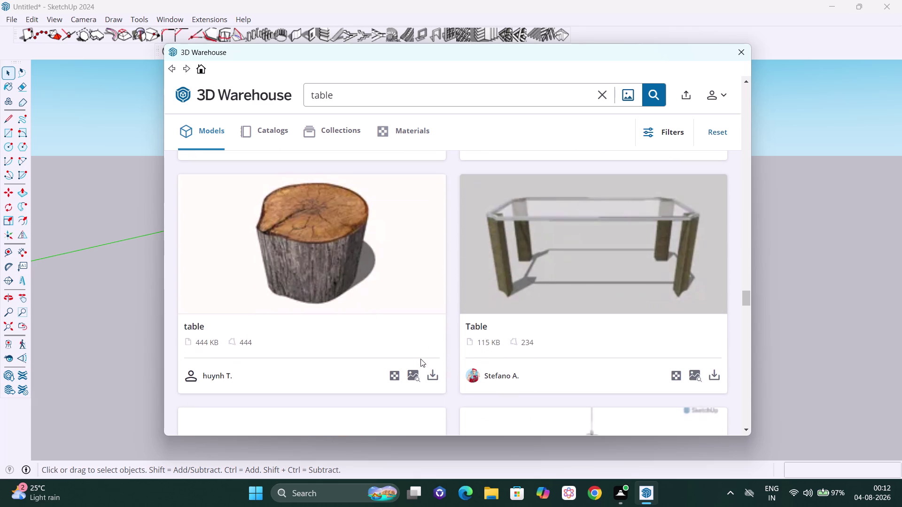
scroll(down, 3)
scroll(down, 3)
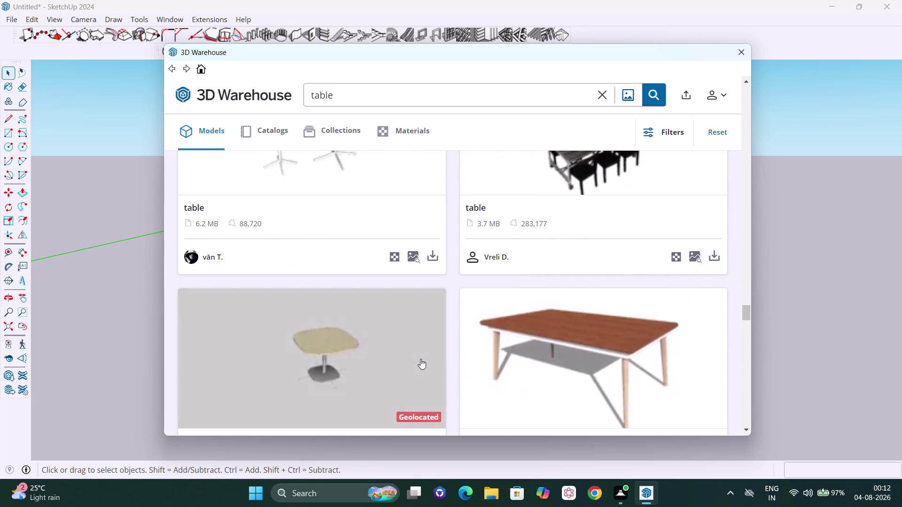
scroll(down, 3)
scroll(down, 3)
scroll(down, 3)
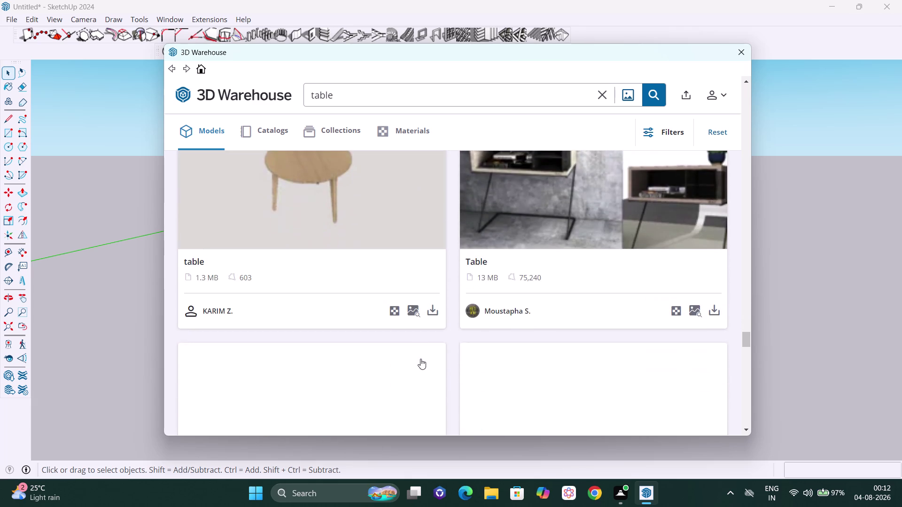
scroll(down, 3)
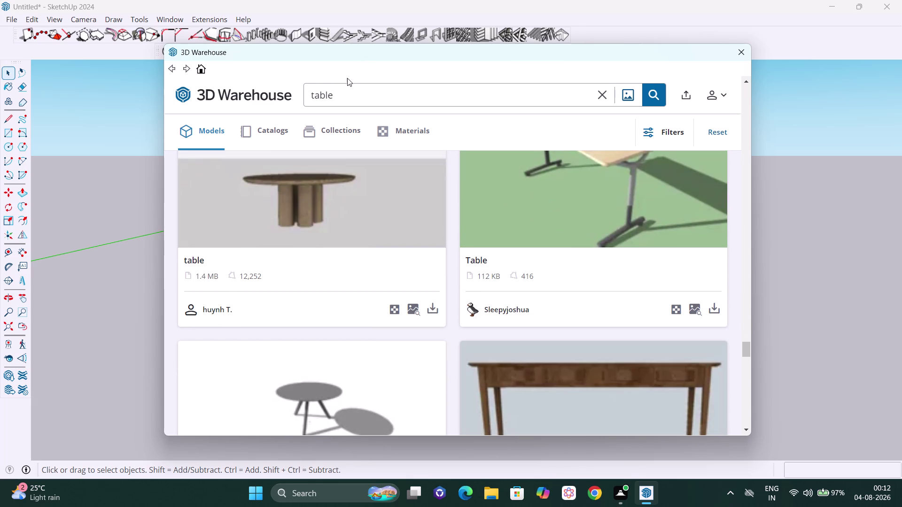
Change the 3D Warehouse search from 'table' to 'hall table' and run it.
click(320, 95)
key(Left)
key(Left)
key(Left)
text(hall)
key(space)
key(Return)
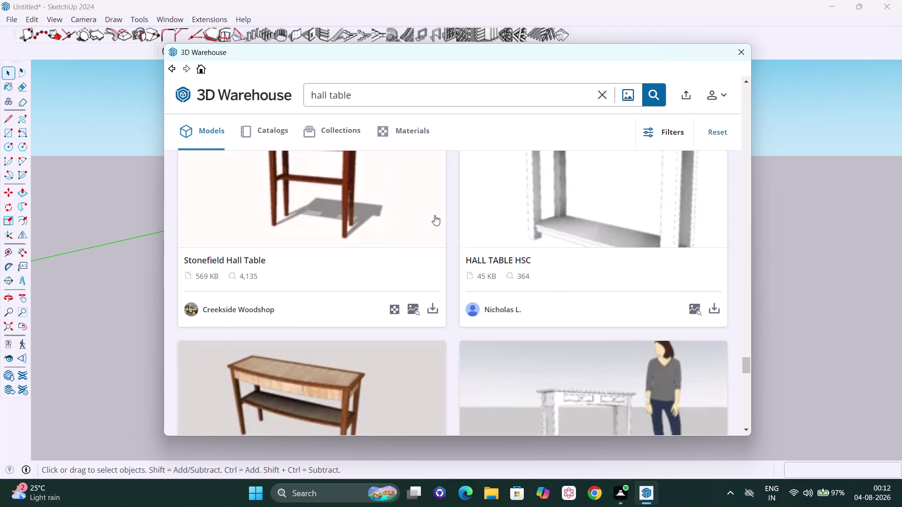
Scroll to the bottom of the hall table results, past Stonefield and Mahogany Hall Table.
scroll(up, 3)
scroll(down, 3)
scroll(down, 3)
scroll(down, 3)
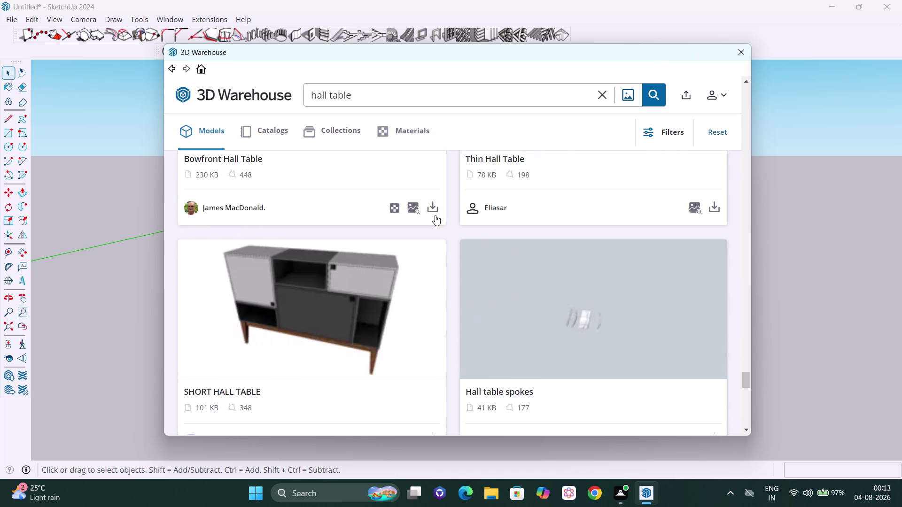
scroll(down, 3)
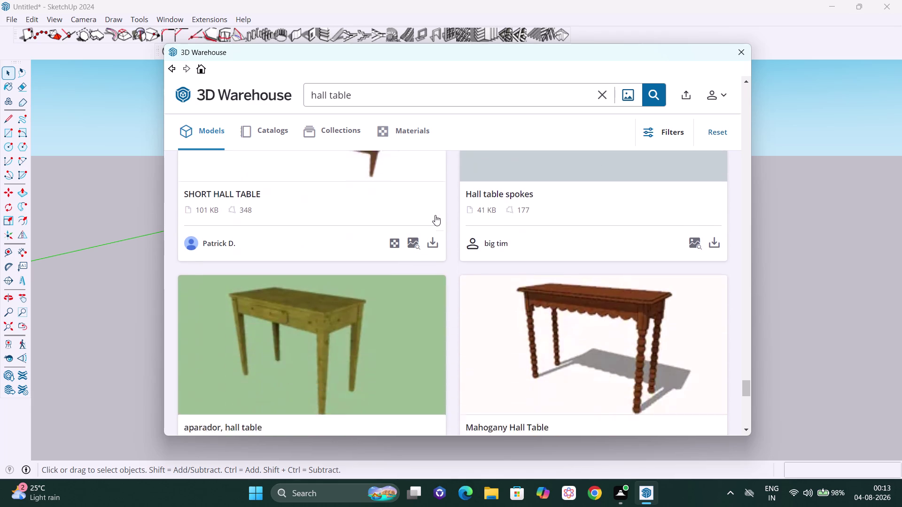
scroll(down, 3)
scroll(down, 3)
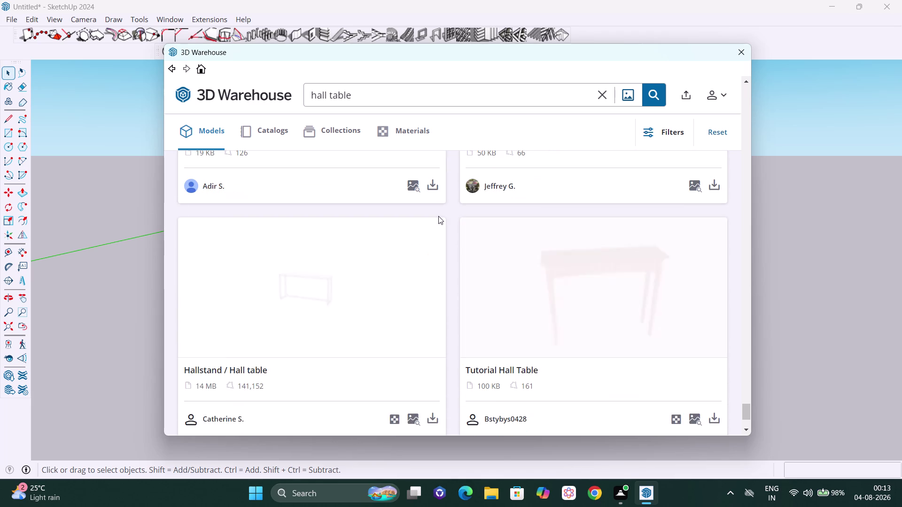
scroll(down, 3)
scroll(down, 3)
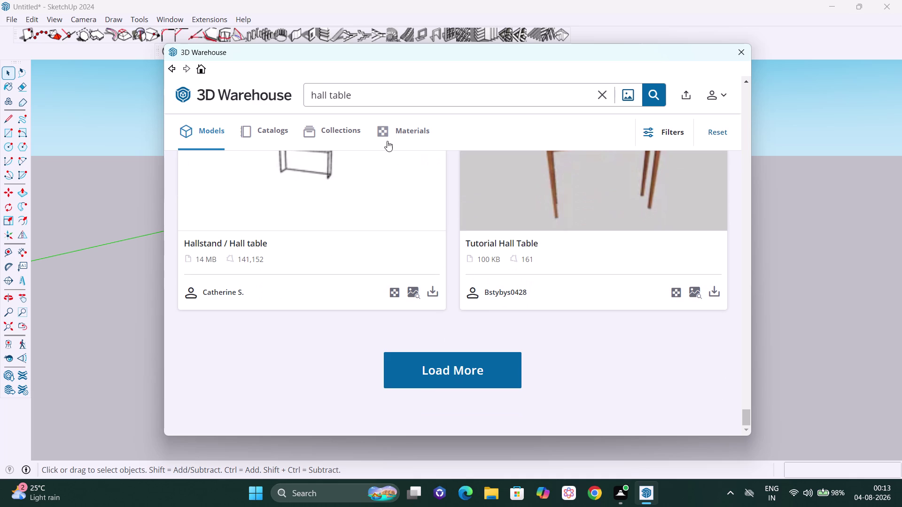
Search 3D Warehouse for 'tv room table' and browse results like Classic TV Table and DVD Cabinet.
click(328, 93)
key(BackSpace)
key(BackSpace)
key(BackSpace)
text(tv r)
text(oom)
key(space)
key(Return)
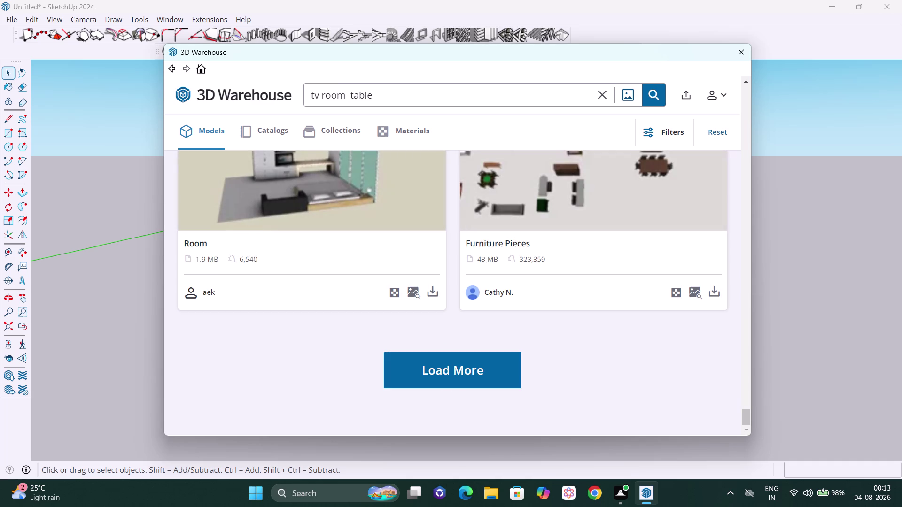
scroll(up, 3)
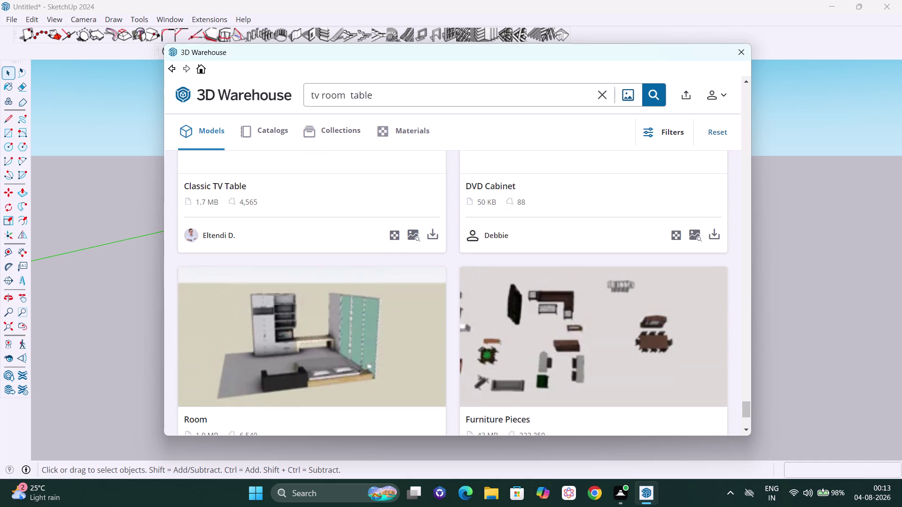
scroll(down, 3)
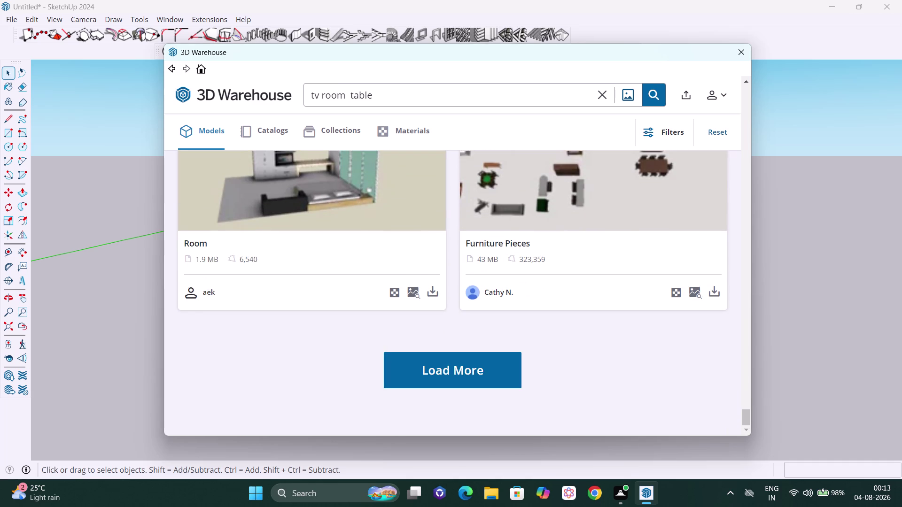